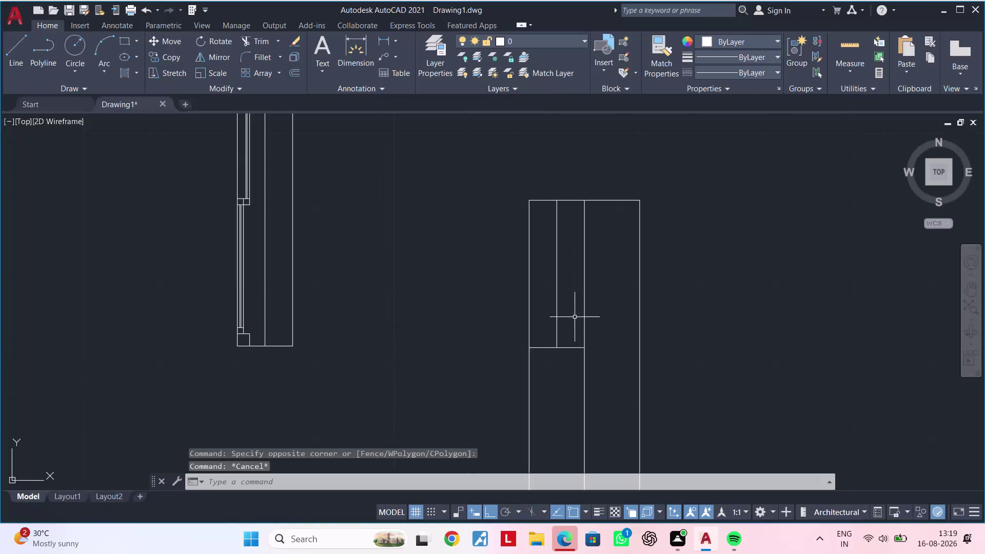
Pan and zoom around the drawings to bring the divided rectangle into view.
middle_drag(574, 317, 646, 362)
middle_drag(628, 319, 629, 394)
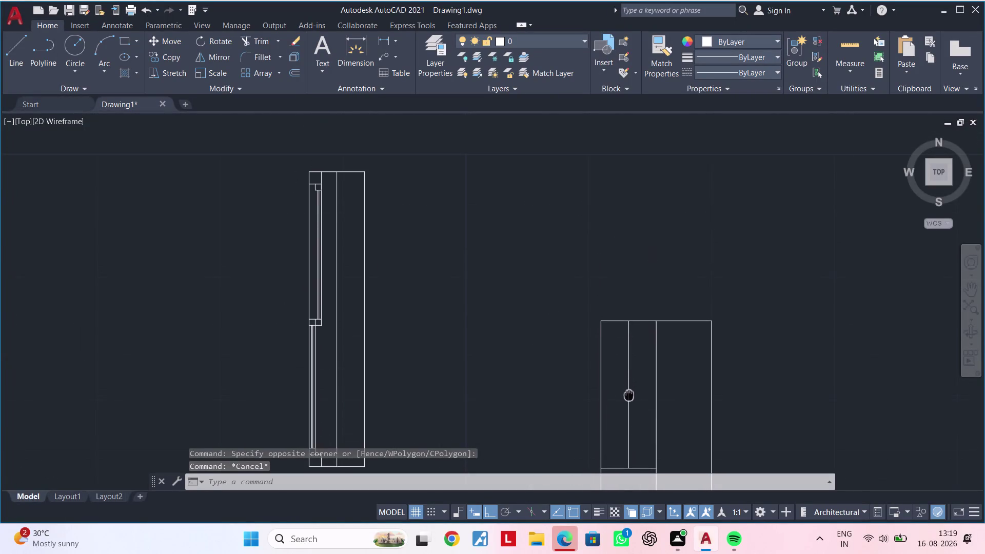
middle_drag(629, 394, 626, 379)
middle_drag(414, 275, 493, 294)
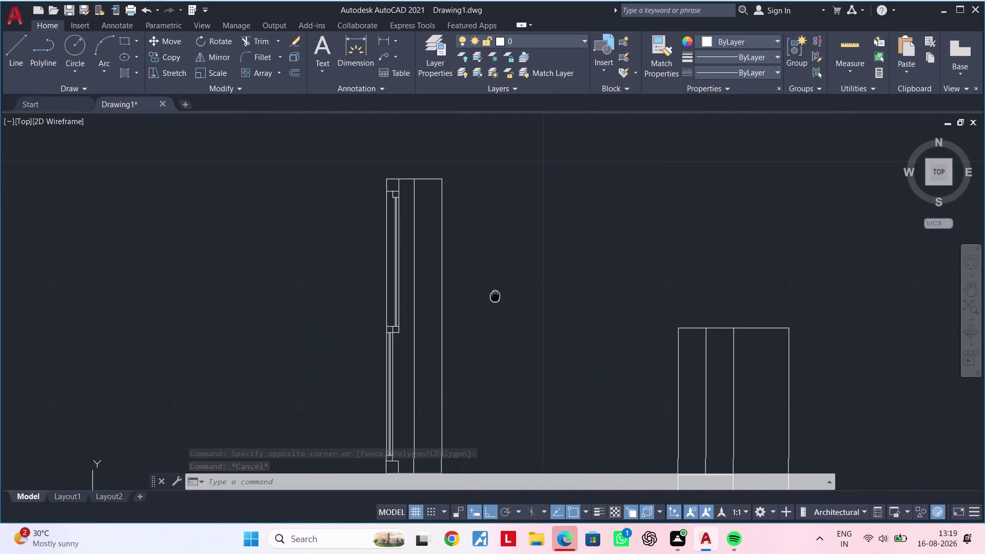
middle_drag(493, 294, 482, 201)
scroll(down, 3)
middle_drag(492, 268, 569, 258)
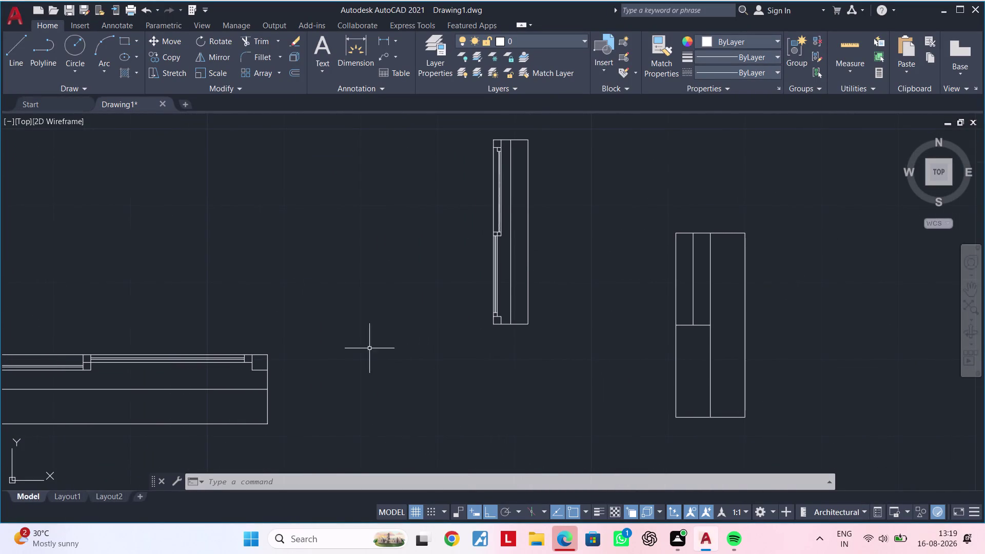
middle_drag(312, 358, 380, 345)
scroll(up, 3)
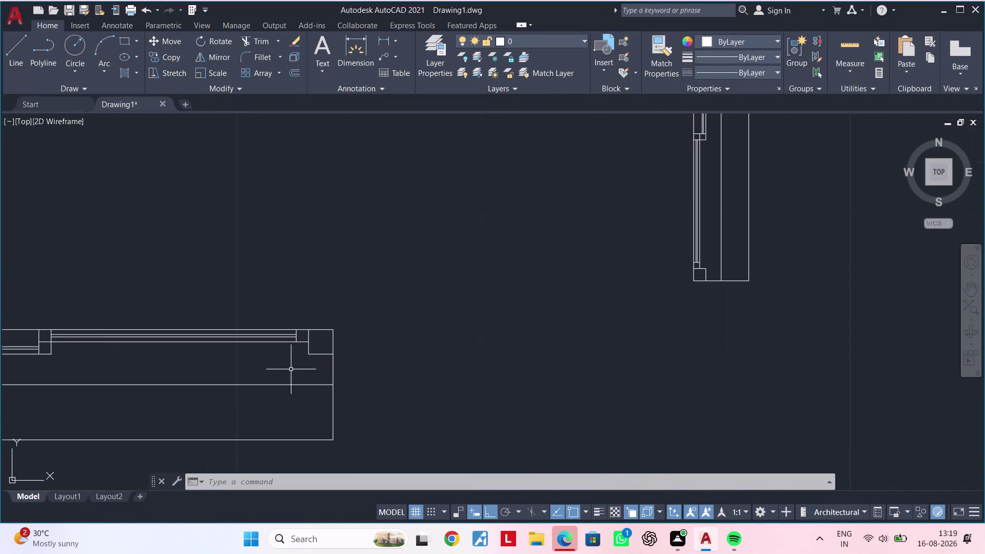
middle_drag(295, 369, 337, 368)
scroll(up, 3)
middle_drag(344, 360, 325, 367)
key(Escape)
key(Escape)
key(Escape)
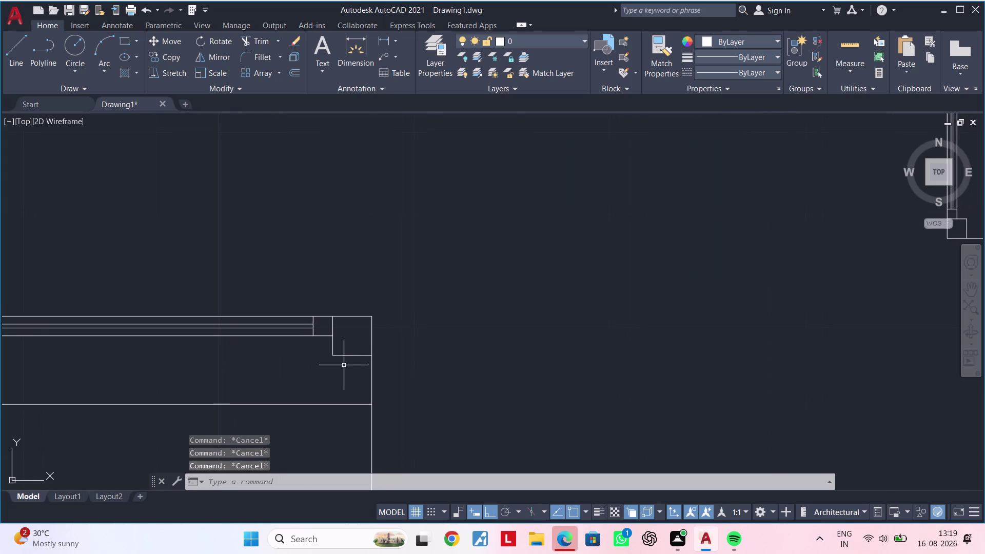
Start a linear dimension between two points on the shape, then abandon it.
click(384, 41)
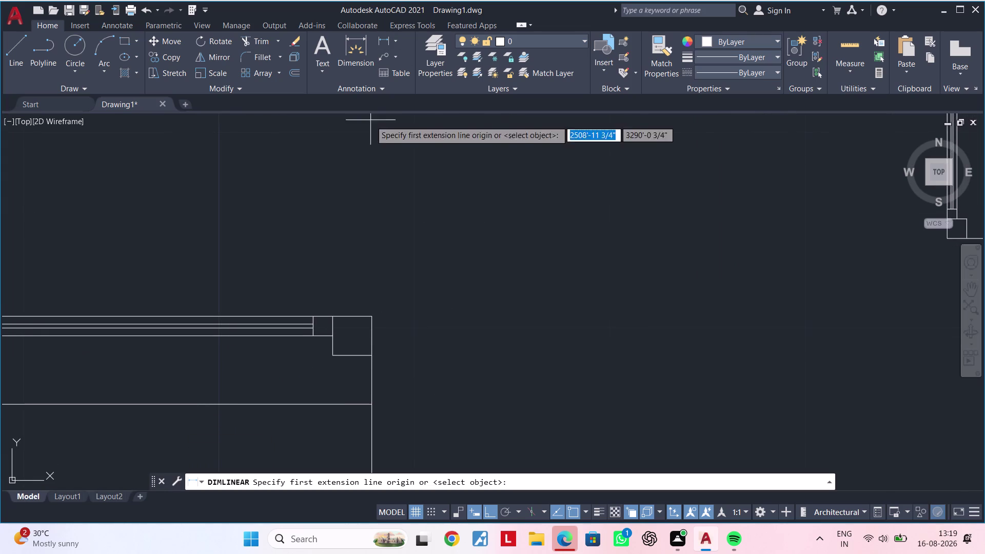
click(371, 318)
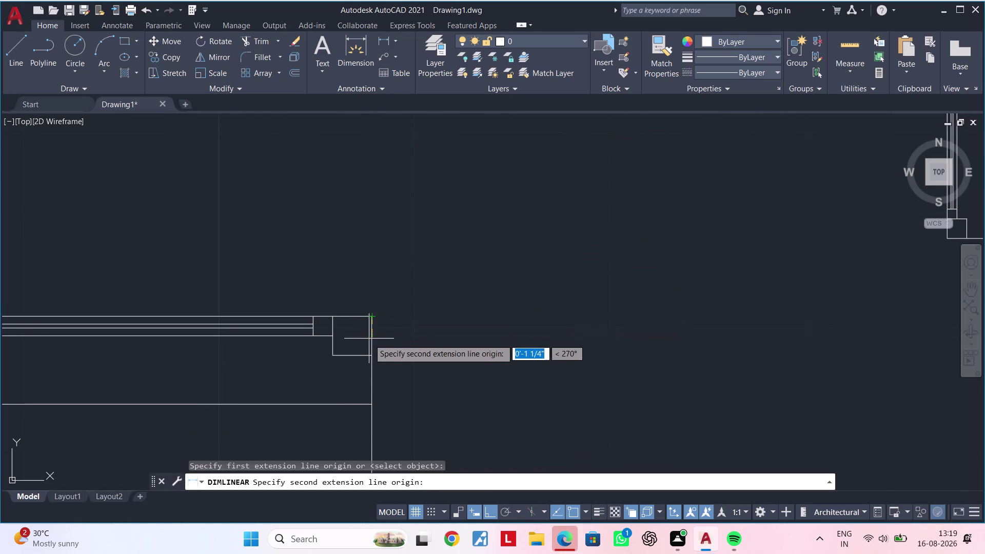
click(368, 355)
scroll(down, 3)
middle_drag(429, 333, 361, 329)
scroll(up, 3)
key(Escape)
key(Escape)
Measure along the rectangle's top edge with a linear dimension, then cancel it.
middle_drag(586, 285, 498, 288)
scroll(up, 3)
middle_drag(492, 277, 476, 282)
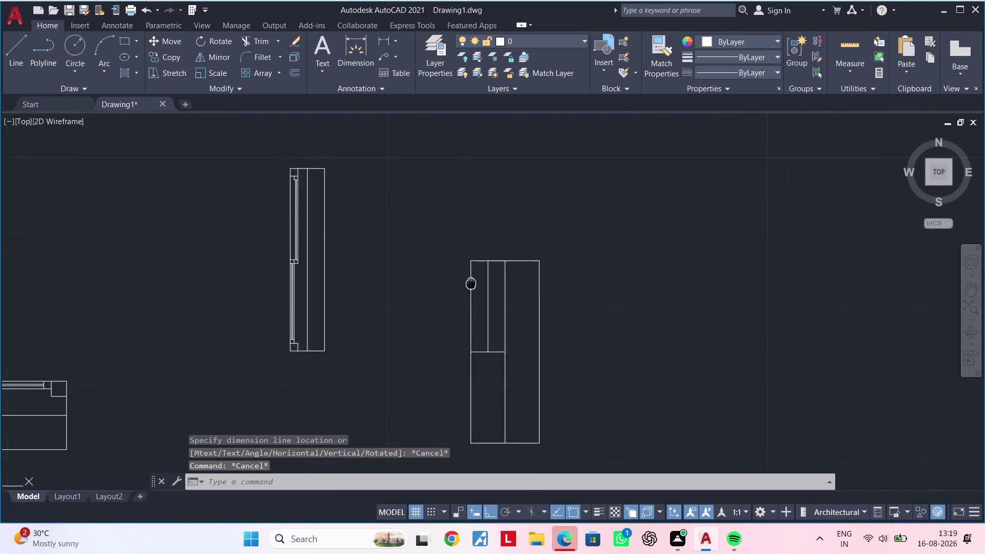
middle_drag(476, 282, 462, 283)
scroll(up, 3)
key(space)
scroll(up, 3)
click(438, 240)
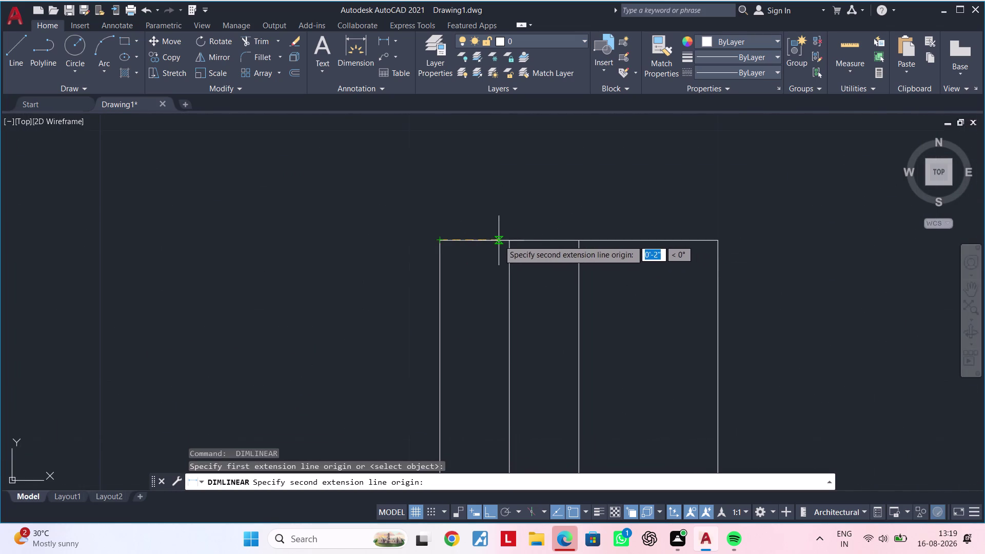
click(512, 240)
scroll(down, 3)
scroll(up, 3)
scroll(down, 3)
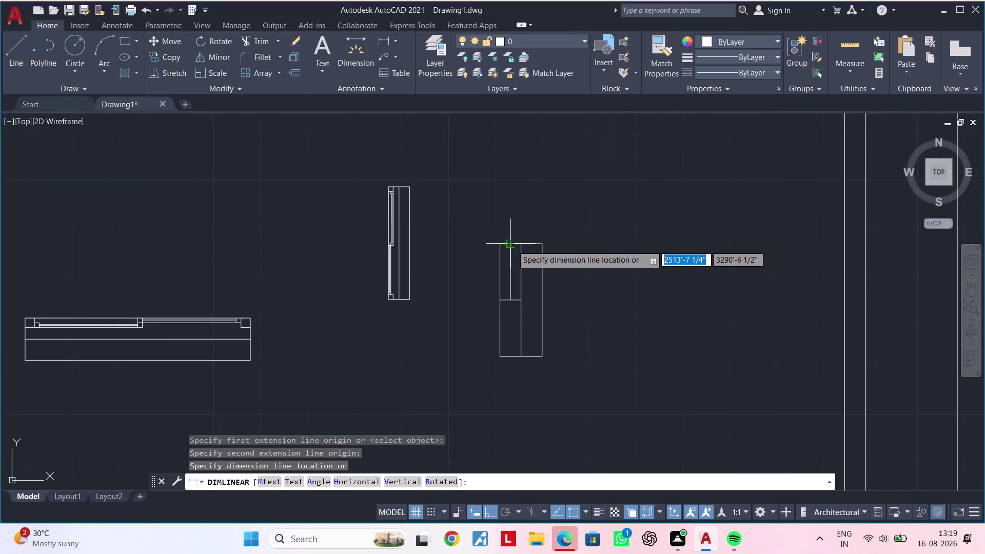
key(Escape)
key(Escape)
scroll(up, 3)
Offset the rectangle's left edge 2" inward to form the narrow left strip.
middle_click(499, 274)
key(Escape)
key(Escape)
key(Escape)
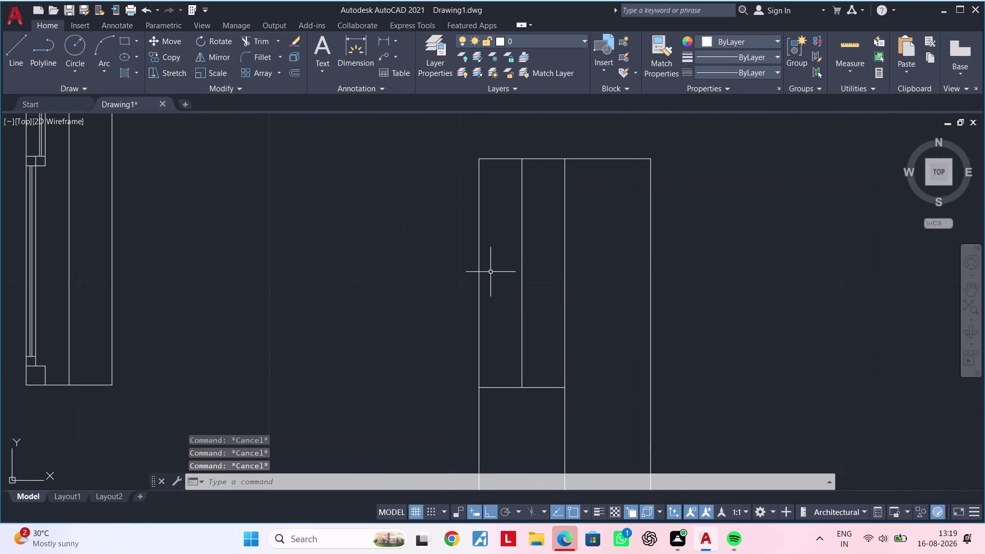
text(OF)
key(space)
text(2)
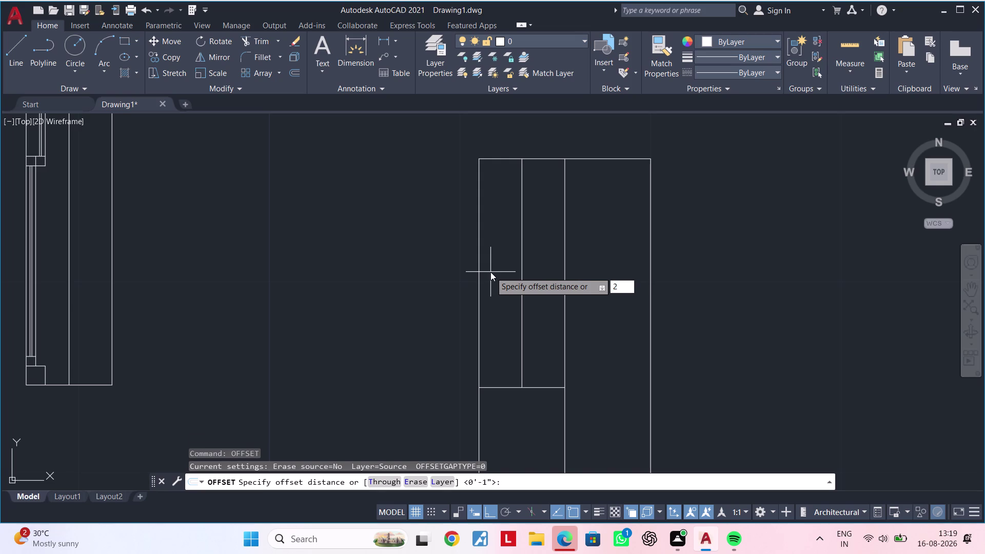
text(")
key(Return)
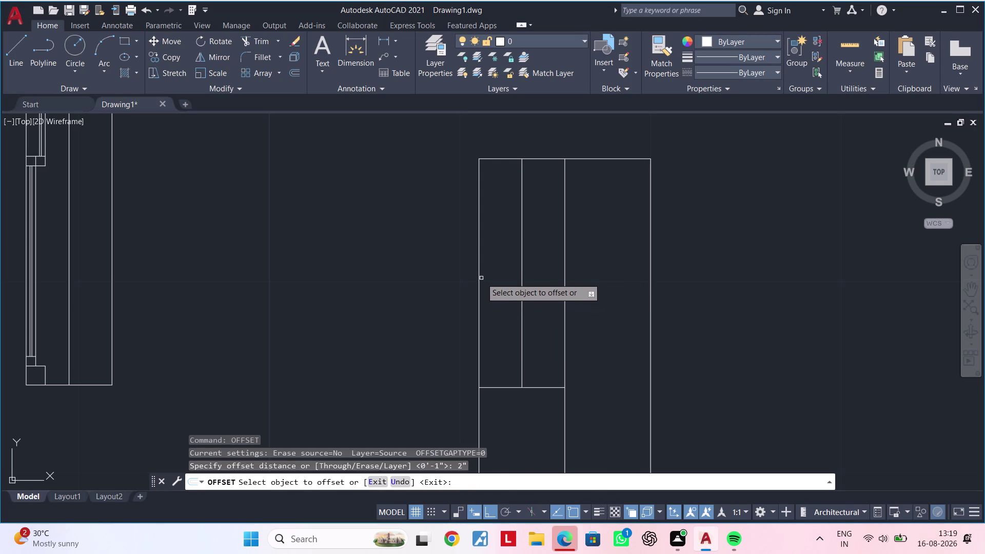
click(477, 276)
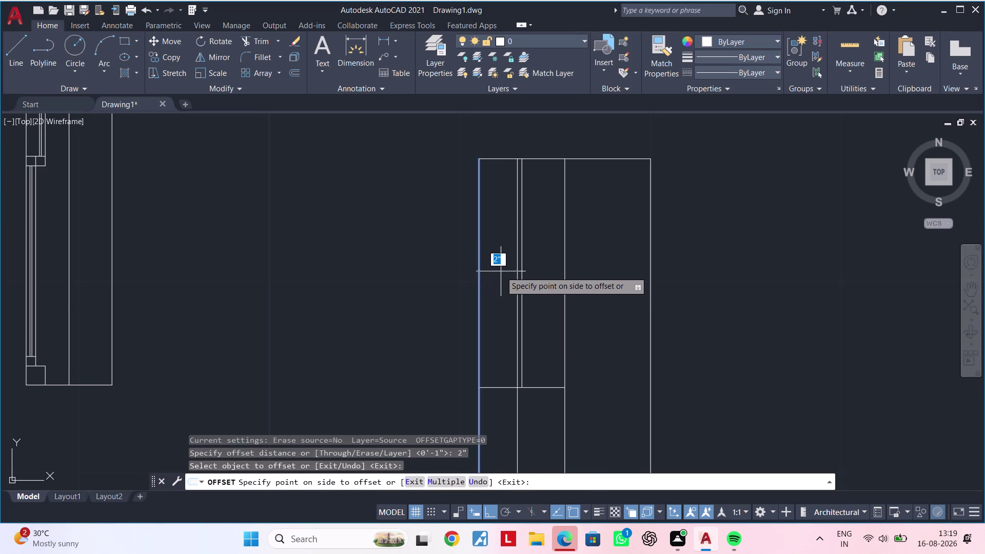
click(500, 271)
key(Escape)
key(Escape)
key(Escape)
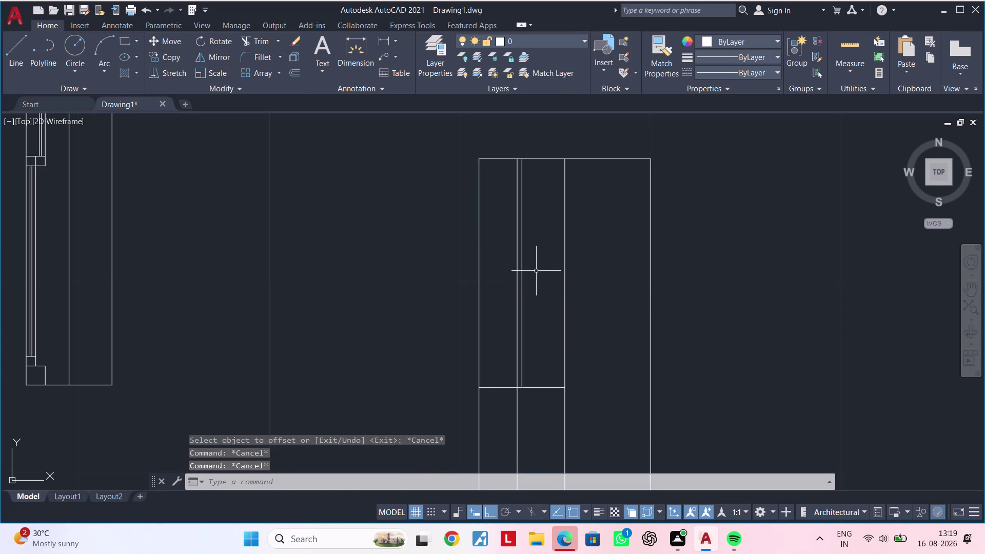
Trim away an unwanted line piece beside the new left strip.
text(TR)
key(space)
click(521, 277)
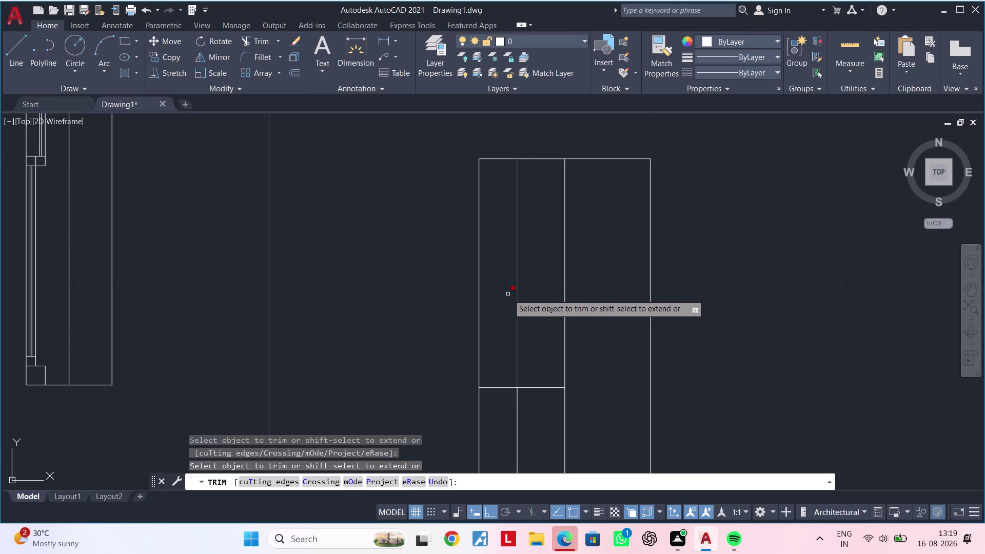
middle_drag(506, 292, 516, 281)
key(Escape)
key(Escape)
key(Escape)
key(Escape)
Offset the rectangle's top edge 2" downward.
text(O)
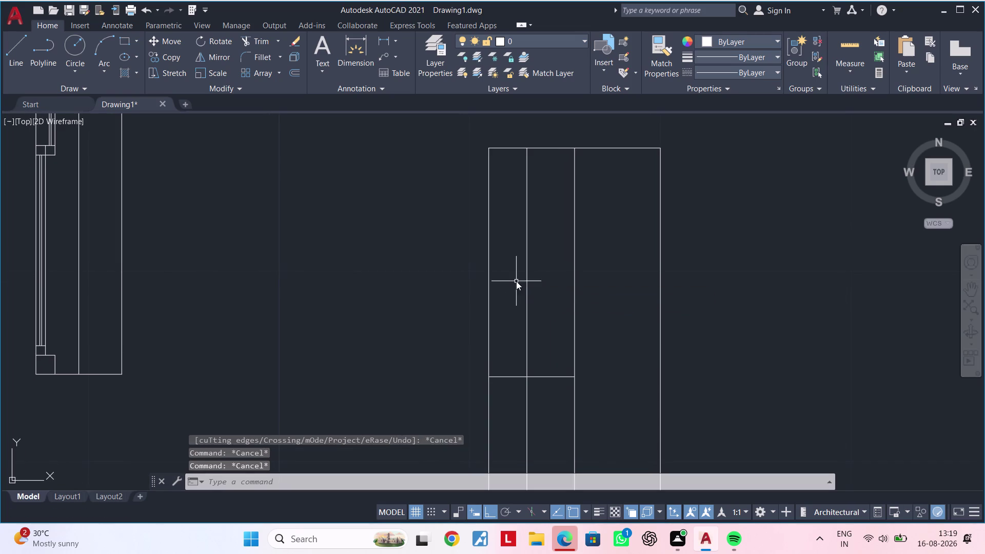
text(F)
key(space)
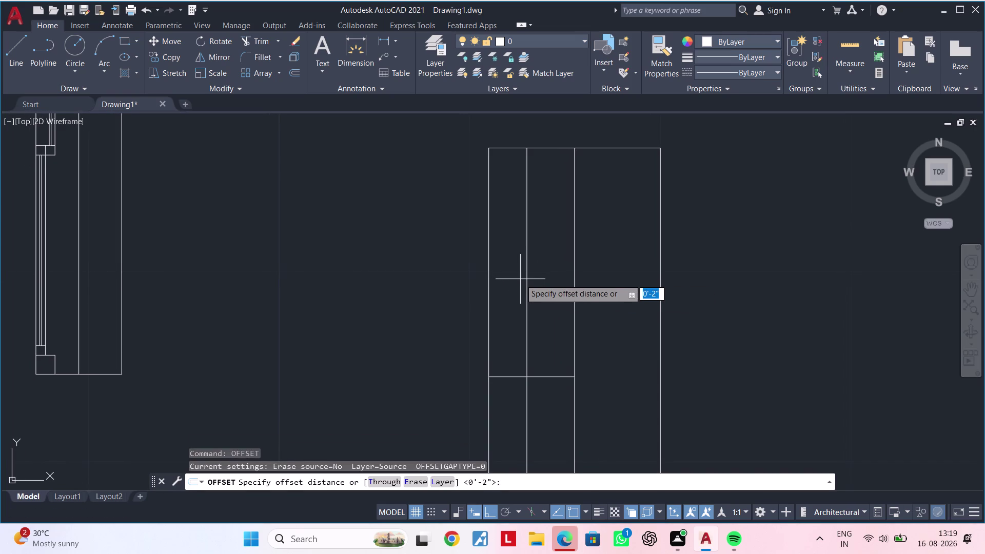
middle_drag(510, 237, 506, 328)
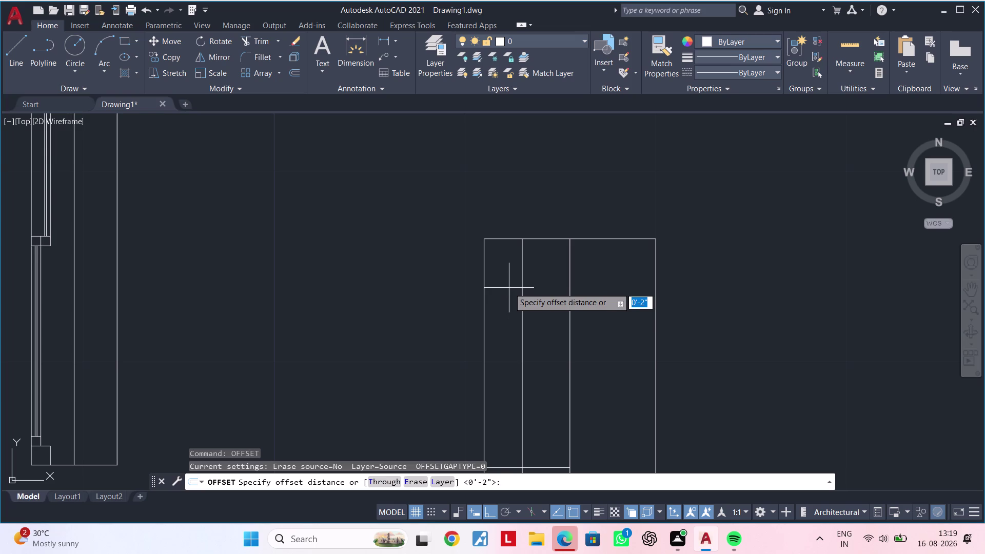
text(2")
key(Return)
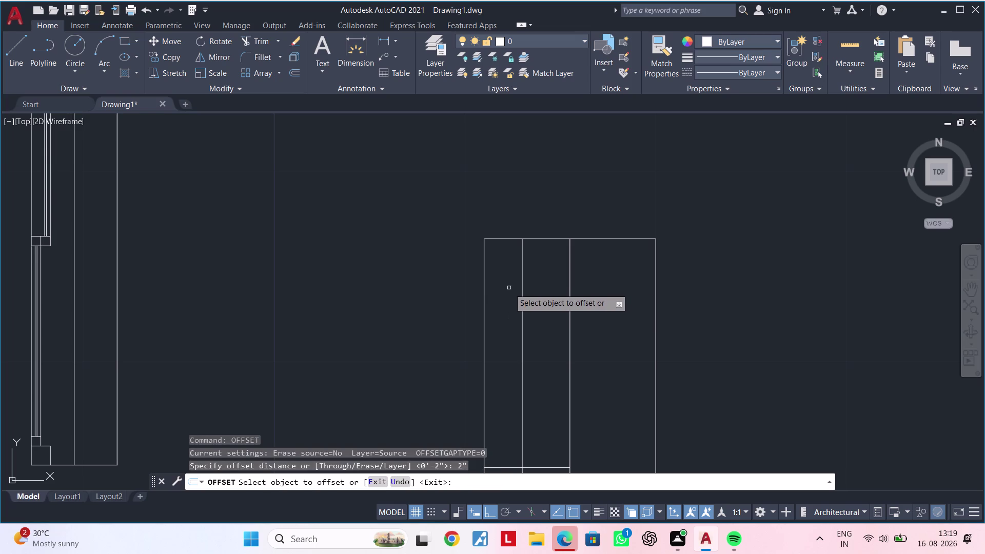
click(506, 238)
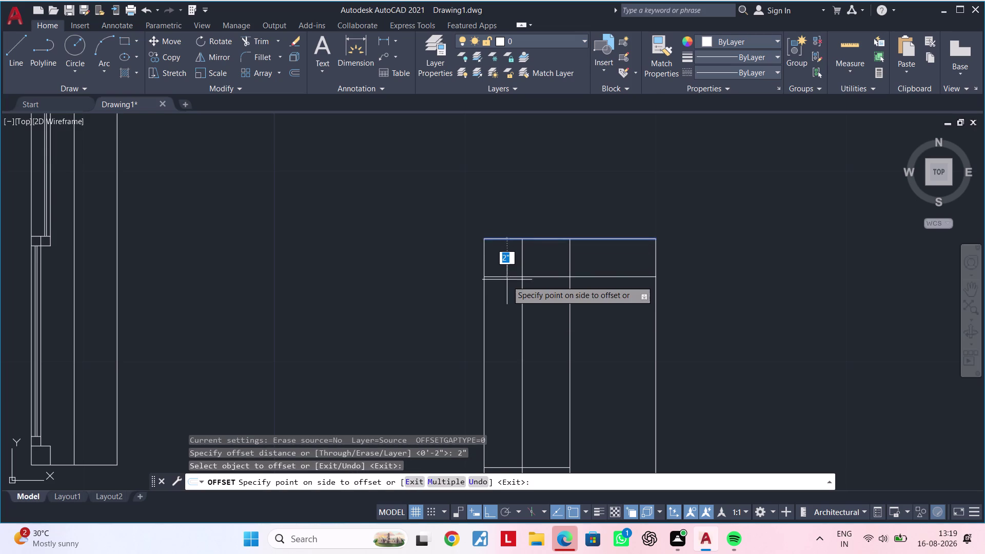
click(507, 281)
scroll(down, 3)
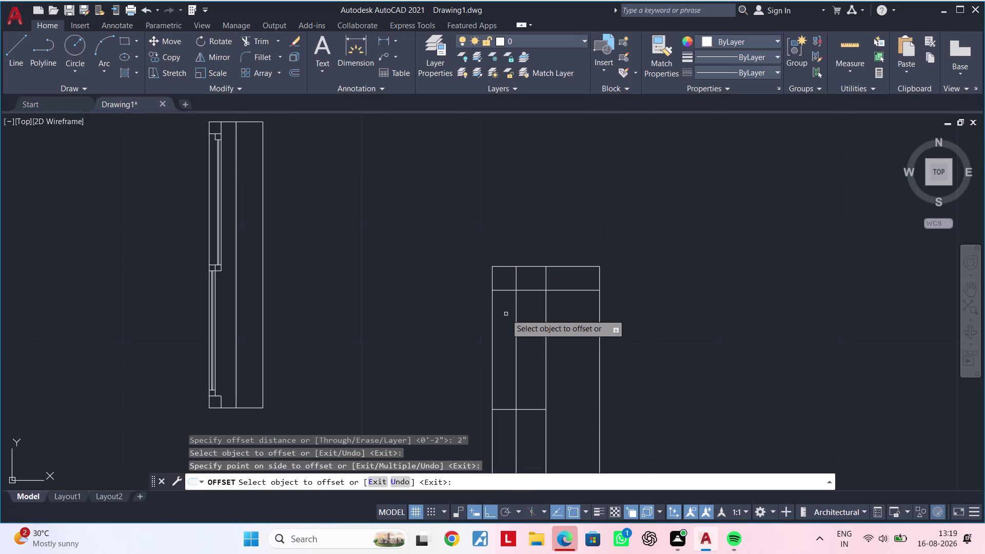
middle_drag(508, 344, 504, 356)
scroll(up, 3)
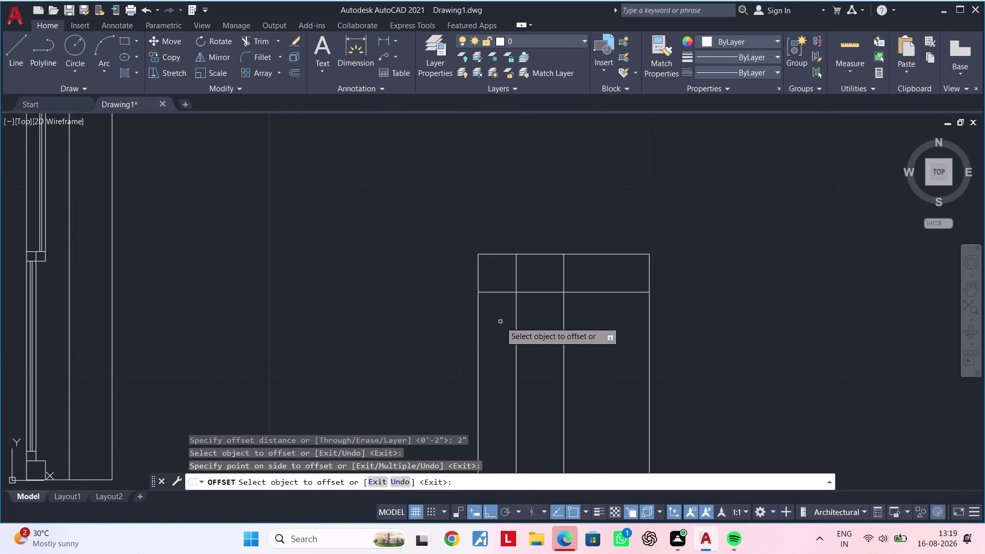
middle_drag(499, 319, 500, 348)
scroll(up, 3)
middle_drag(498, 340, 484, 312)
key(space)
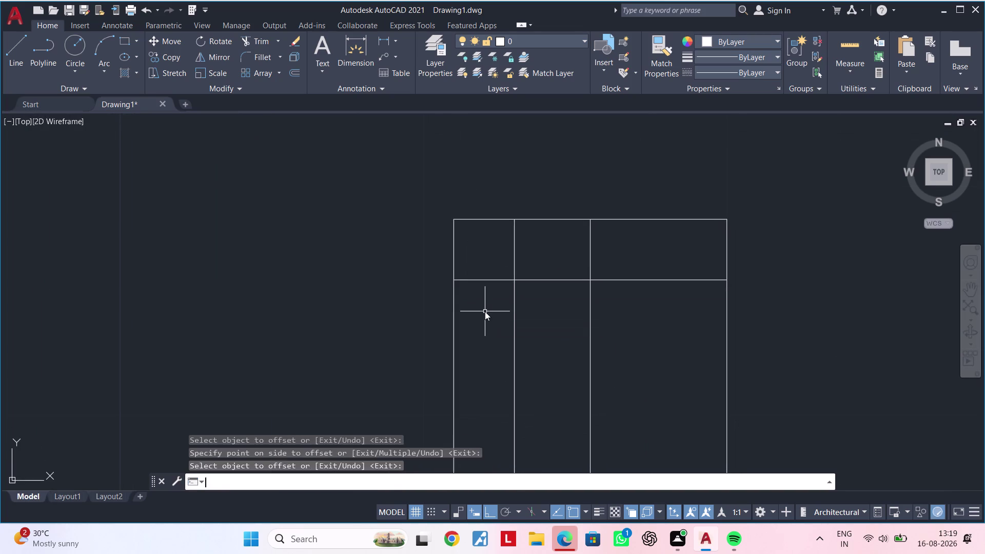
Offset that new horizontal line 1" further down.
key(space)
text(1")
key(Return)
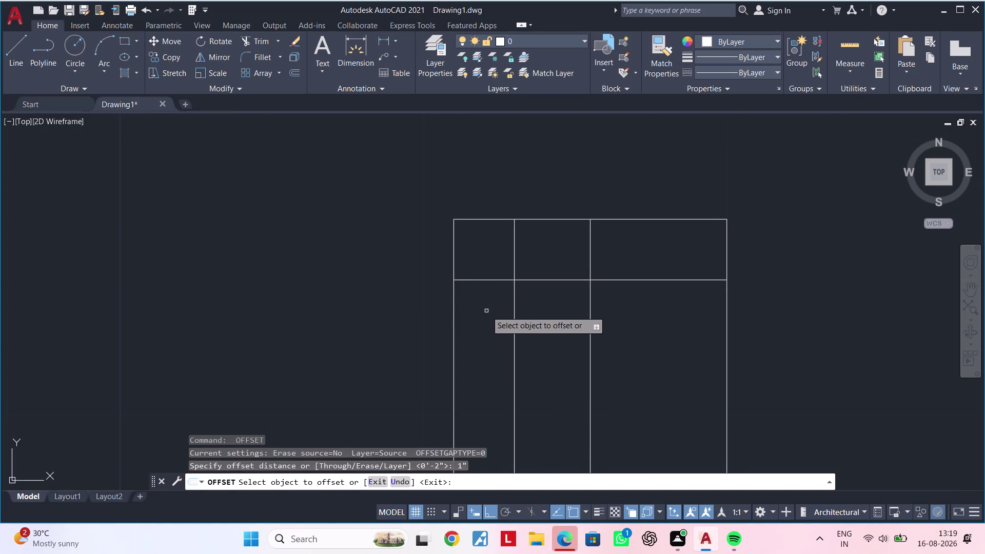
click(481, 281)
click(485, 324)
key(Escape)
key(Escape)
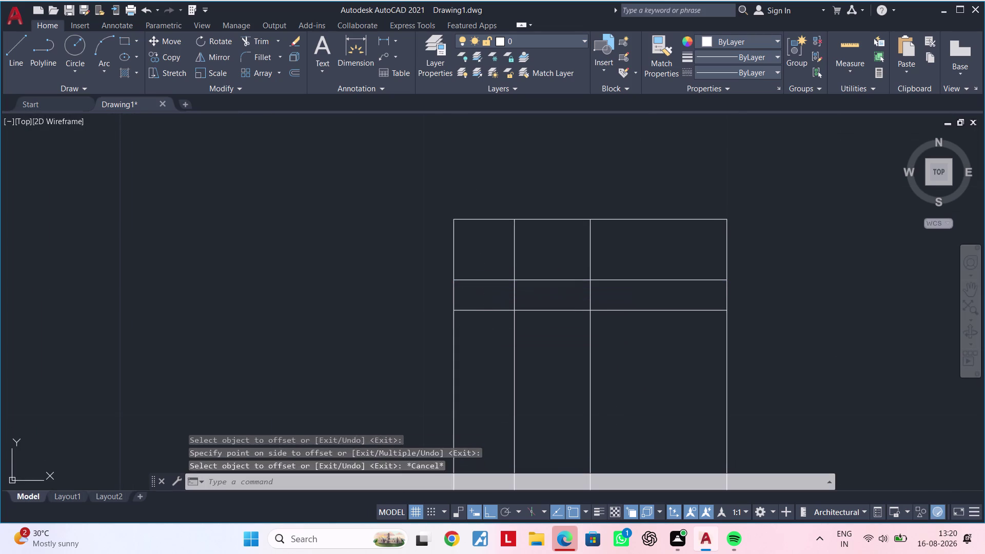
key(Escape)
Trim the lower horizontal line between the verticals and fence-trim several pieces.
text(TR)
key(space)
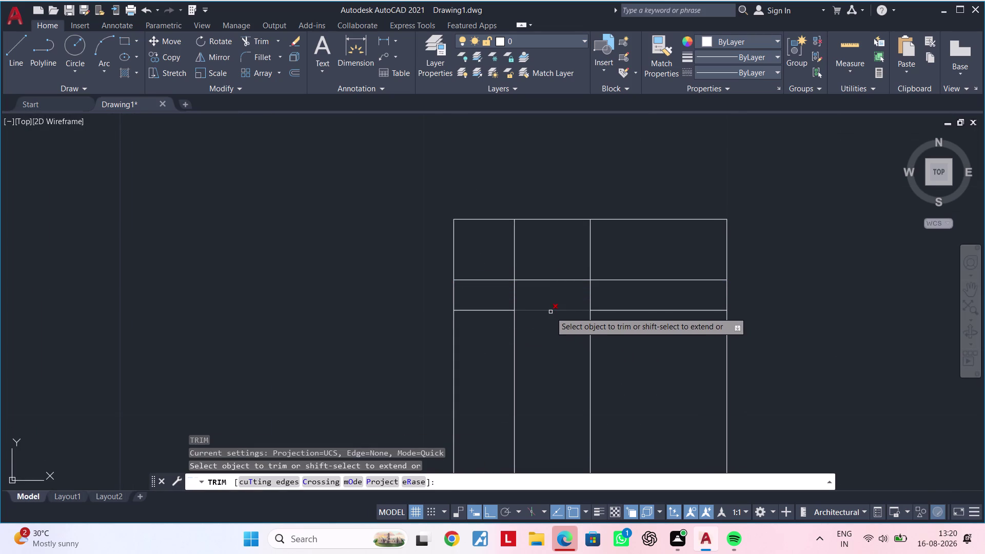
click(551, 312)
key(Escape)
drag(618, 264, 626, 302)
key(Escape)
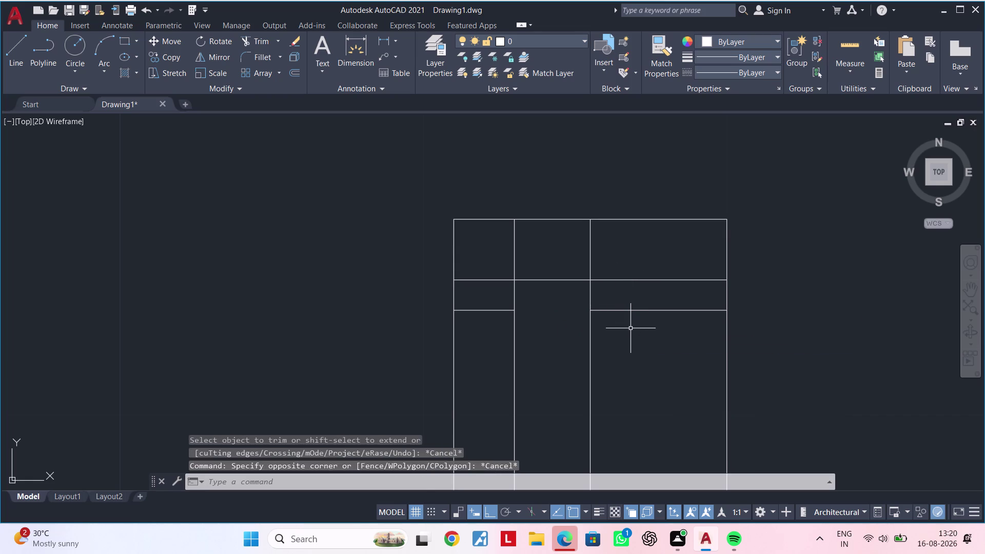
key(Escape)
Trim the remaining right-side horizontal pieces so only the top-left boxes remain.
text(TR)
key(space)
drag(630, 319, 630, 309)
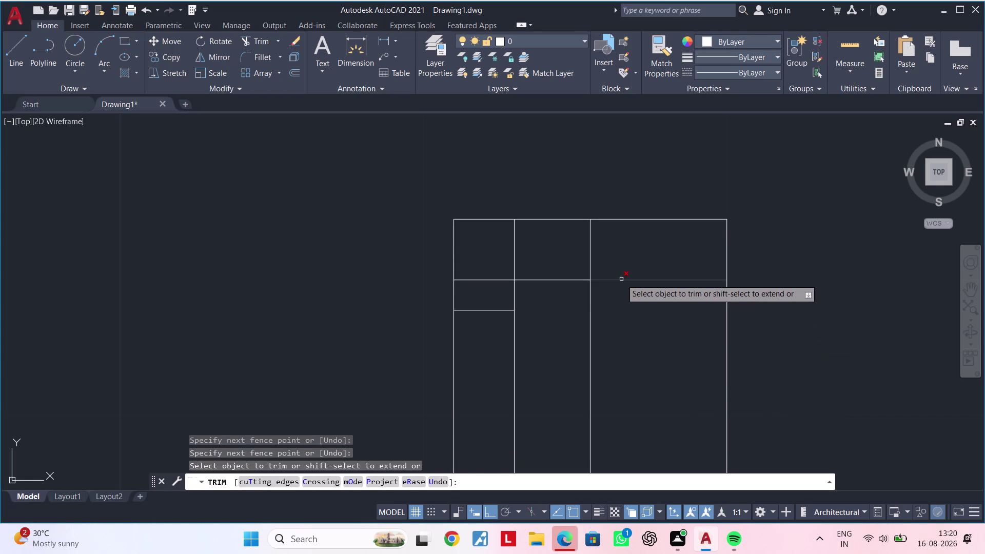
click(621, 278)
scroll(down, 3)
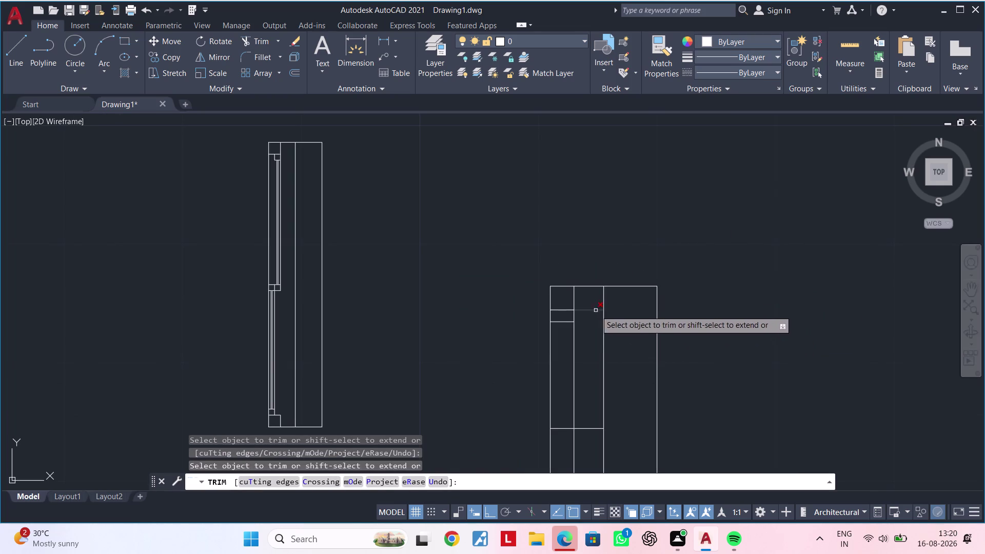
click(586, 310)
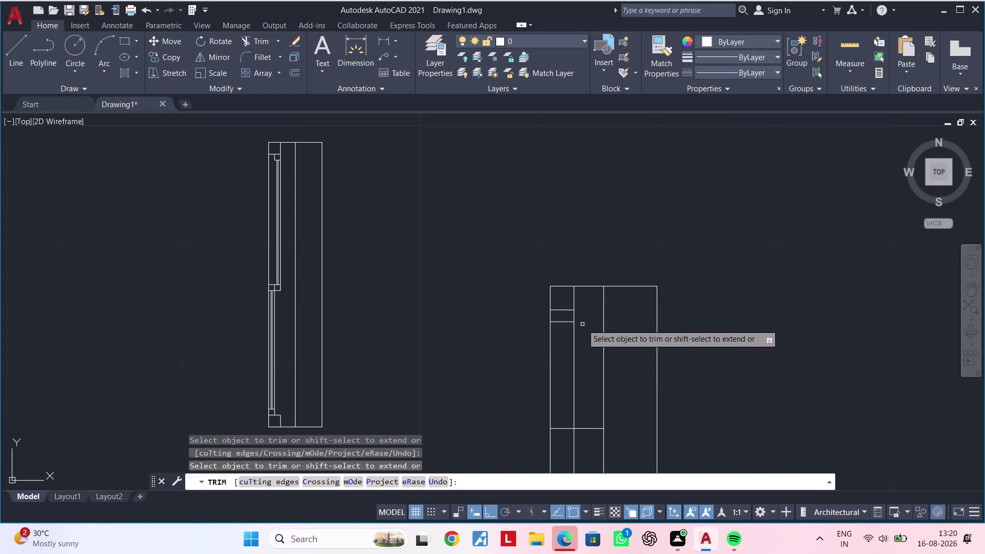
scroll(up, 3)
middle_drag(582, 325, 622, 319)
key(Escape)
key(Escape)
middle_drag(614, 342, 614, 284)
key(Escape)
key(Escape)
key(Escape)
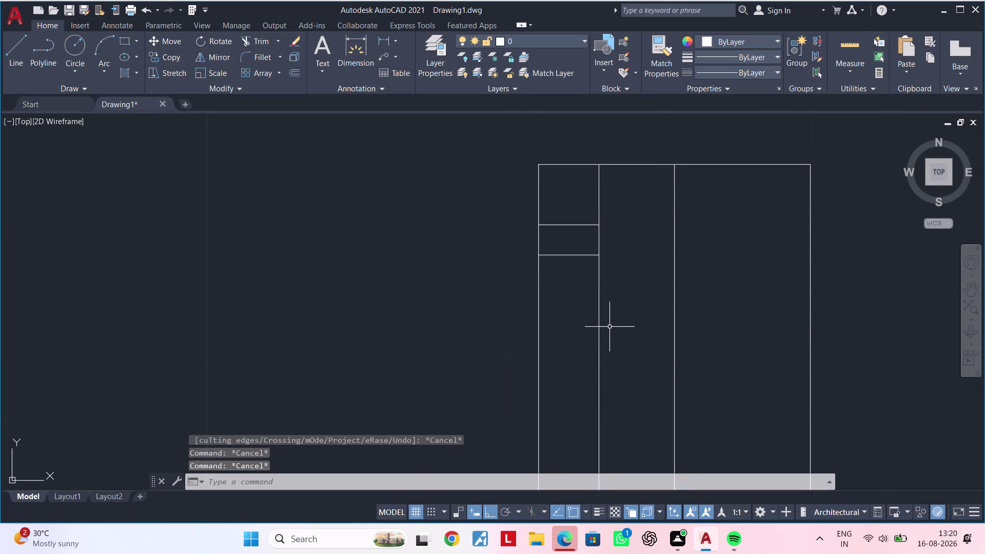
Draw a vertical line down the left strip from the small box's lower corner.
key(l)
key(space)
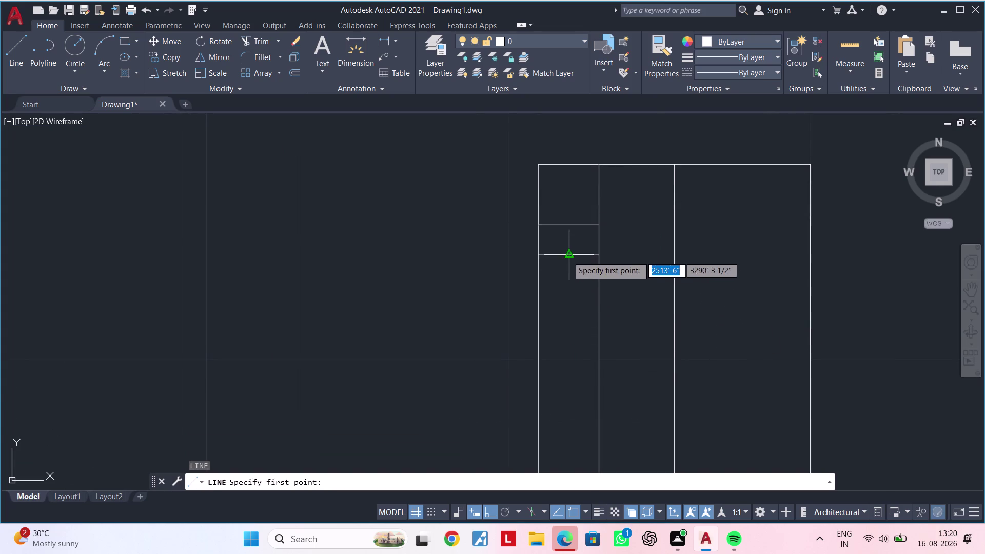
click(568, 256)
scroll(down, 3)
middle_drag(572, 394, 571, 249)
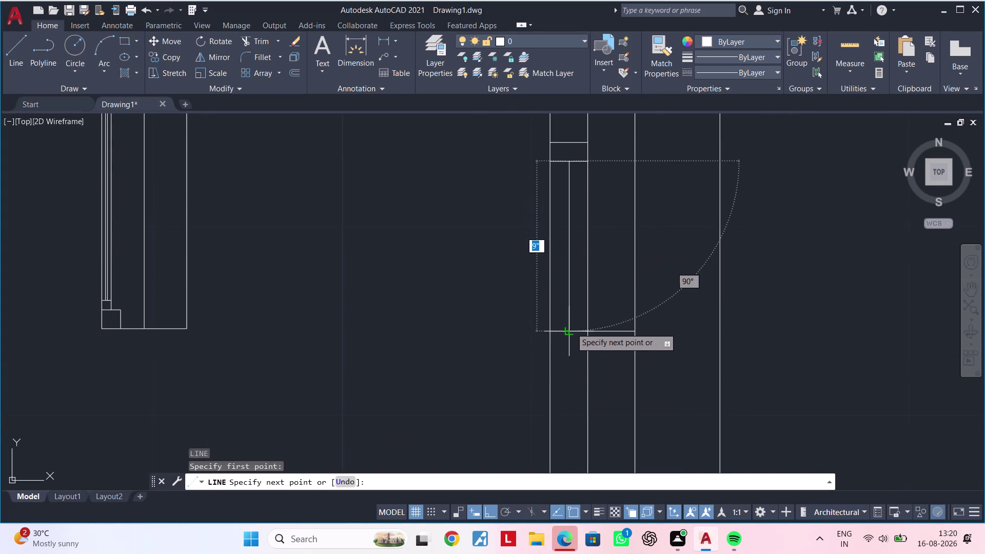
click(571, 328)
key(Escape)
key(Escape)
middle_drag(574, 231, 575, 283)
key(Escape)
key(Escape)
scroll(up, 3)
key(Escape)
middle_drag(577, 272, 581, 274)
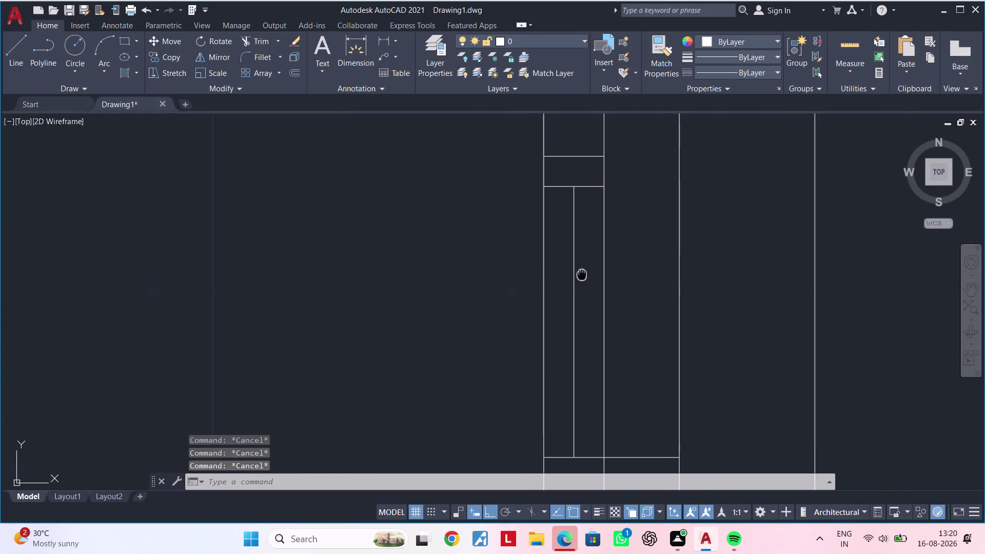
middle_drag(581, 274, 582, 275)
key(Escape)
key(Escape)
Try offsetting the new vertical line by 1", then cancel.
text(OG)
key(Escape)
key(Escape)
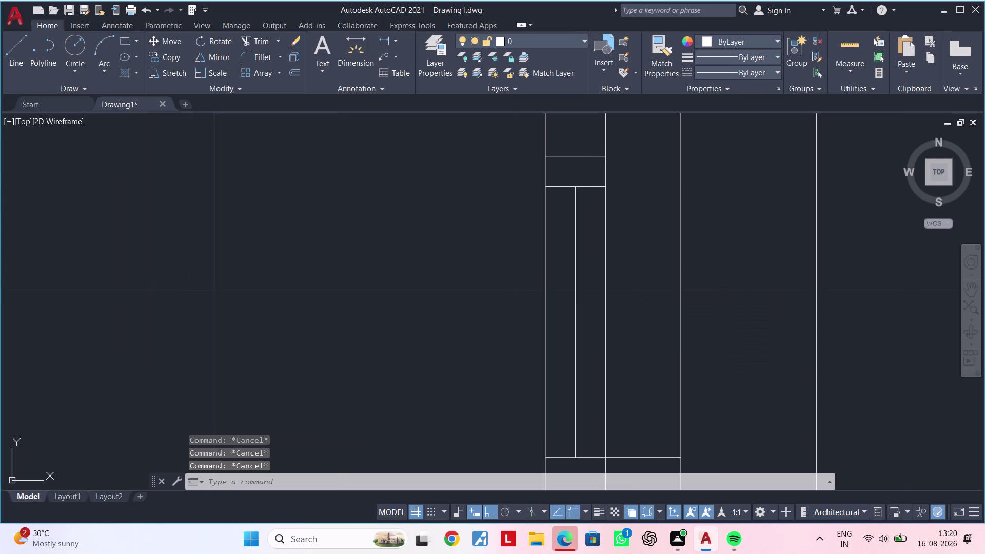
text(OF)
key(space)
text(1)
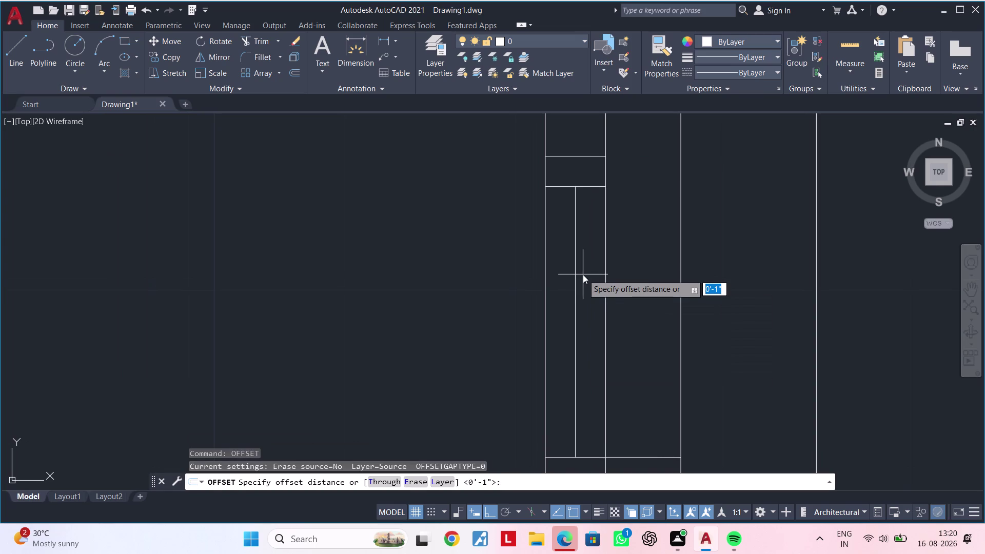
text(")
key(Return)
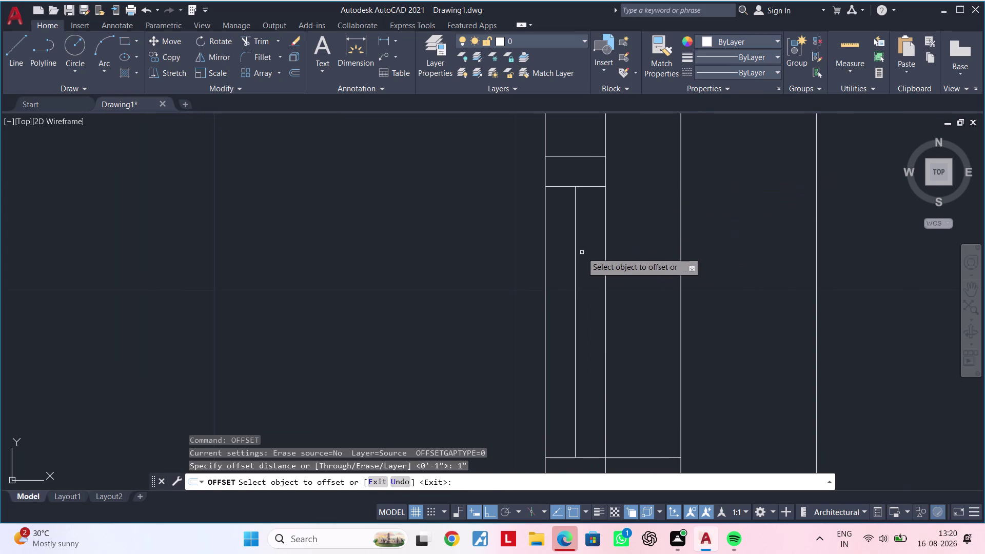
click(575, 252)
key(Escape)
key(Escape)
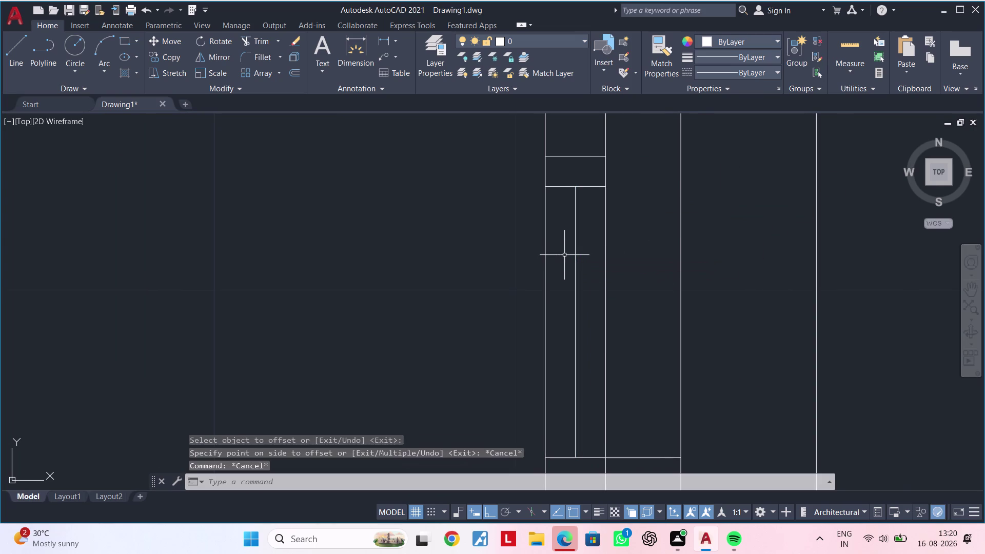
Offset the vertical line 0.1" to form the thin double line.
text(OF 0)
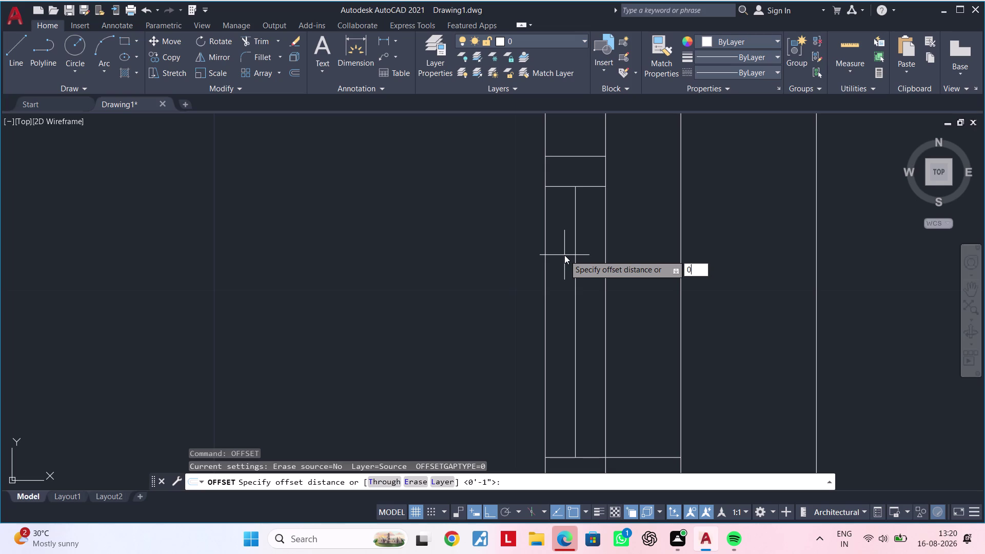
text(.1")
key(Return)
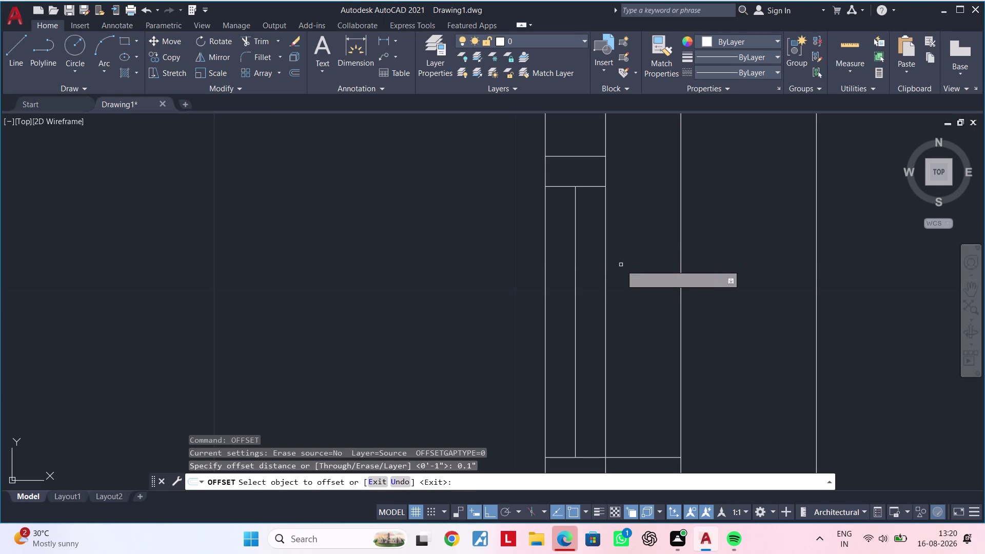
click(575, 285)
click(557, 286)
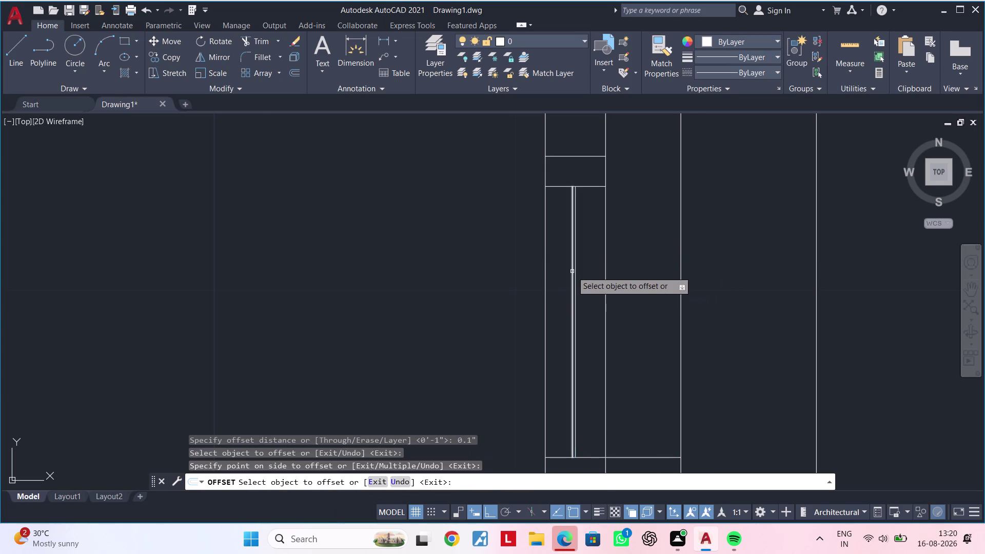
scroll(up, 3)
click(576, 275)
click(628, 274)
key(Escape)
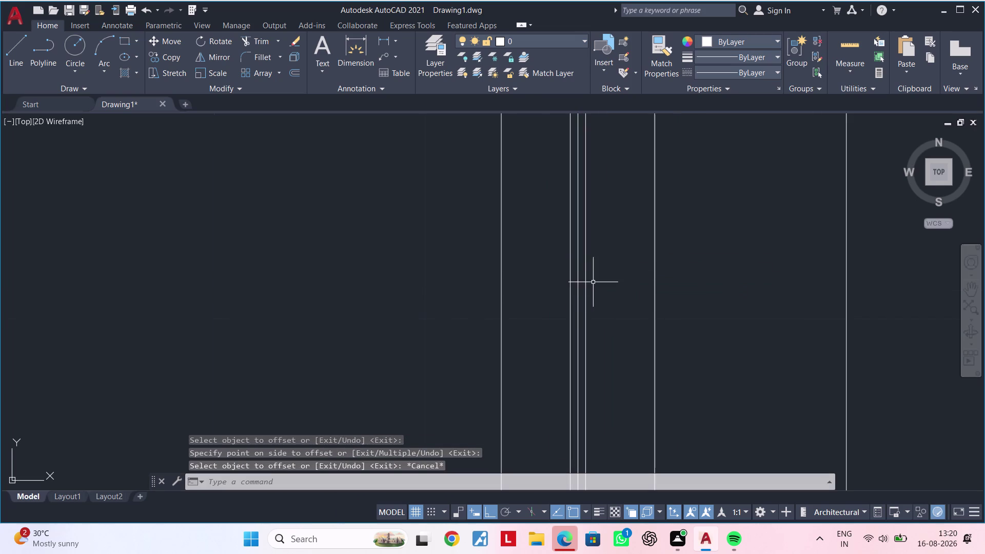
Delete the unwanted extra offset line and inspect the double line along the strip.
click(578, 287)
key(Delete)
scroll(down, 3)
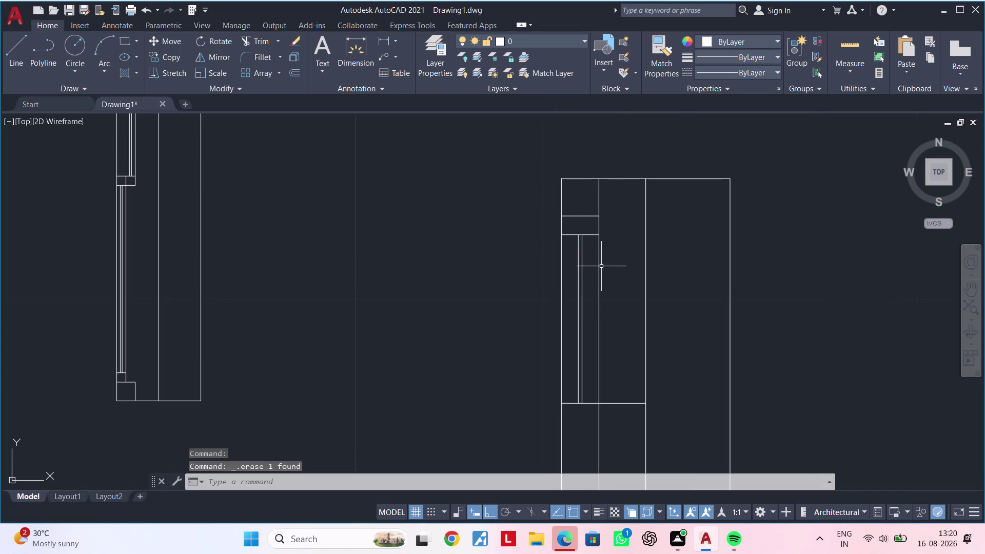
middle_drag(601, 265, 595, 285)
scroll(up, 3)
scroll(down, 3)
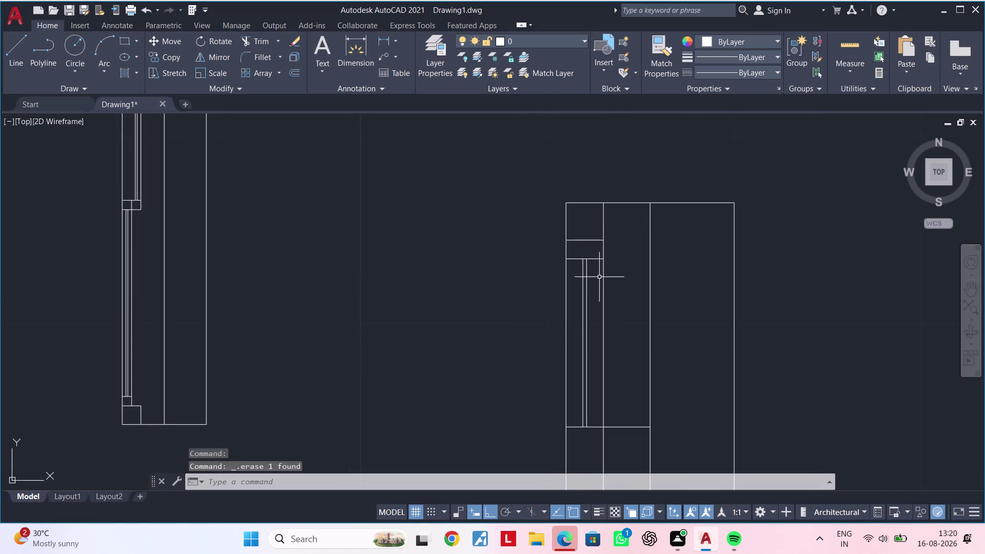
middle_drag(598, 289, 607, 369)
scroll(down, 3)
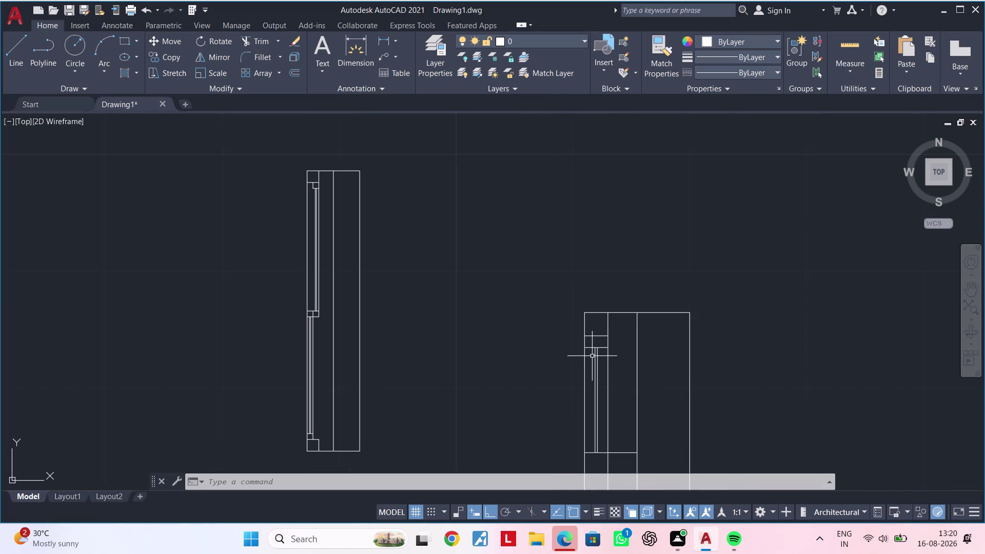
scroll(up, 3)
scroll(down, 3)
middle_drag(587, 358, 559, 335)
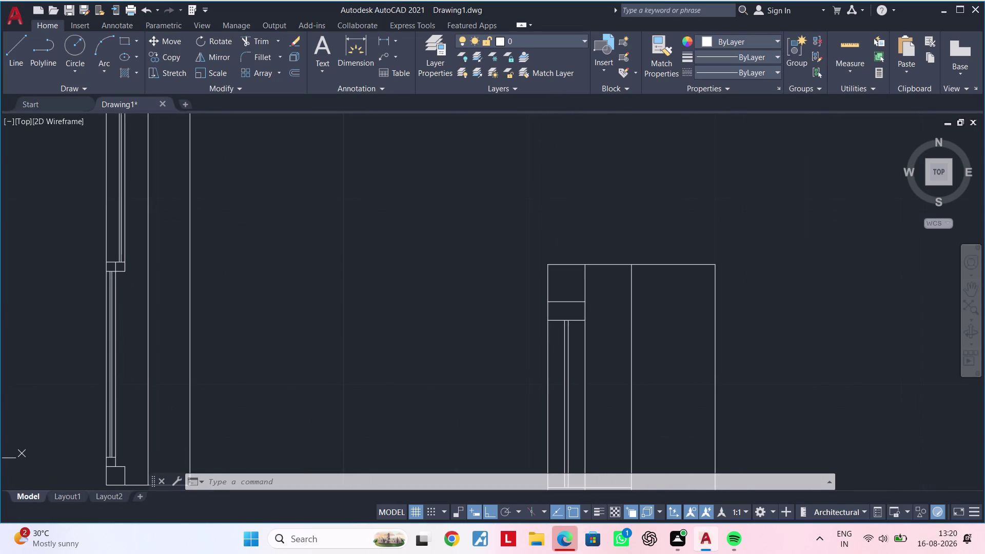
scroll(down, 3)
scroll(up, 3)
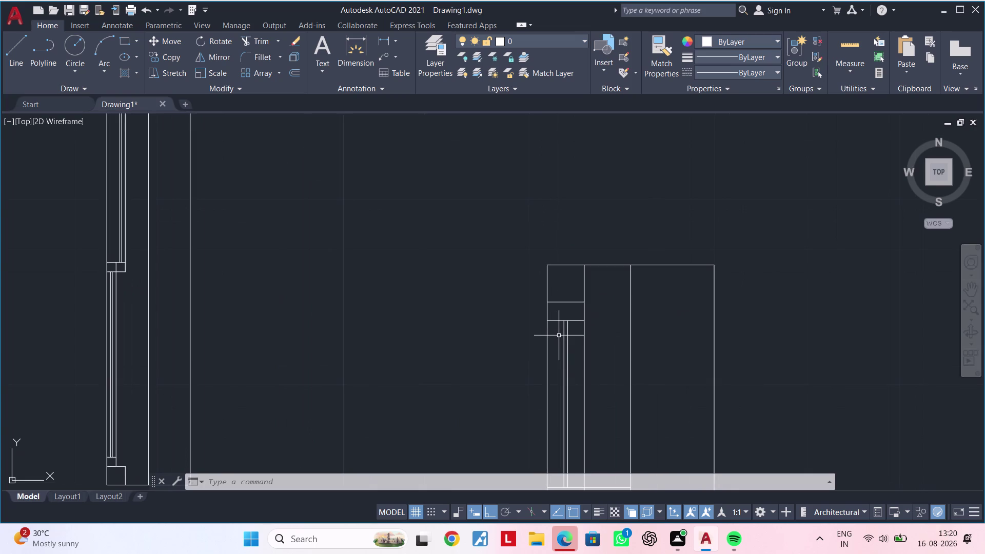
scroll(down, 3)
scroll(up, 3)
scroll(down, 3)
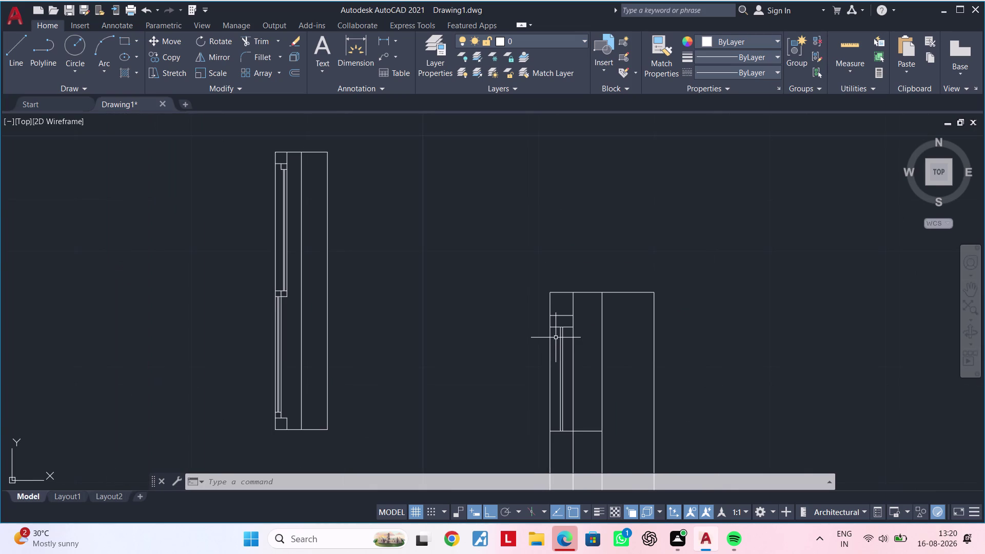
scroll(up, 3)
scroll(up, 3)
middle_drag(555, 337, 542, 350)
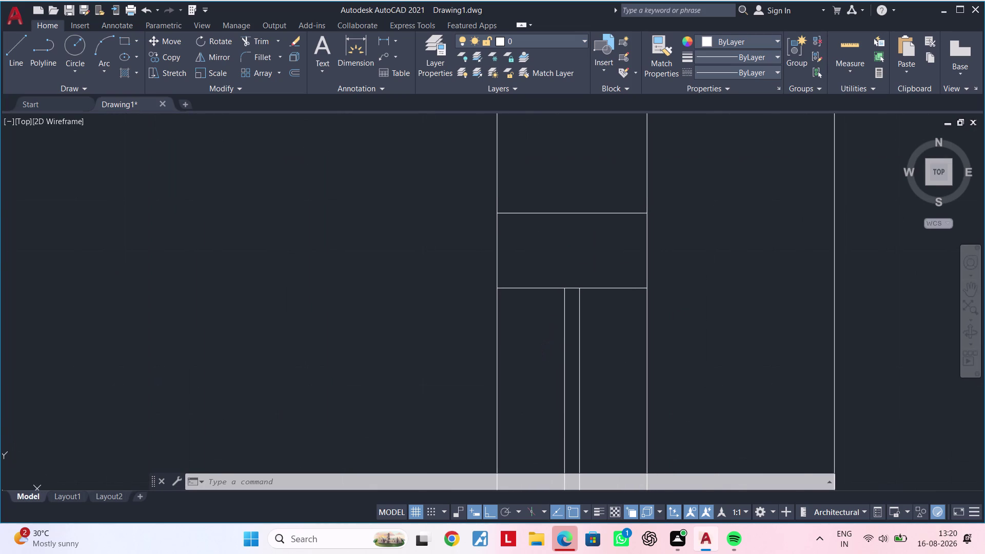
Draw a short vertical line at the top of the double line.
text(L)
key(space)
click(561, 290)
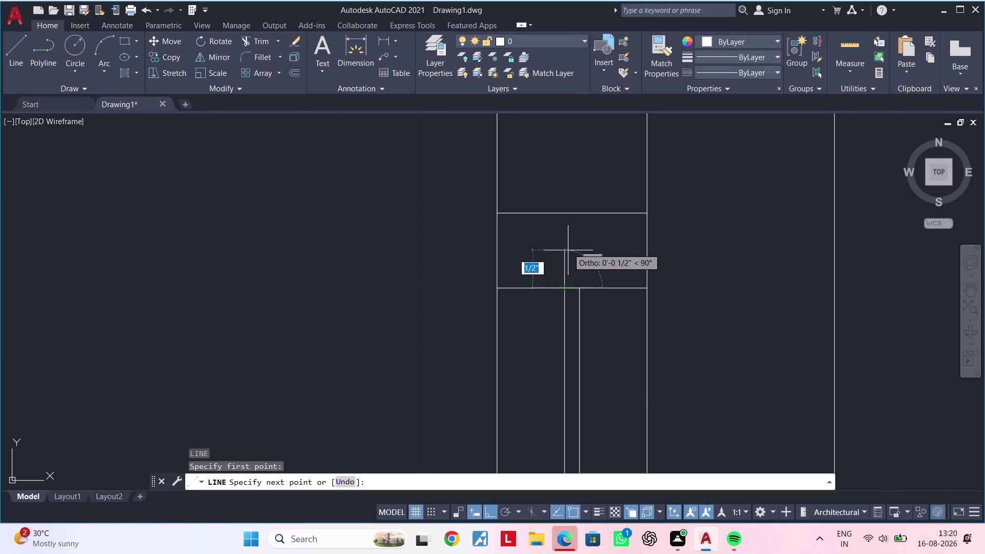
click(561, 212)
key(Escape)
key(Escape)
Trim the overhanging line pieces to leave a clean square cap.
key(t)
key(r)
key(space)
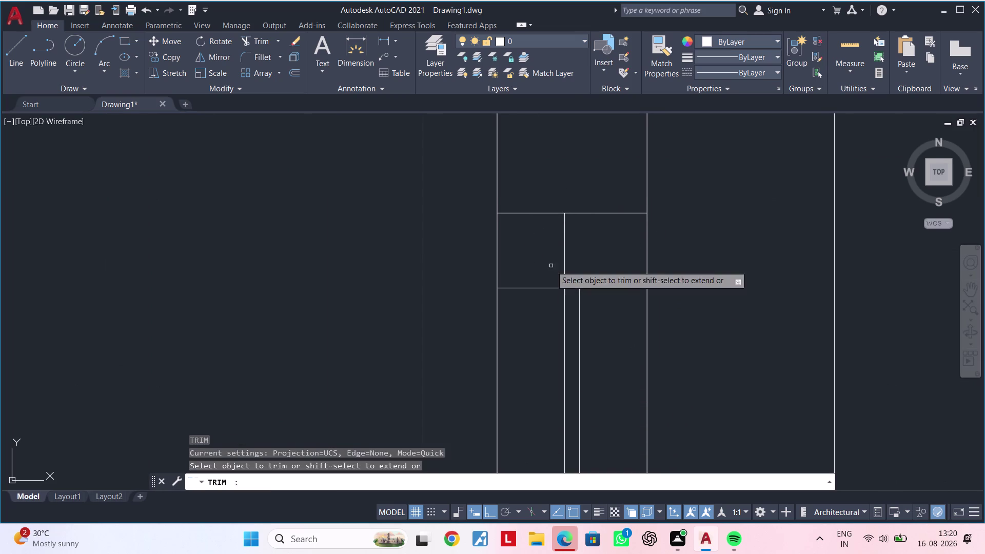
click(532, 292)
click(536, 272)
scroll(down, 3)
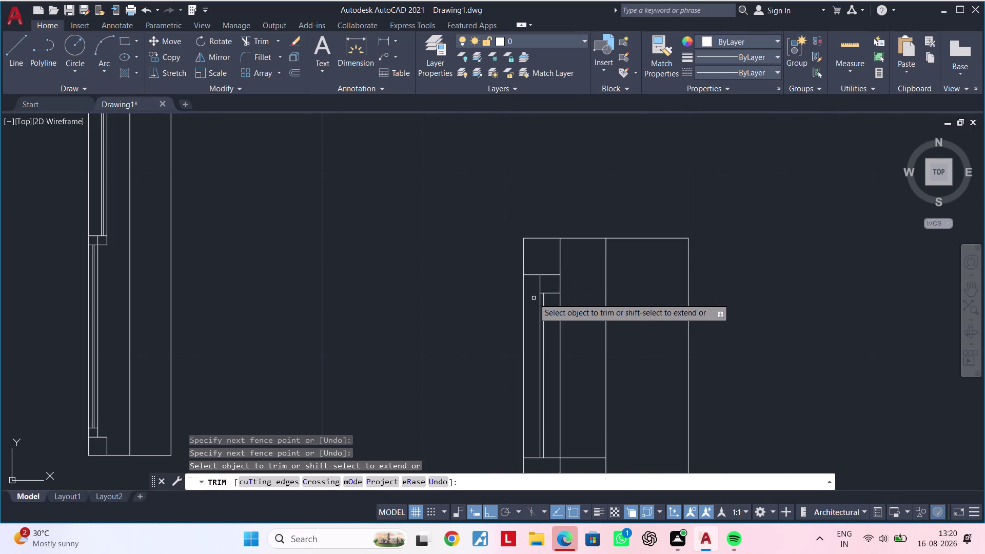
middle_drag(534, 304, 552, 323)
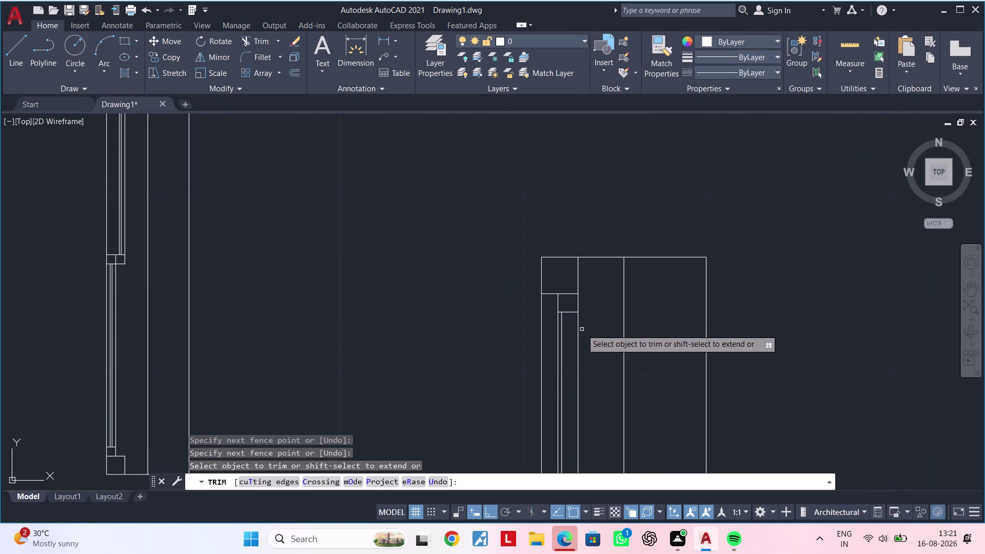
middle_drag(577, 360, 581, 424)
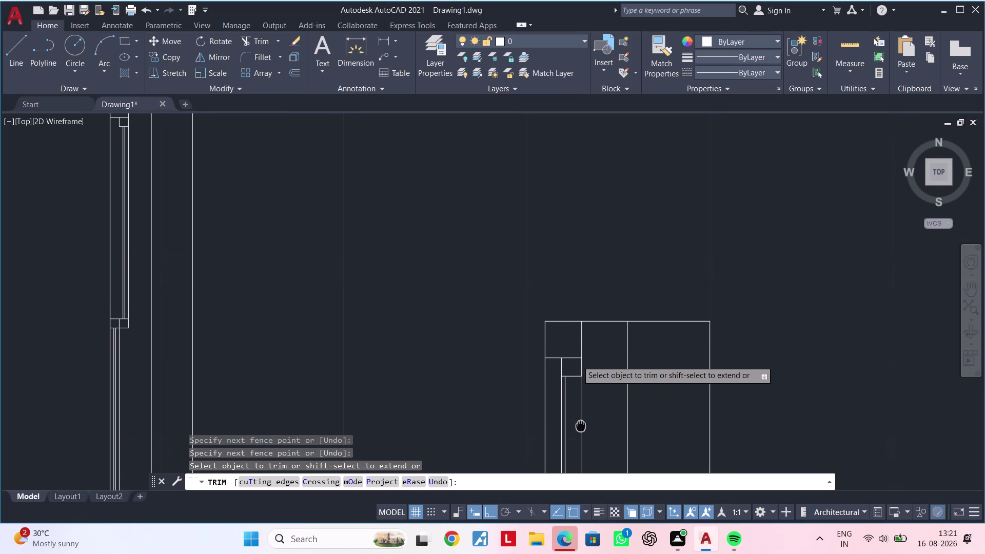
middle_drag(580, 425, 574, 284)
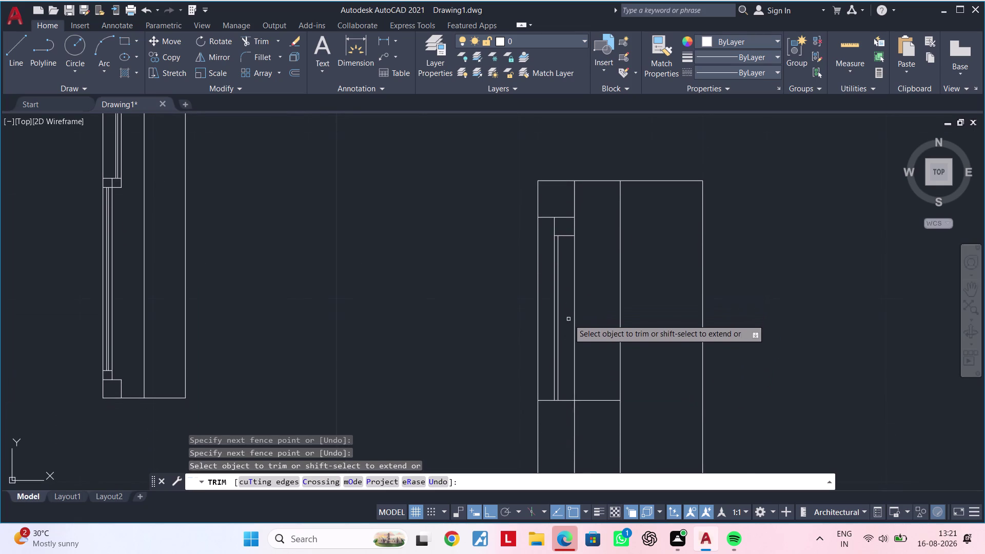
scroll(down, 3)
middle_drag(569, 328, 574, 300)
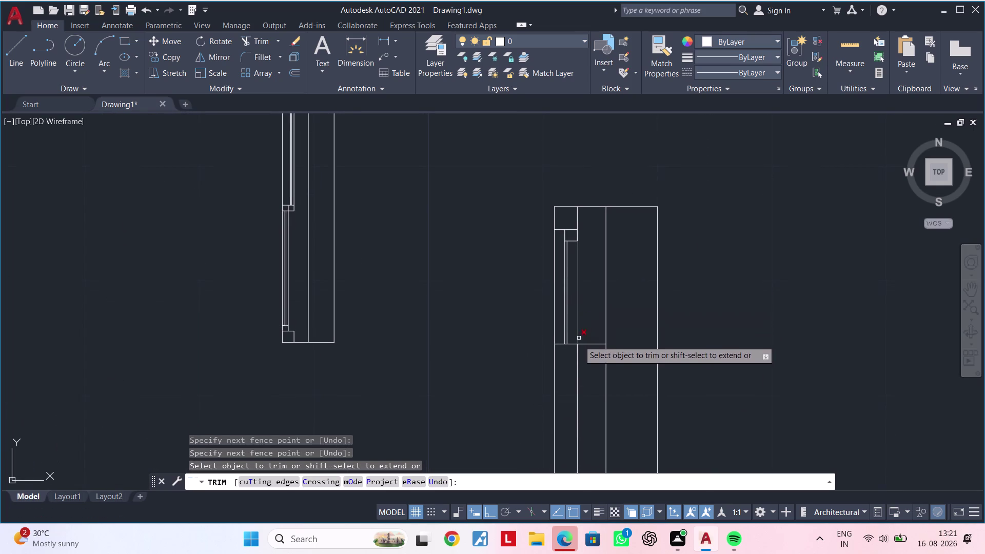
middle_drag(566, 362, 570, 296)
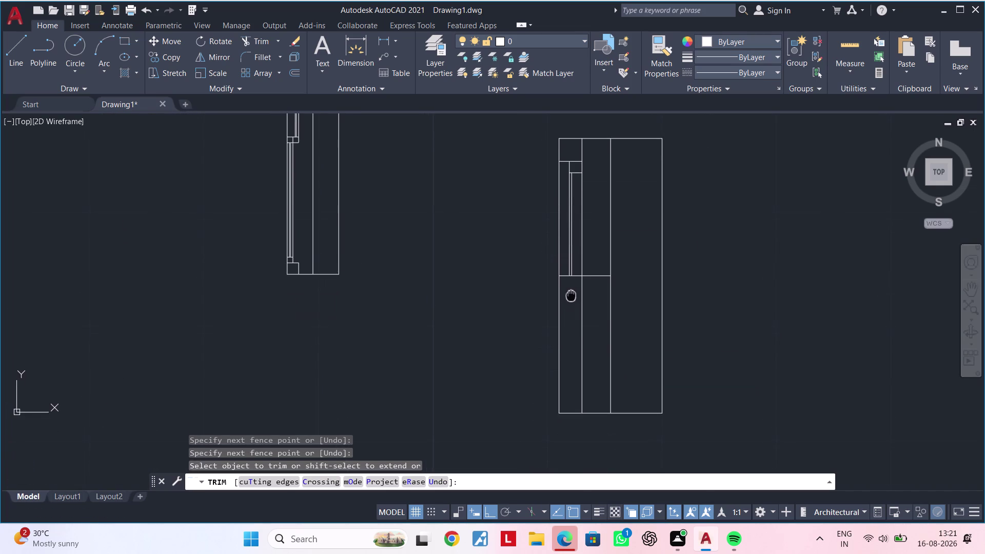
middle_drag(570, 296, 570, 293)
key(Escape)
key(Escape)
key(Escape)
middle_drag(578, 202, 573, 263)
scroll(up, 3)
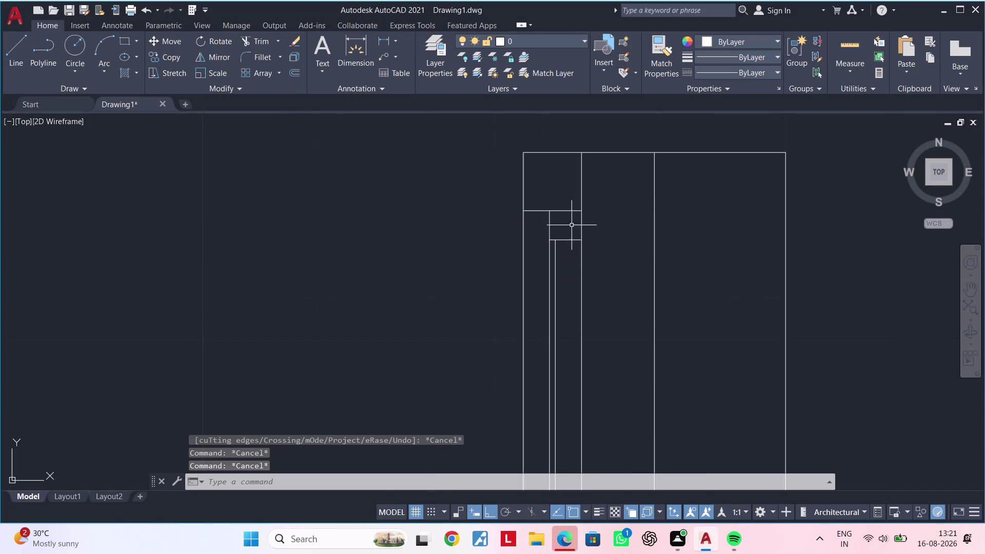
Mirror the double line and square cap across the horizontal division, keeping originals.
drag(568, 190, 567, 195)
click(538, 269)
scroll(down, 3)
middle_drag(548, 340, 563, 217)
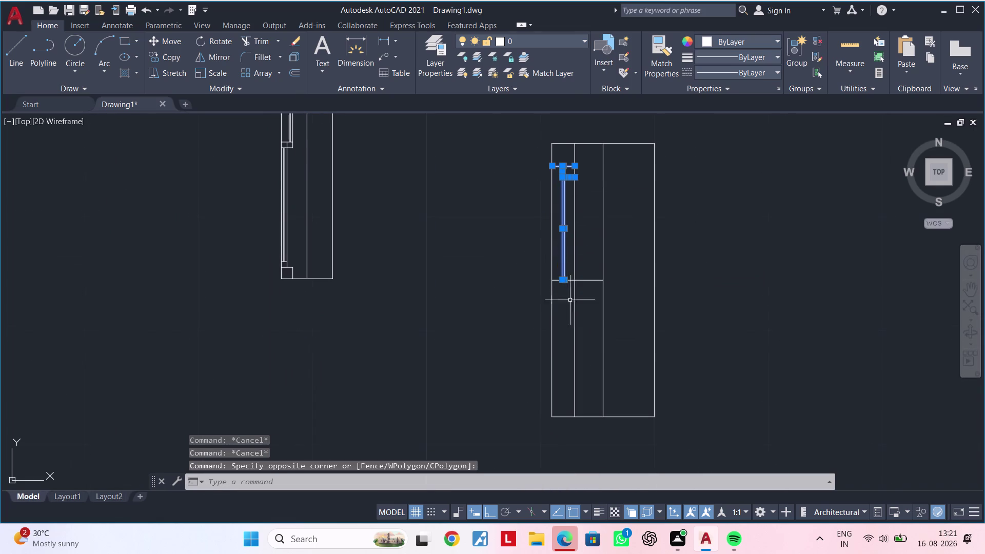
text(MI)
key(space)
scroll(up, 3)
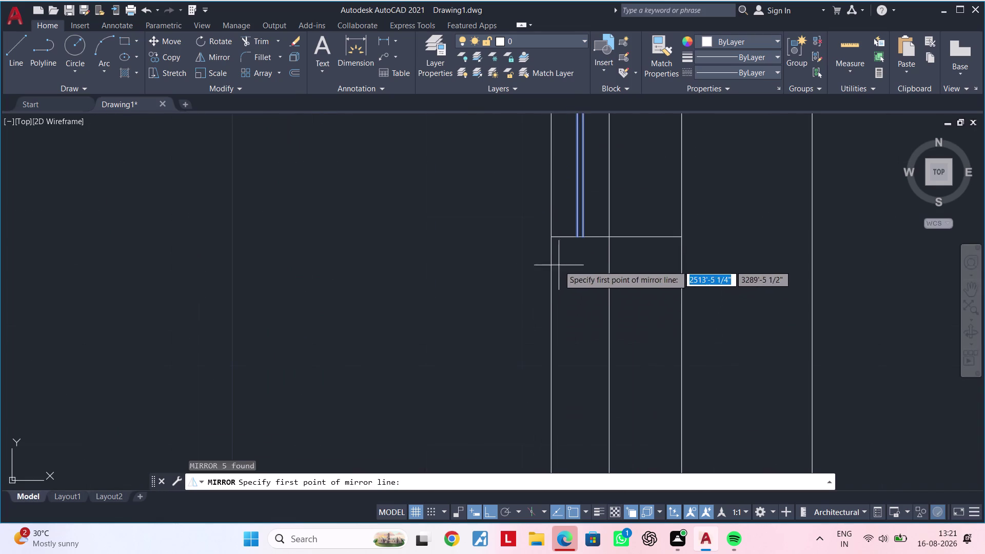
click(553, 238)
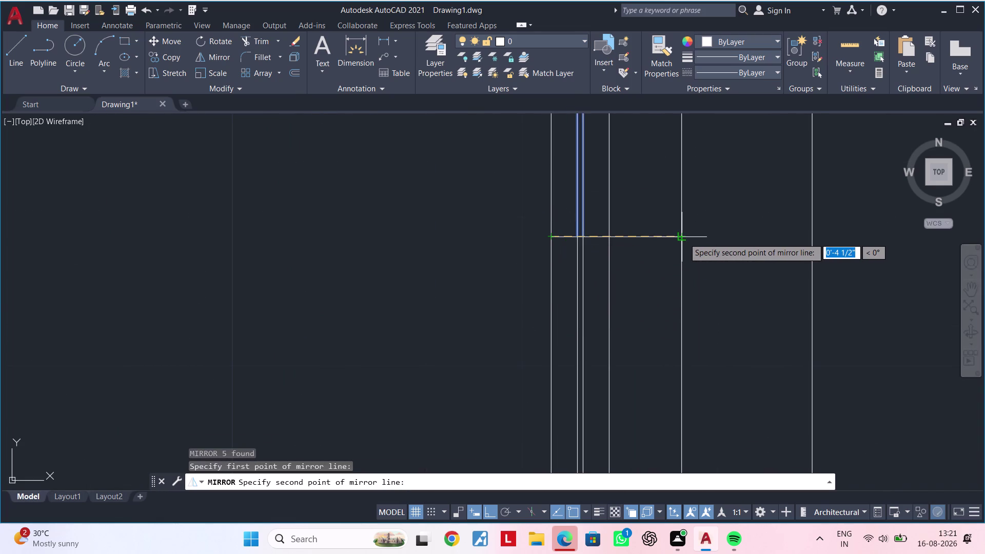
scroll(down, 3)
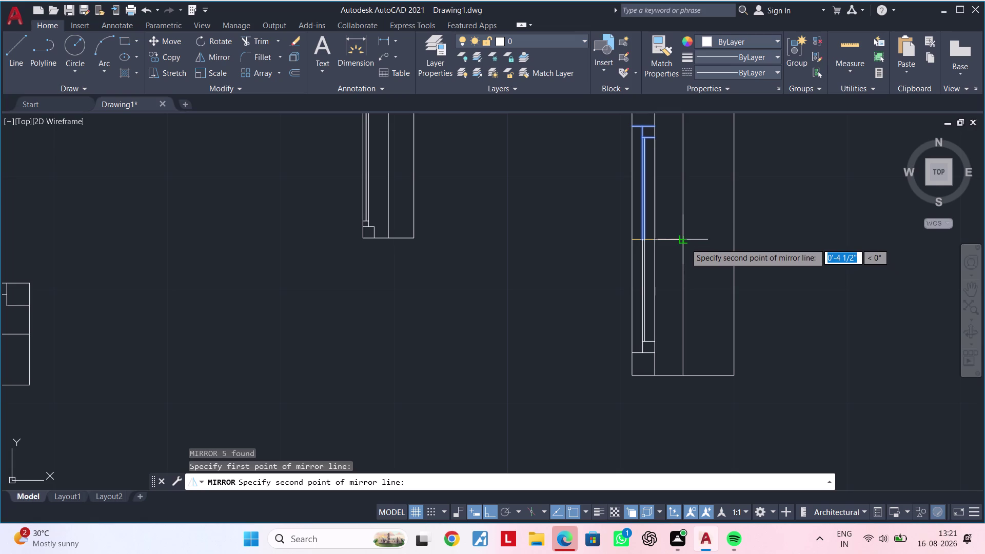
click(685, 243)
drag(704, 288, 685, 243)
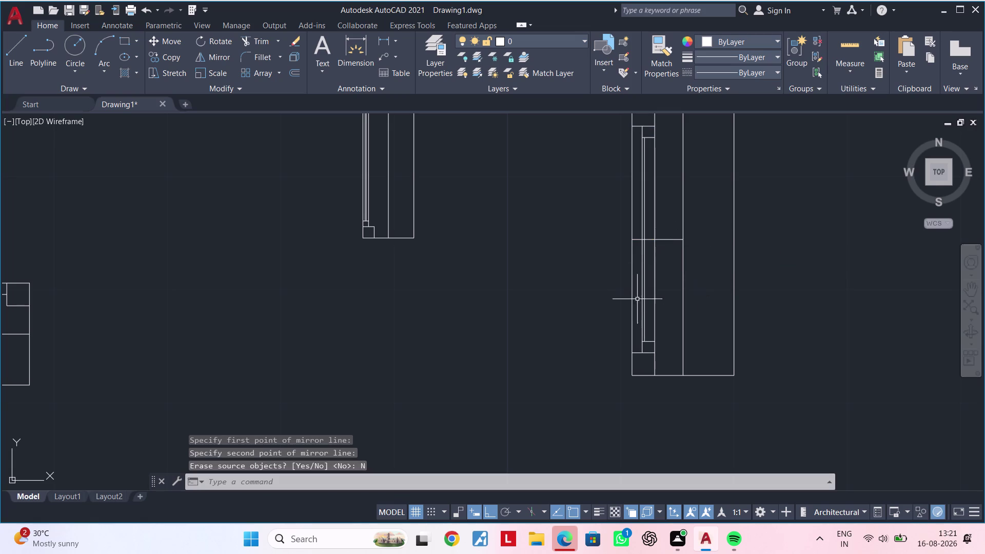
middle_drag(661, 305, 670, 272)
key(Escape)
scroll(up, 3)
middle_drag(659, 314, 673, 308)
key(Escape)
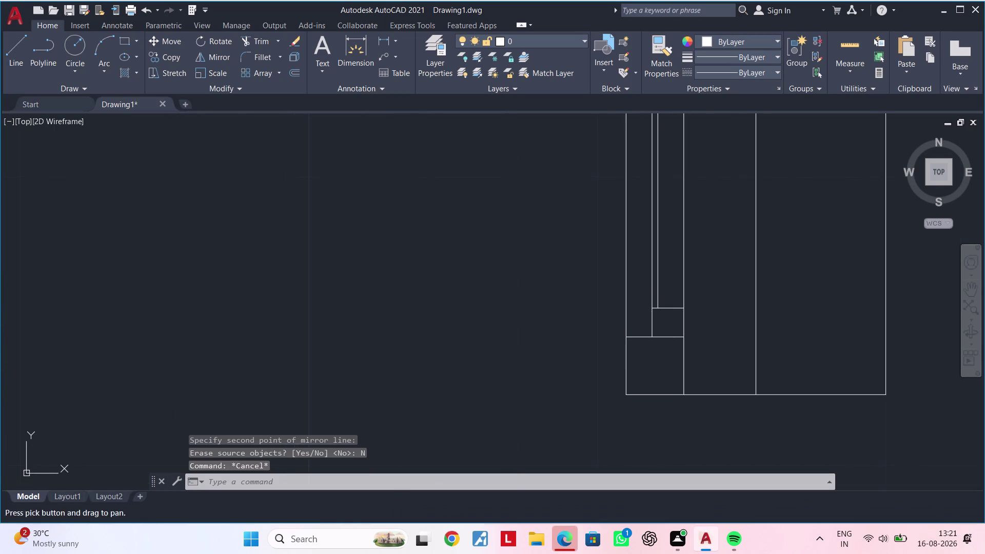
Pan to the bottom of the strip and select the short strip lines to mirror.
key(Escape)
middle_drag(669, 289, 662, 358)
scroll(down, 3)
middle_drag(656, 332, 637, 345)
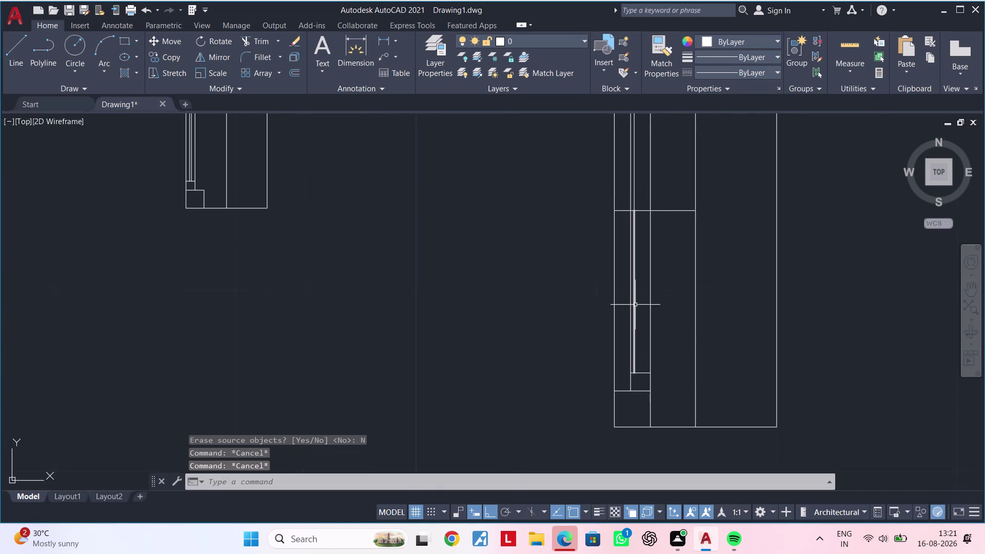
middle_drag(642, 274, 637, 351)
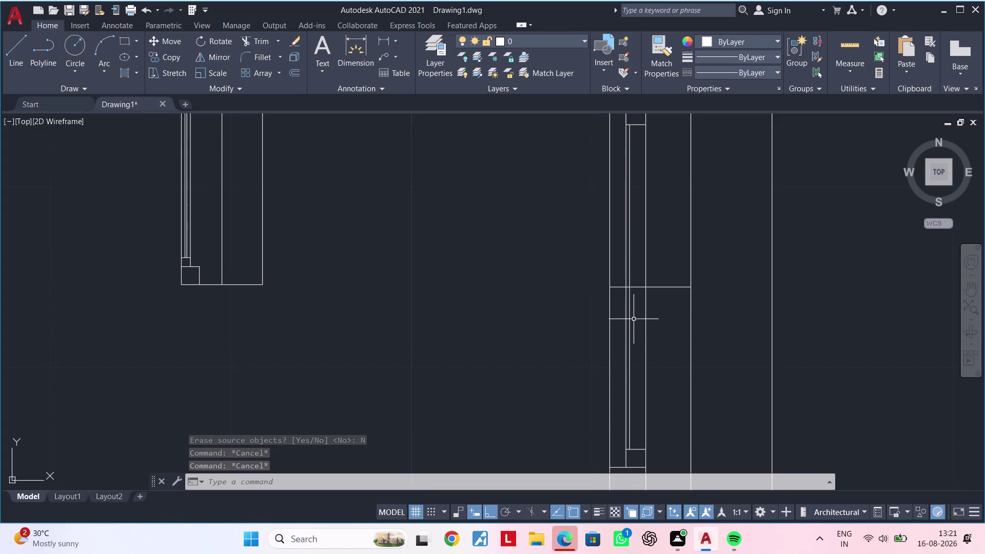
scroll(down, 3)
scroll(up, 3)
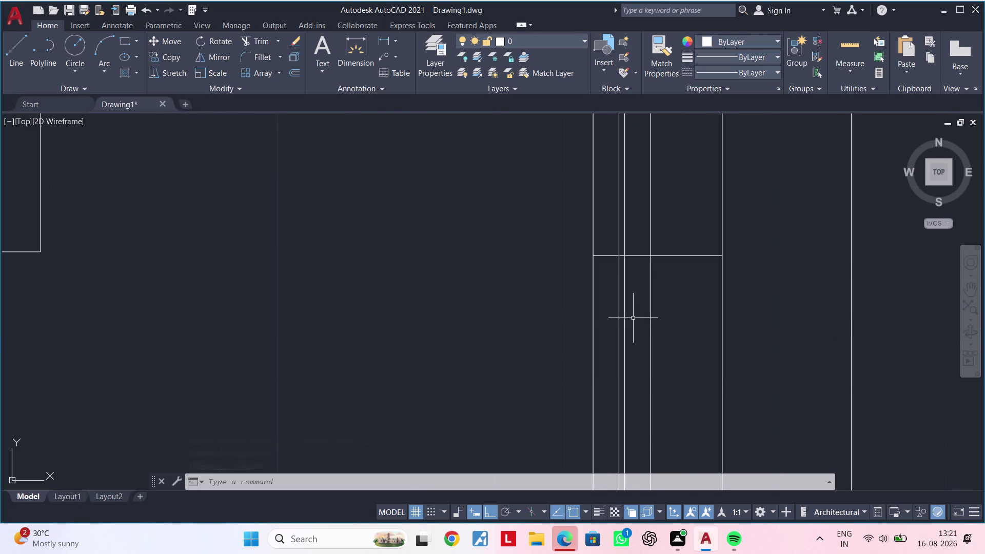
scroll(down, 3)
scroll(down, 3)
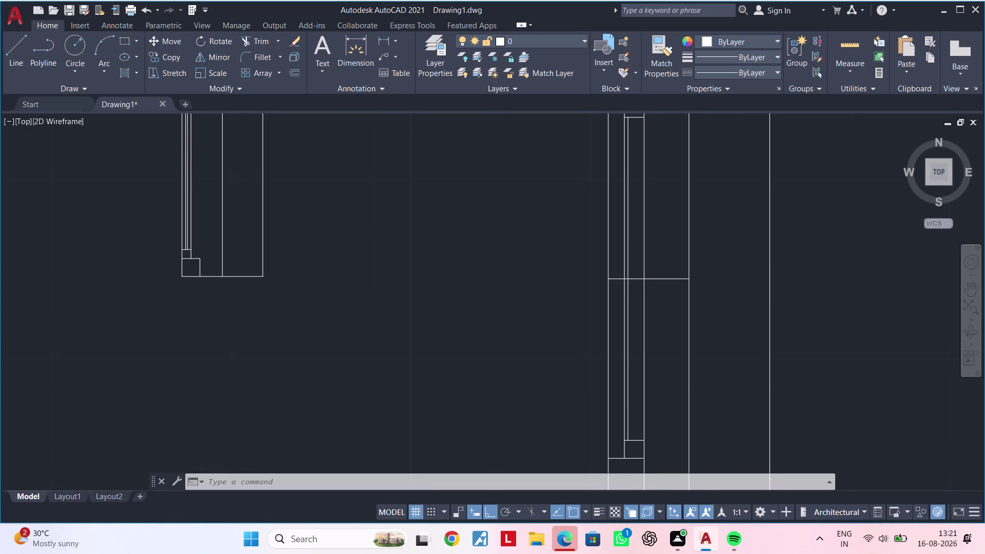
middle_drag(633, 318, 649, 309)
scroll(up, 3)
middle_drag(649, 296, 649, 296)
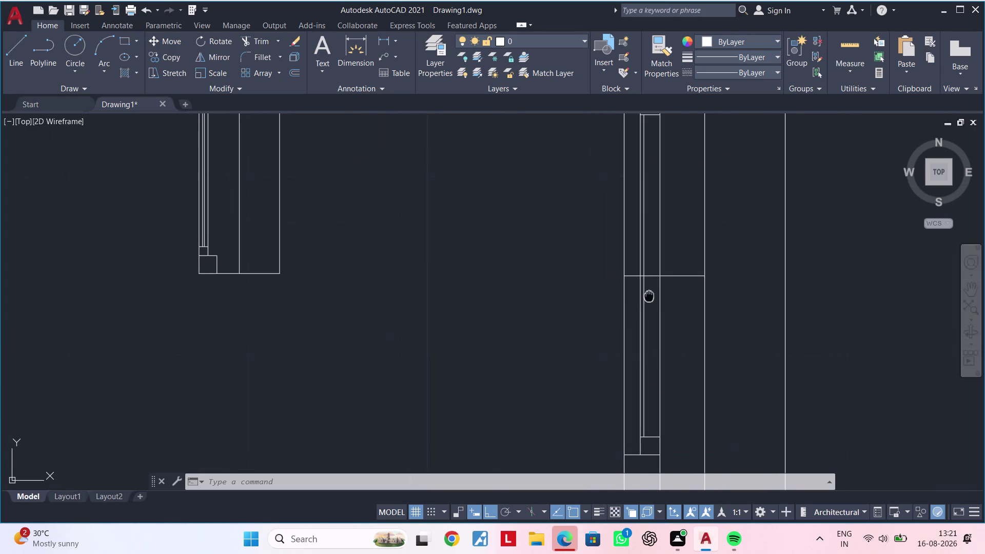
middle_drag(649, 296, 657, 290)
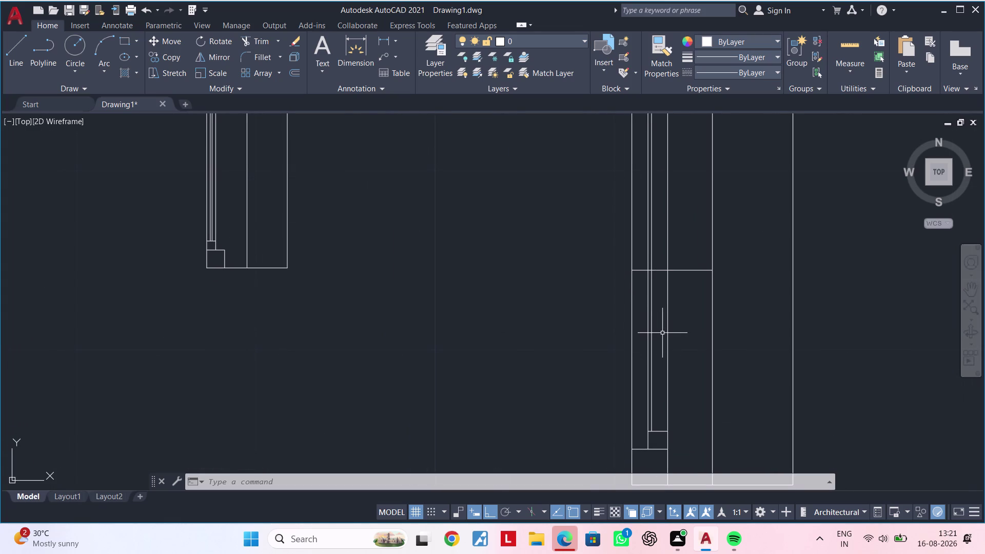
middle_click(662, 333)
scroll(up, 3)
scroll(down, 3)
middle_drag(662, 333, 639, 325)
scroll(up, 3)
click(638, 325)
click(605, 336)
scroll(down, 3)
middle_drag(614, 334, 626, 266)
scroll(up, 3)
click(636, 328)
click(588, 383)
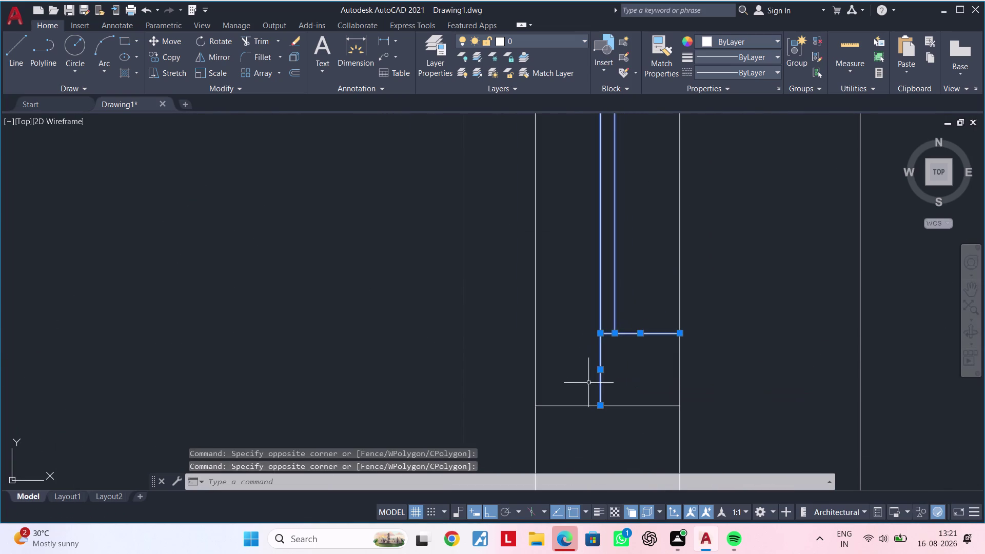
Mirror the selected strip lines across a vertical mirror line, keeping the originals.
scroll(down, 3)
text(MI)
key(space)
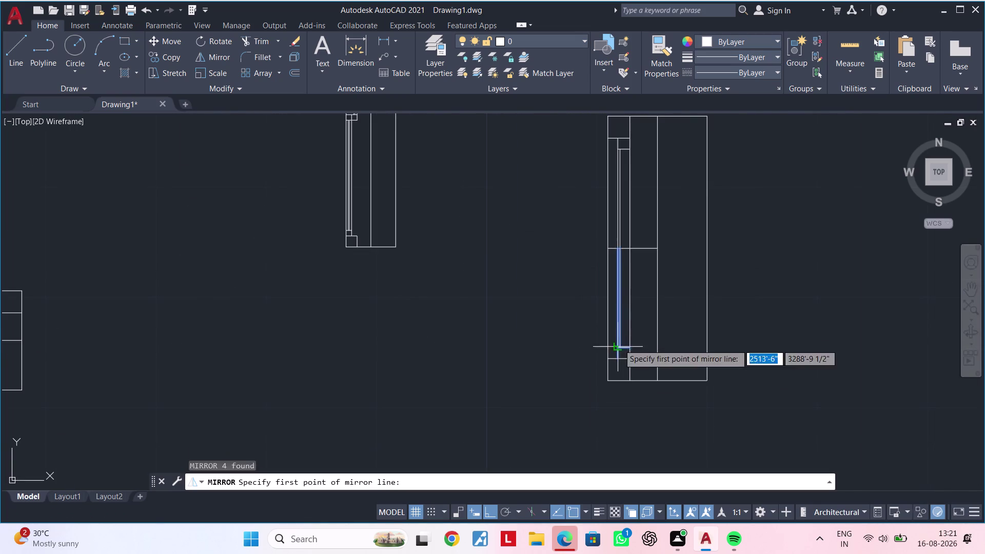
click(606, 250)
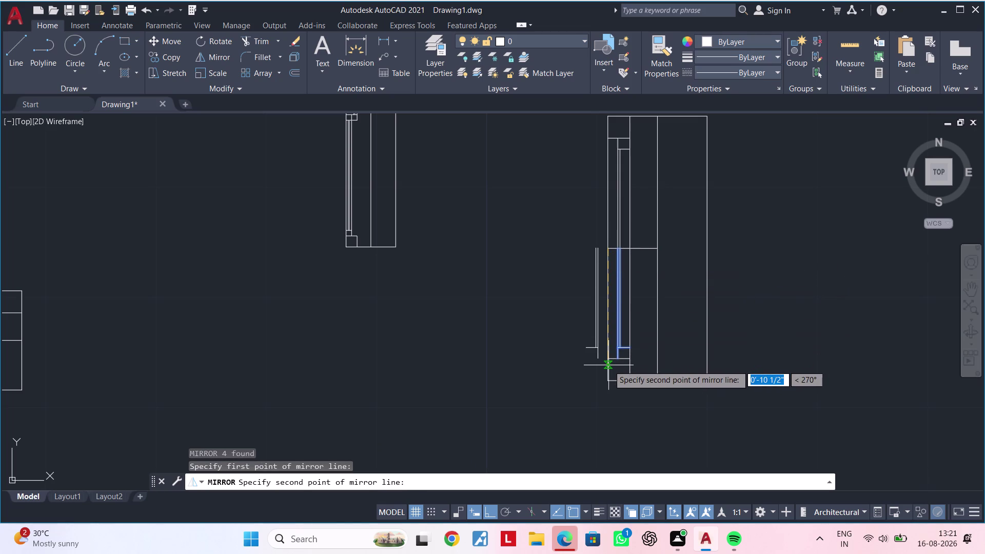
click(608, 366)
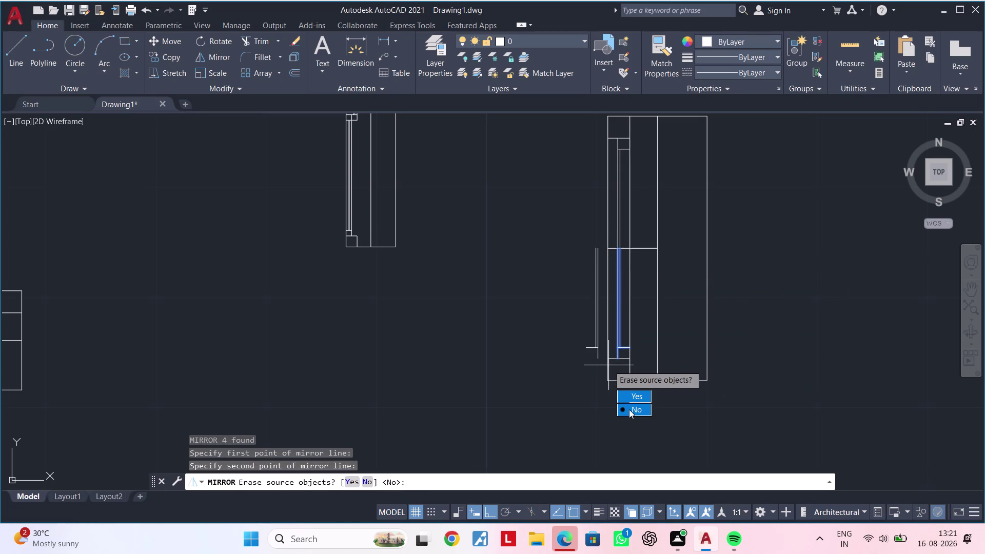
drag(629, 409, 608, 365)
key(Escape)
scroll(up, 3)
Erase the stray leftover short segments around the strip.
click(634, 290)
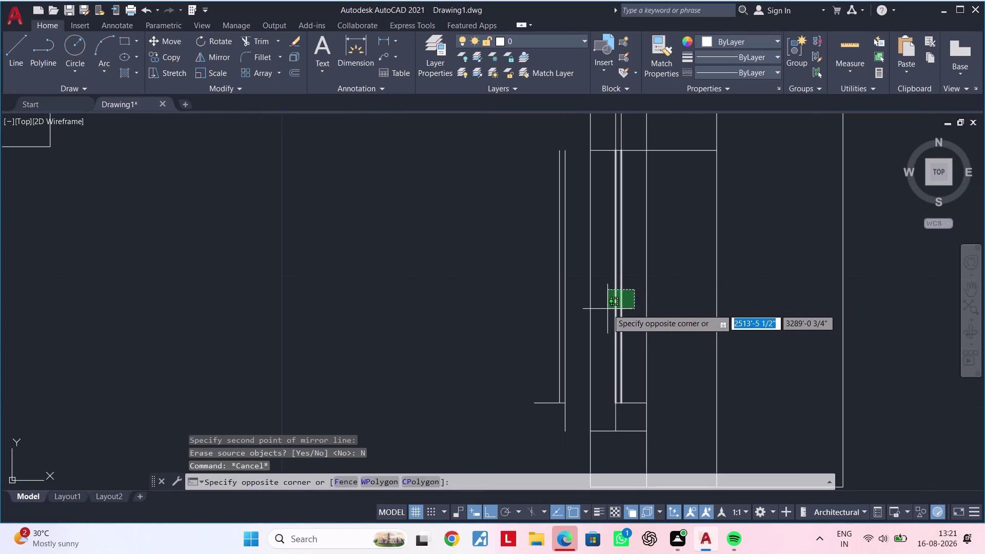
click(607, 309)
key(Delete)
click(631, 405)
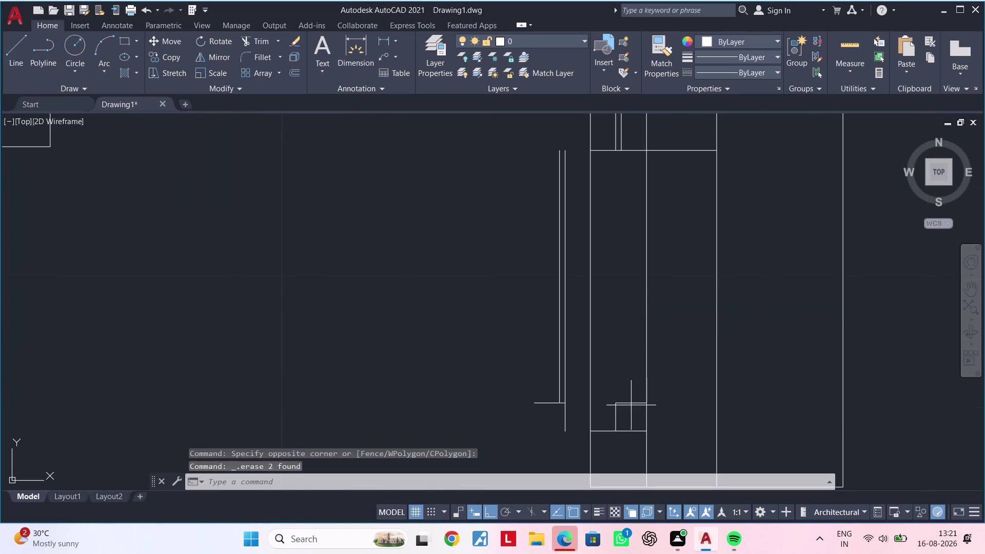
key(Delete)
click(615, 416)
key(Delete)
click(621, 402)
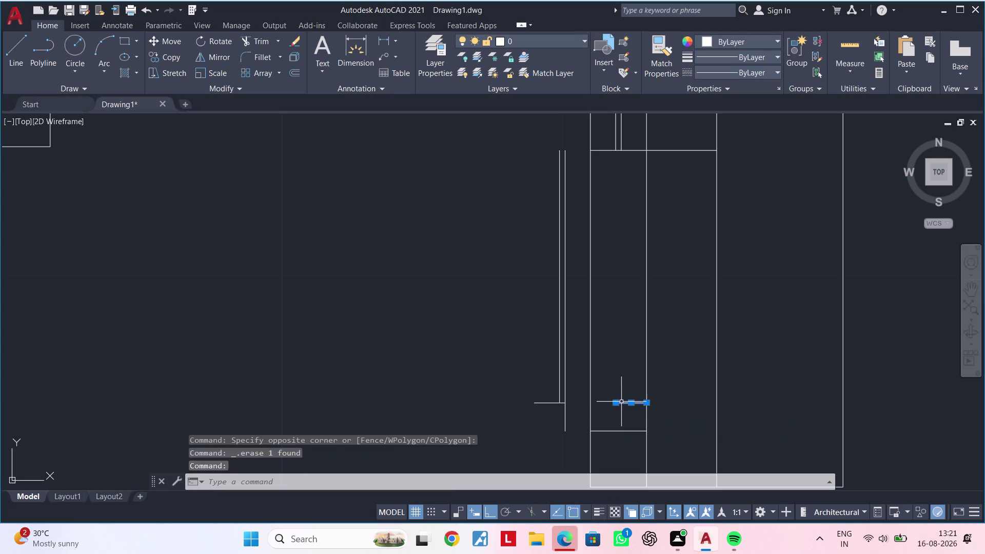
key(Delete)
scroll(down, 3)
middle_drag(620, 380, 624, 365)
scroll(up, 3)
middle_drag(617, 395, 575, 391)
Select the mirrored lines on the left plus the short horizontal line.
key(Escape)
drag(553, 365, 560, 371)
click(606, 405)
click(600, 352)
click(555, 363)
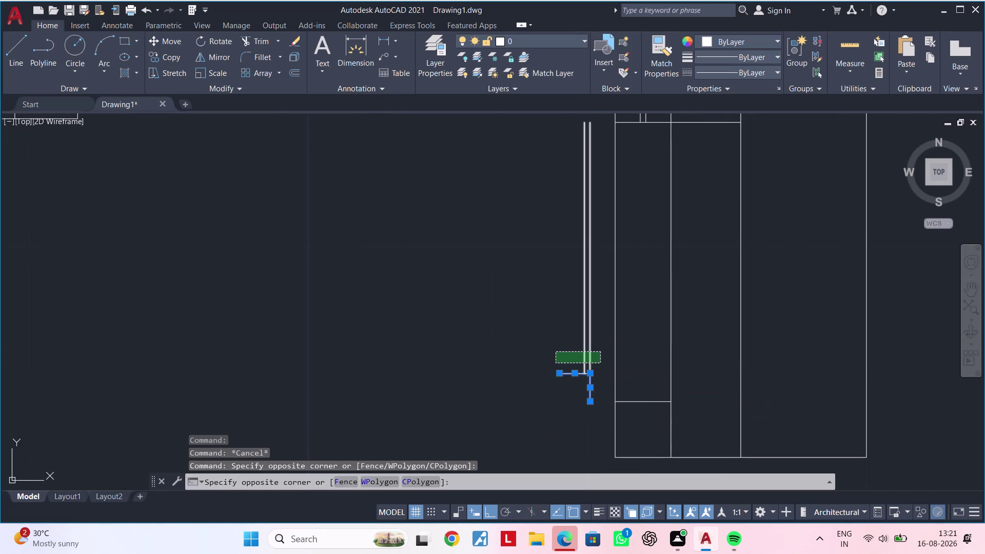
middle_drag(570, 408, 541, 359)
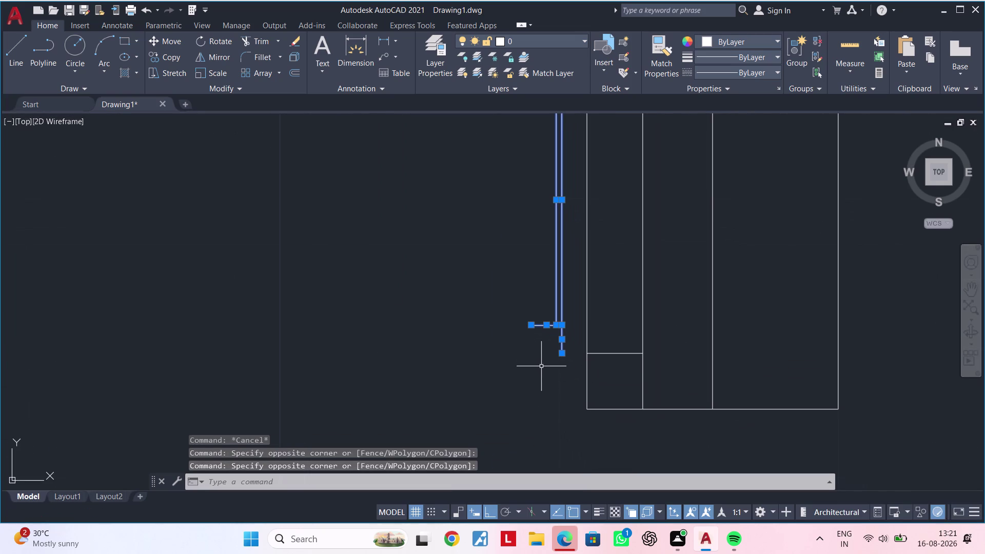
Move the selected lines one inch over toward the small square.
text(M)
key(space)
click(532, 327)
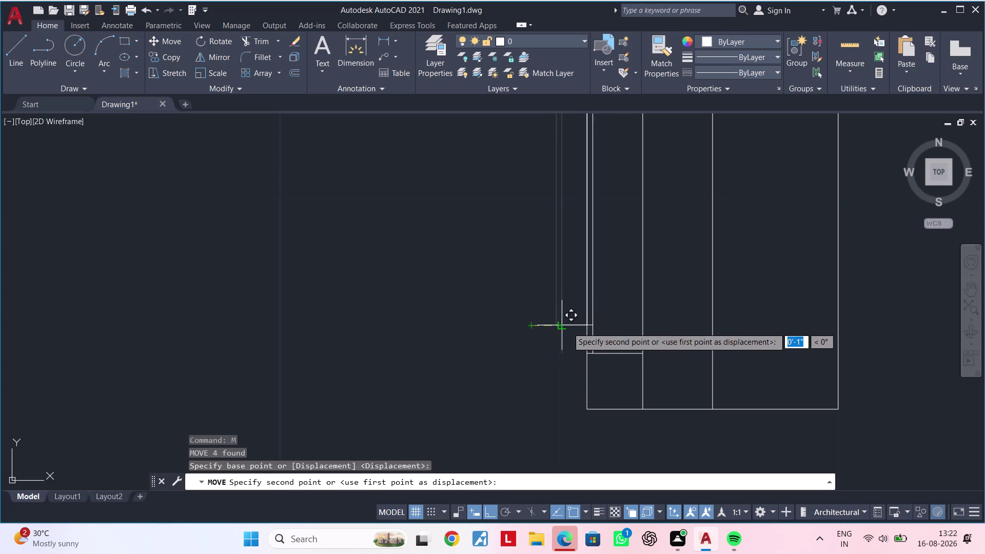
click(586, 326)
scroll(down, 3)
middle_drag(641, 334, 626, 378)
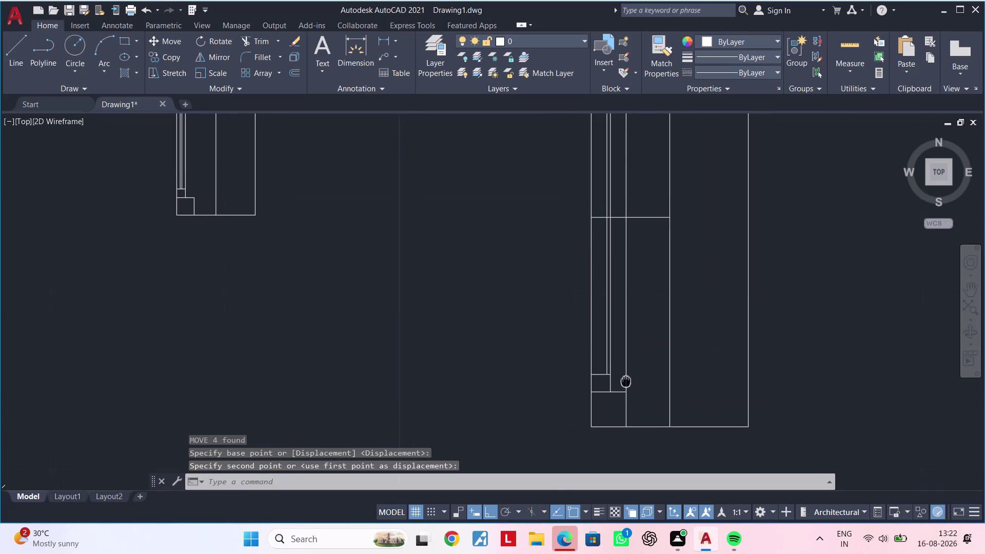
middle_drag(626, 379, 625, 381)
middle_drag(624, 376, 614, 400)
middle_drag(611, 394, 611, 351)
key(Escape)
scroll(up, 3)
middle_drag(598, 358, 578, 365)
key(Escape)
key(Escape)
key(Escape)
Start a line, then try a 1" offset of a horizontal line and cancel it.
text(L)
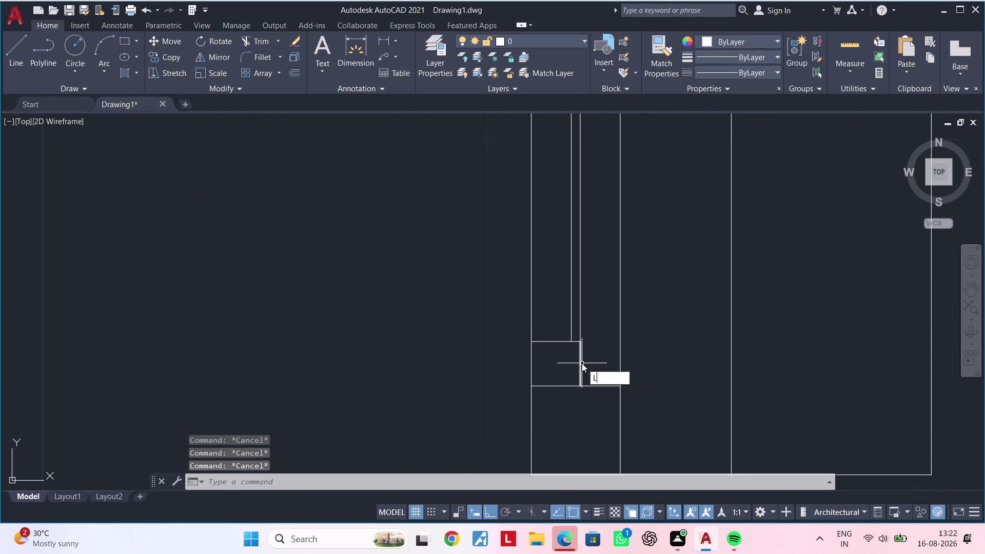
key(space)
scroll(up, 3)
key(Escape)
key(Escape)
text(O)
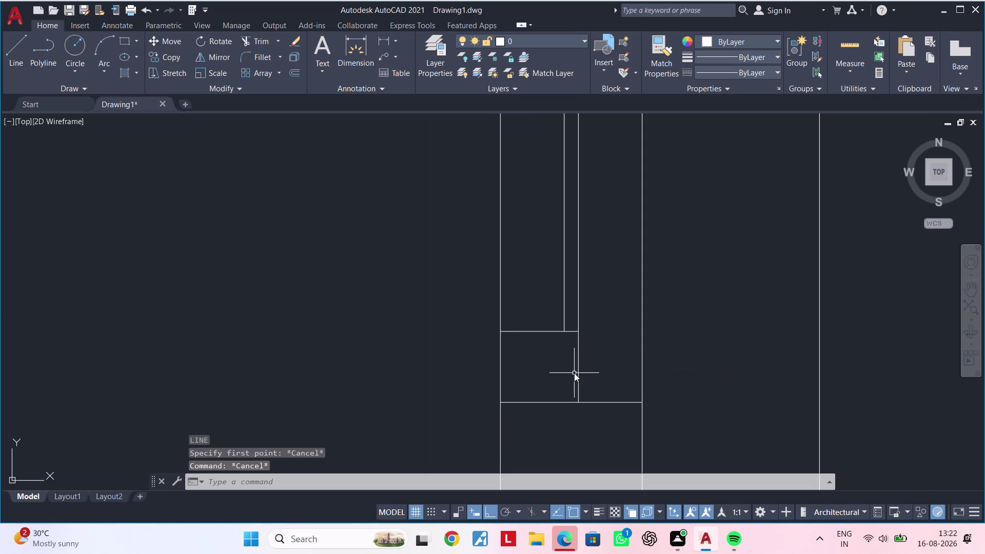
text(F 1")
key(Return)
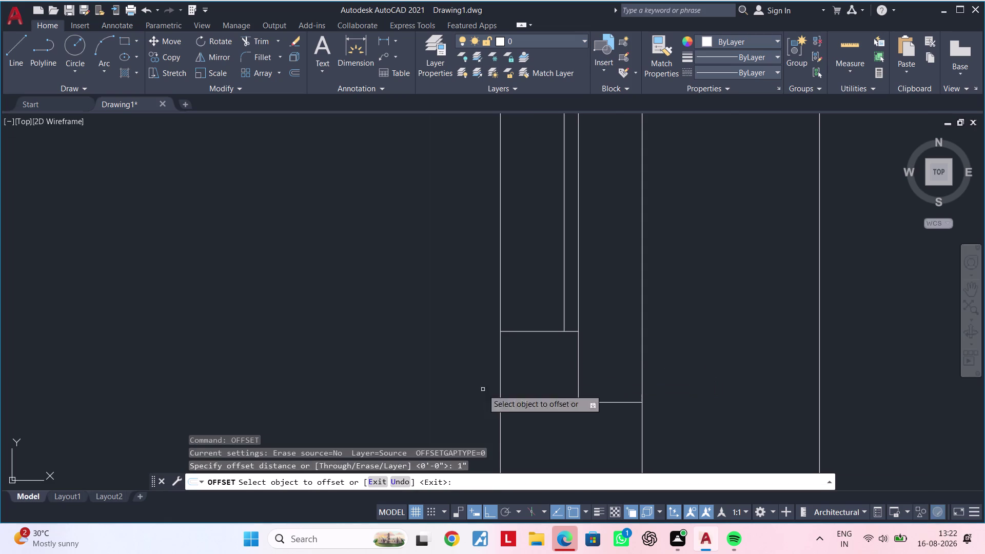
click(549, 403)
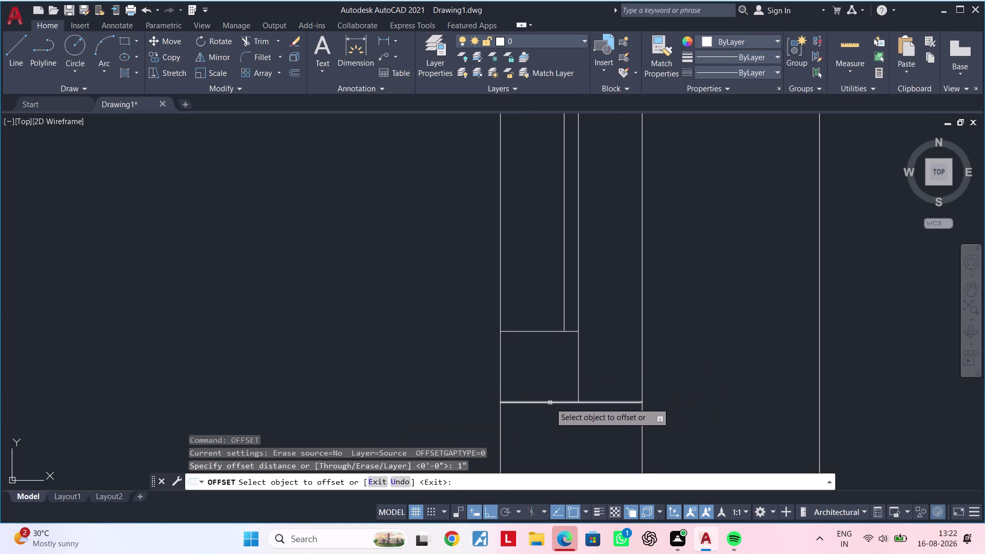
key(Escape)
key(Escape)
At the bottom of the strip, try another 1" offset and cancel it.
scroll(down, 3)
middle_drag(560, 367, 557, 416)
scroll(down, 3)
scroll(up, 3)
scroll(down, 3)
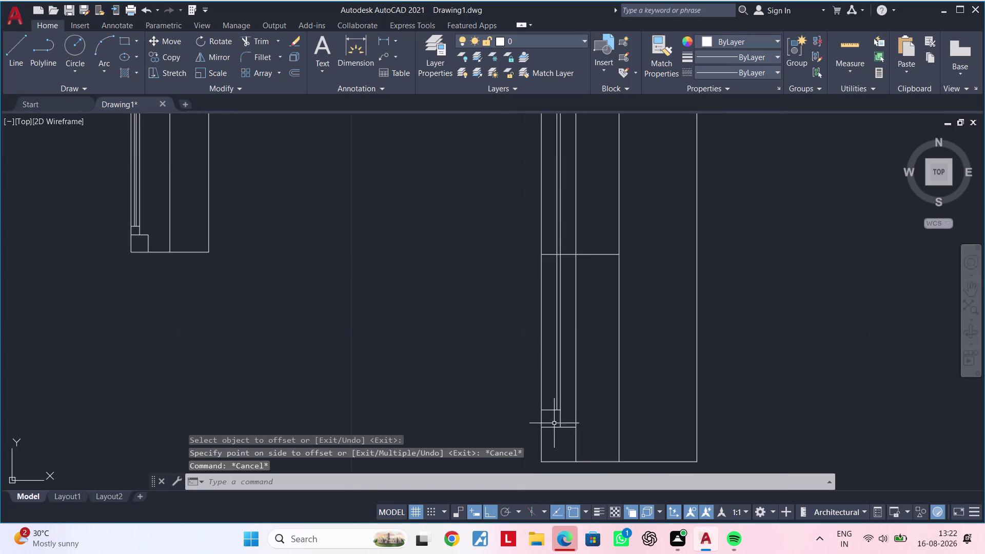
scroll(up, 3)
middle_drag(554, 429, 551, 475)
key(Escape)
key(Escape)
text(O)
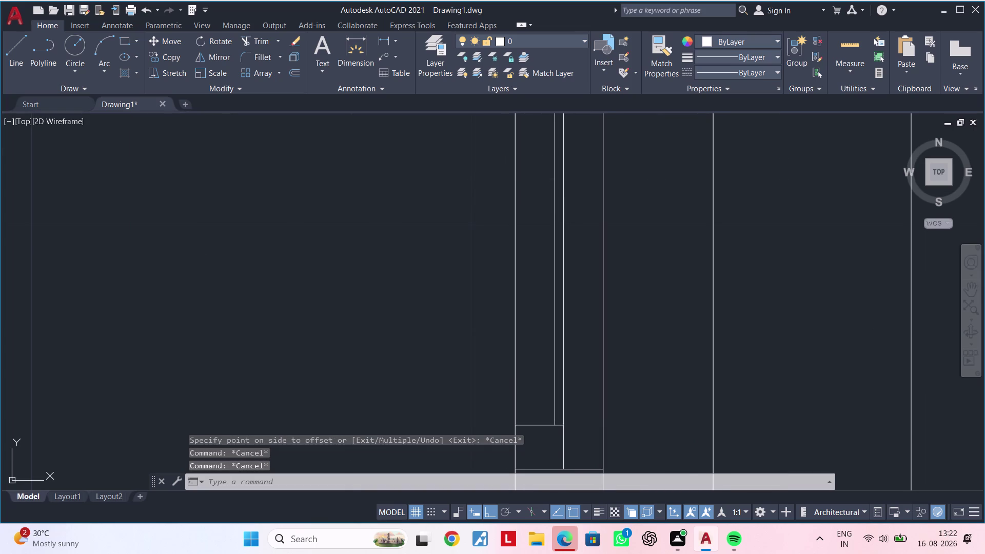
text(F 1")
key(Return)
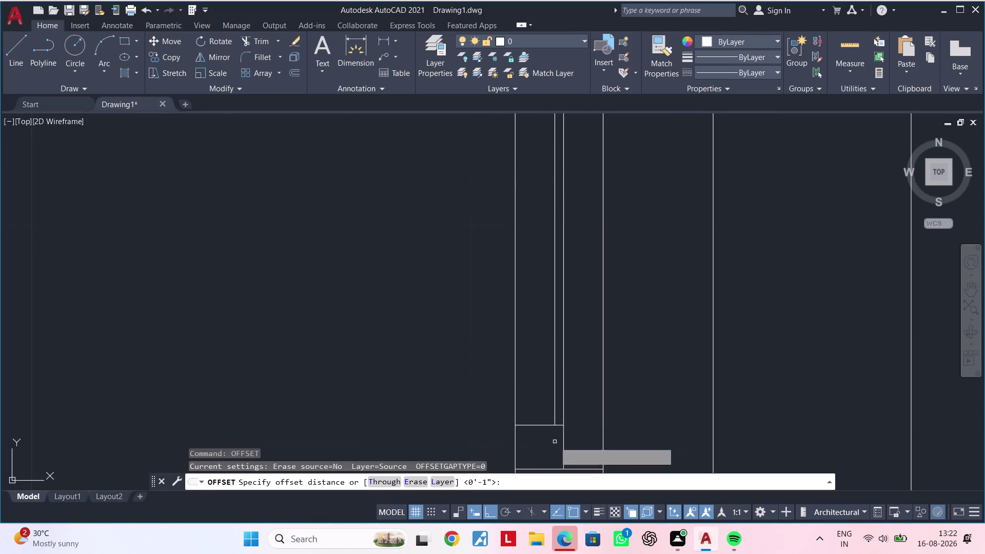
scroll(down, 3)
scroll(up, 3)
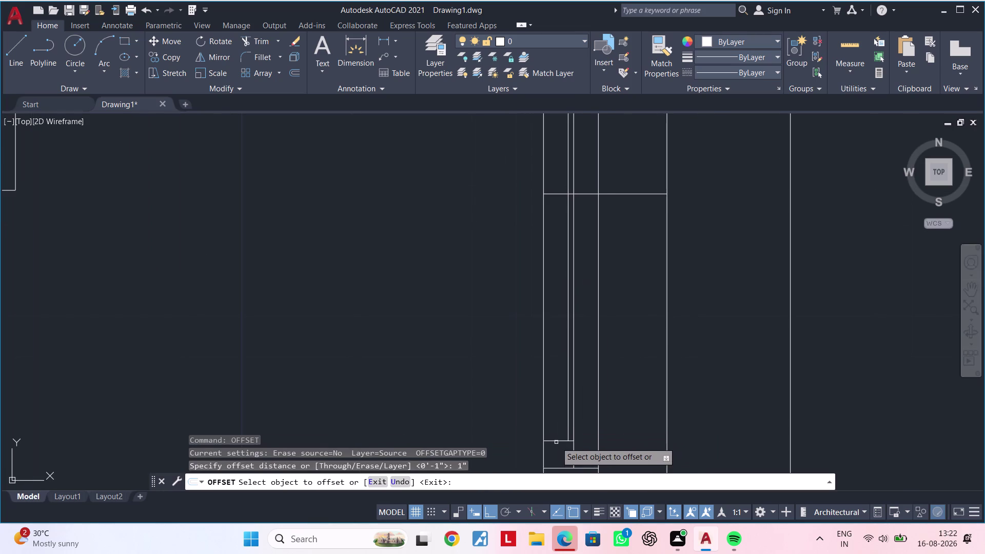
click(556, 440)
click(557, 417)
key(Escape)
key(Escape)
key(Escape)
Trim three excess line segments along the narrow vertical strip.
text(T)
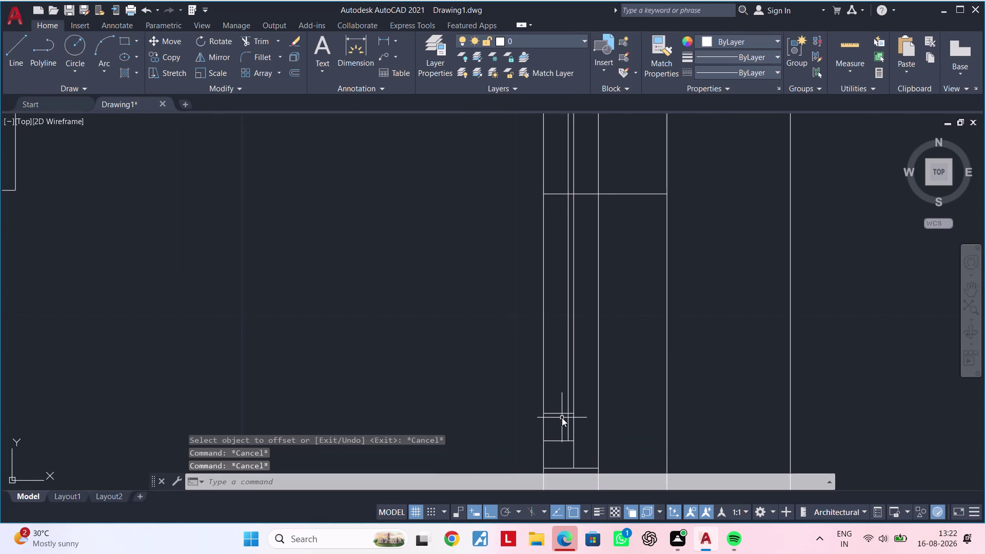
text(R)
key(space)
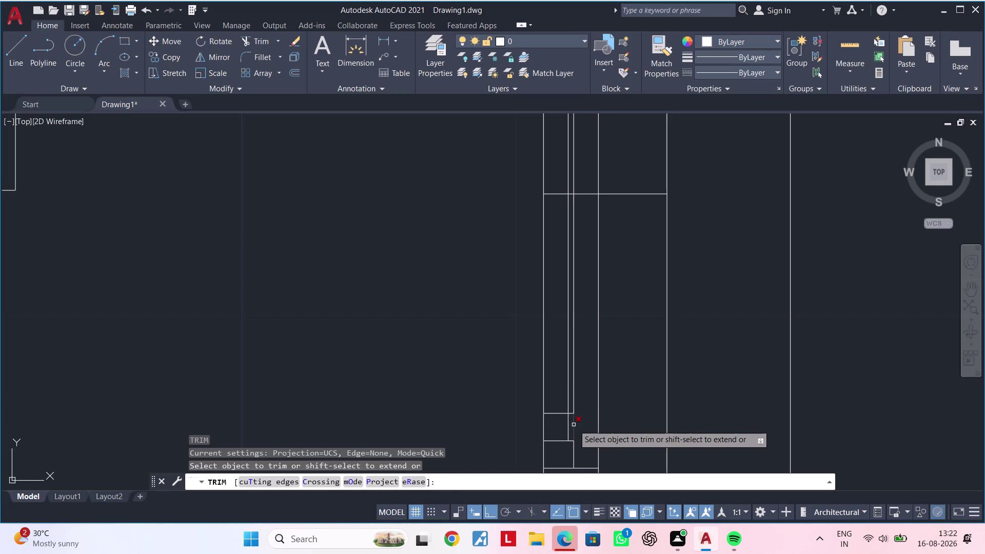
click(573, 425)
click(576, 401)
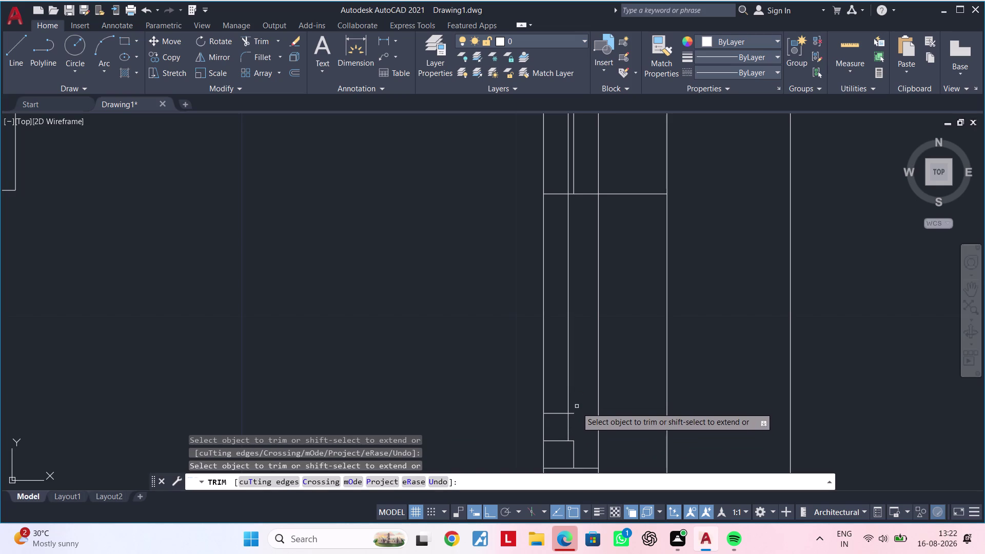
click(574, 413)
middle_drag(583, 413, 590, 438)
key(Escape)
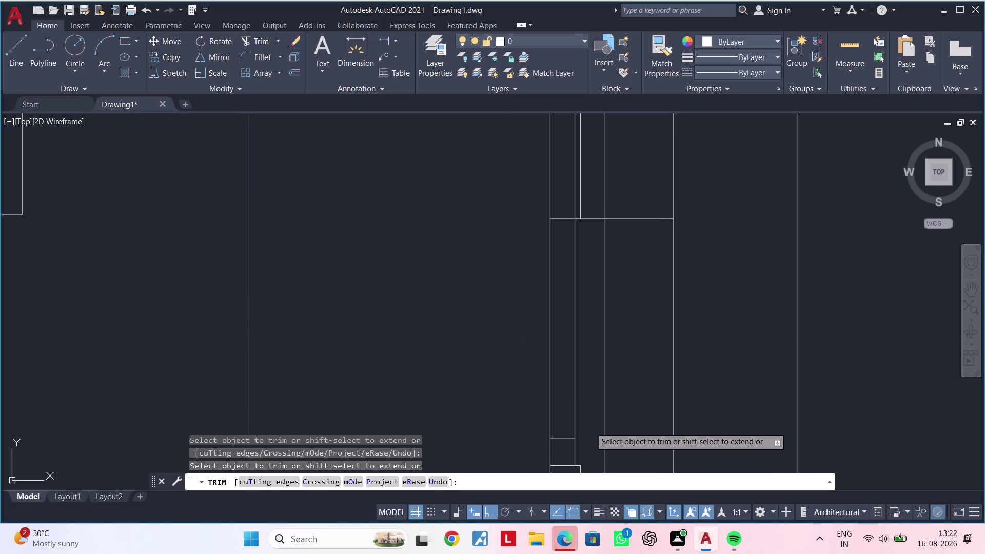
key(Escape)
key(Escape)
key(Escape)
Try a 0.01" offset of a strip line, then cancel without placing a copy.
text(OF)
key(space)
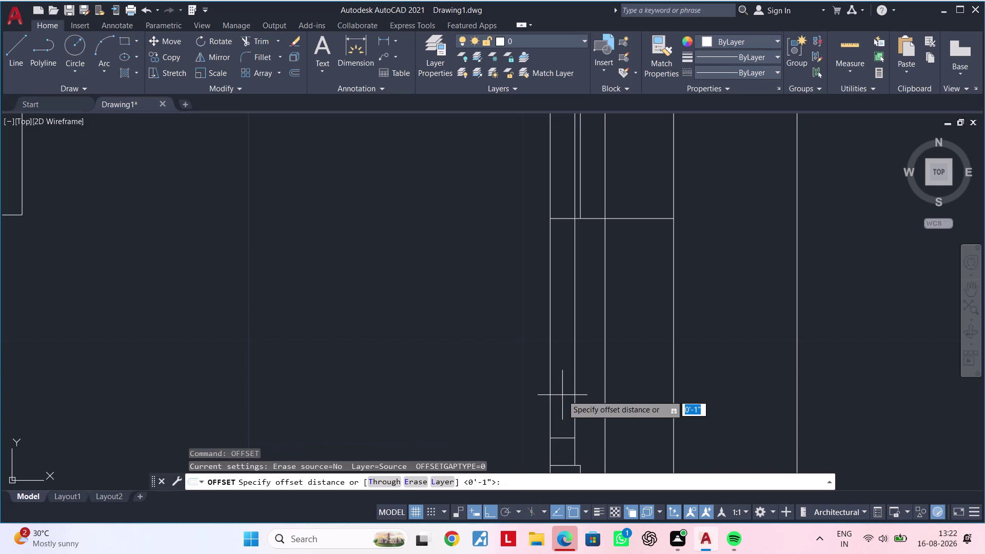
key(1)
key(Escape)
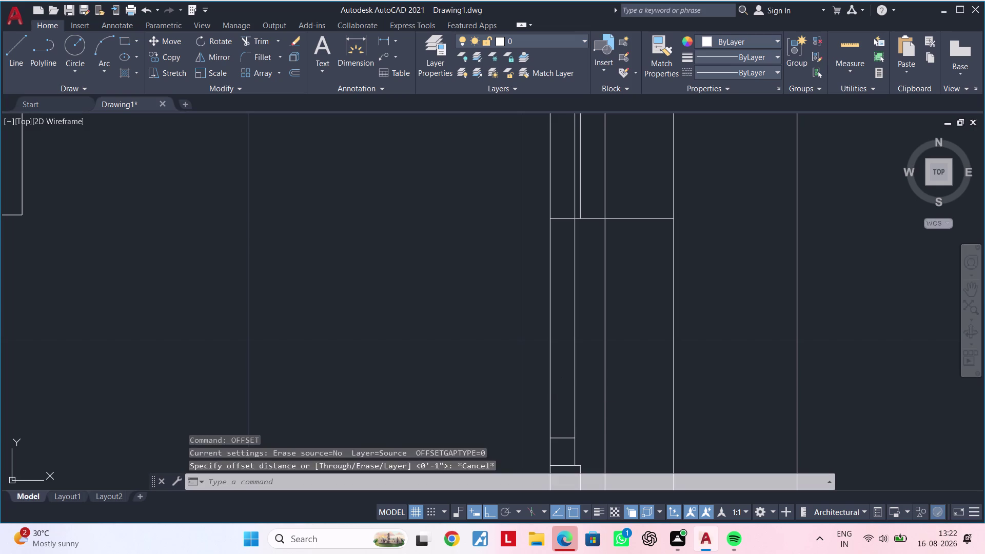
key(Escape)
key(Escape)
key(Escape)
text(OF .)
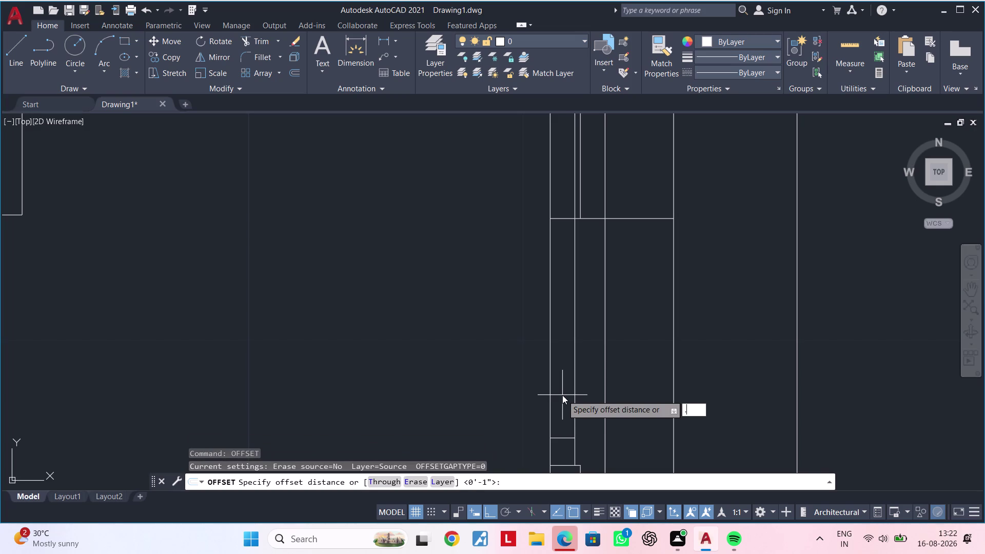
text(01")
key(Return)
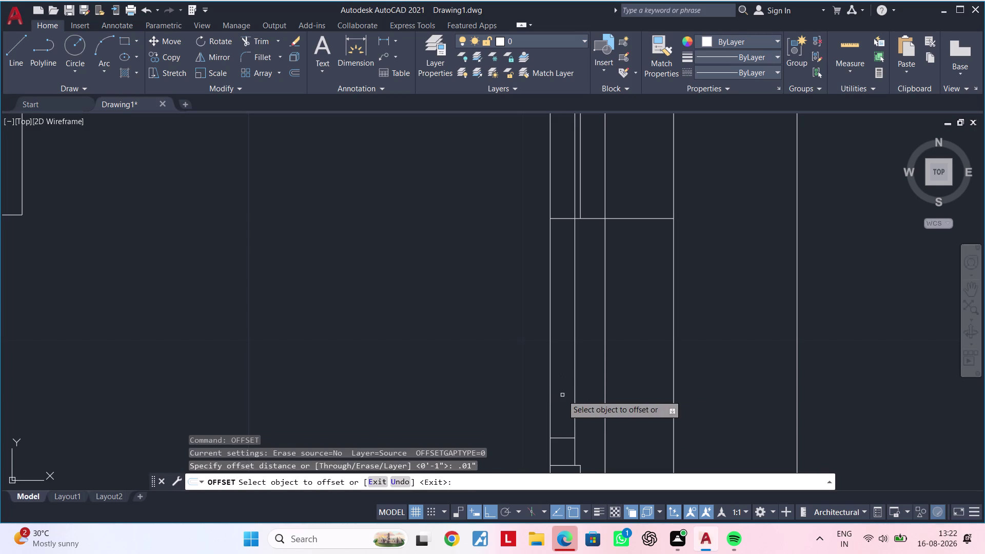
click(573, 355)
key(Escape)
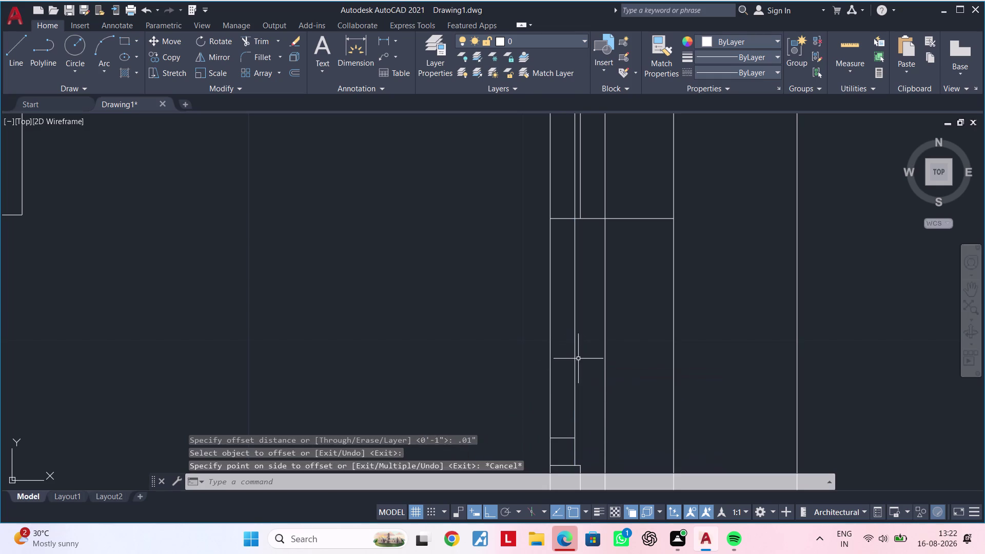
key(Escape)
Start a linear dimension between two strip points, then cancel it.
click(382, 37)
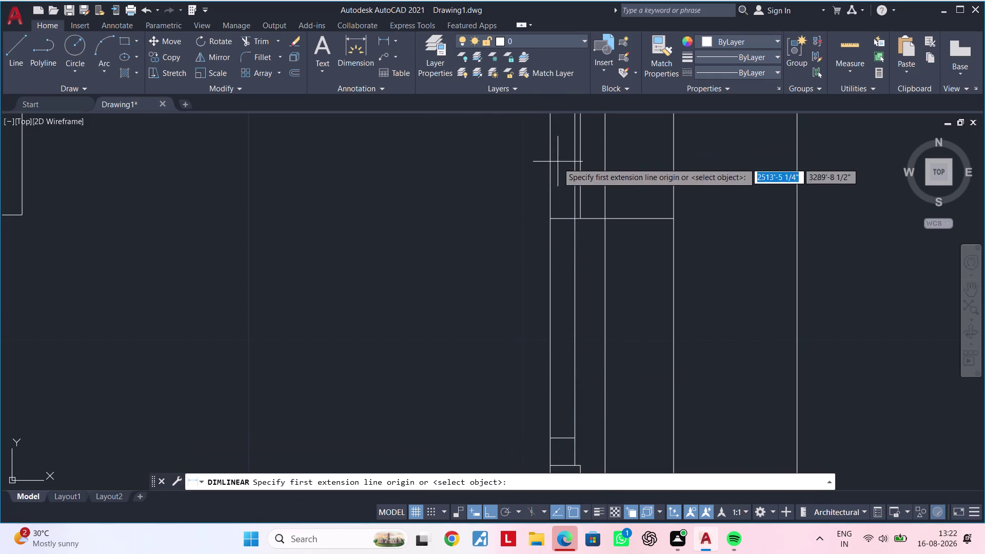
scroll(up, 3)
click(573, 217)
click(582, 215)
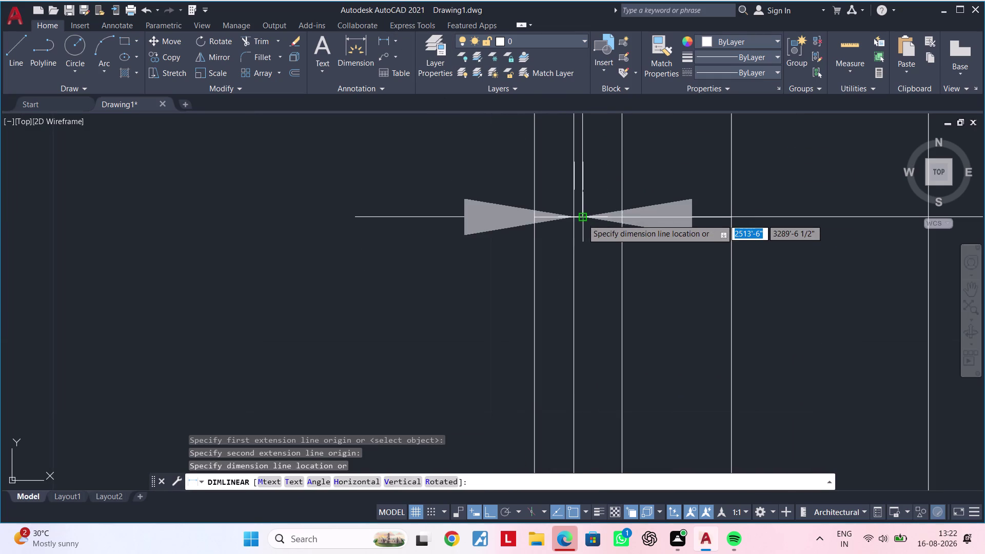
scroll(down, 3)
scroll(down, 3)
scroll(down, 3)
key(Escape)
key(Escape)
scroll(up, 3)
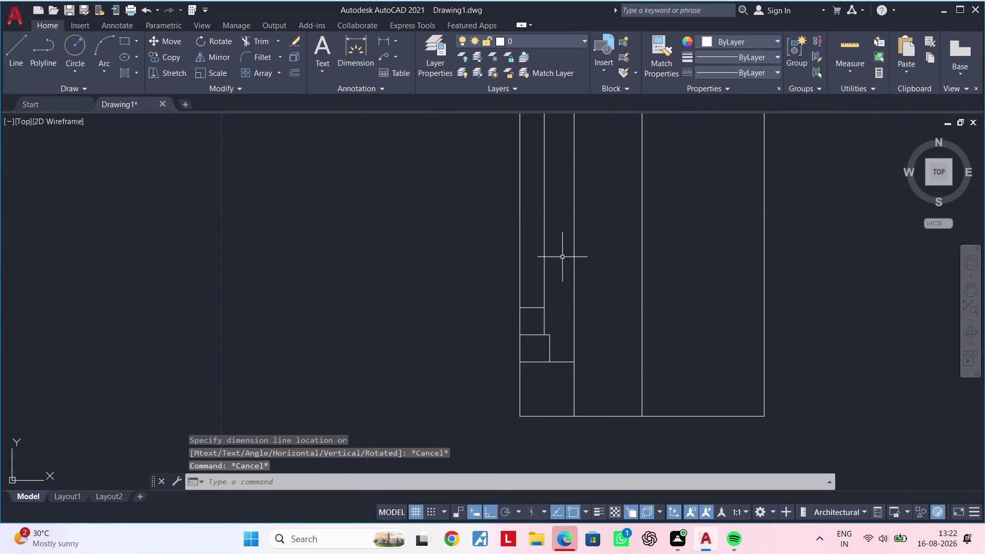
middle_drag(559, 257, 595, 258)
key(Escape)
key(Escape)
Try offsetting the strip's vertical line by 4" twice, cancelling both attempts.
text(OF)
key(space)
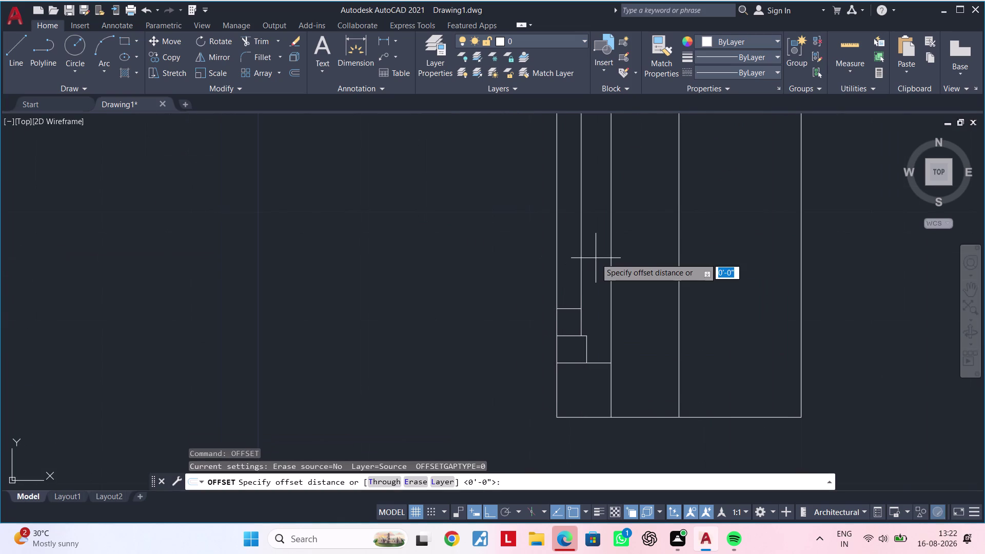
text(4")
key(Return)
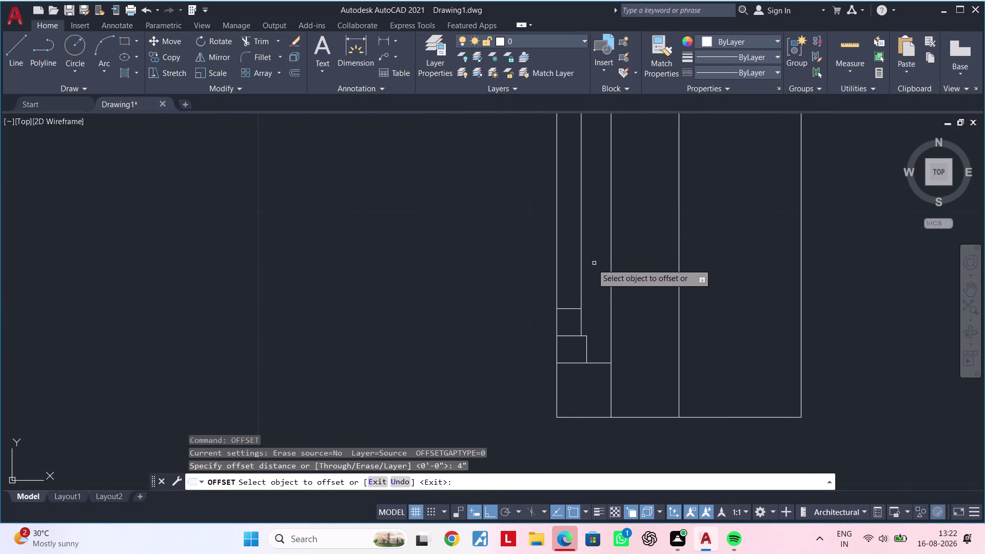
click(581, 265)
middle_drag(574, 274, 556, 328)
key(Escape)
key(Escape)
key(Escape)
text(OF)
key(space)
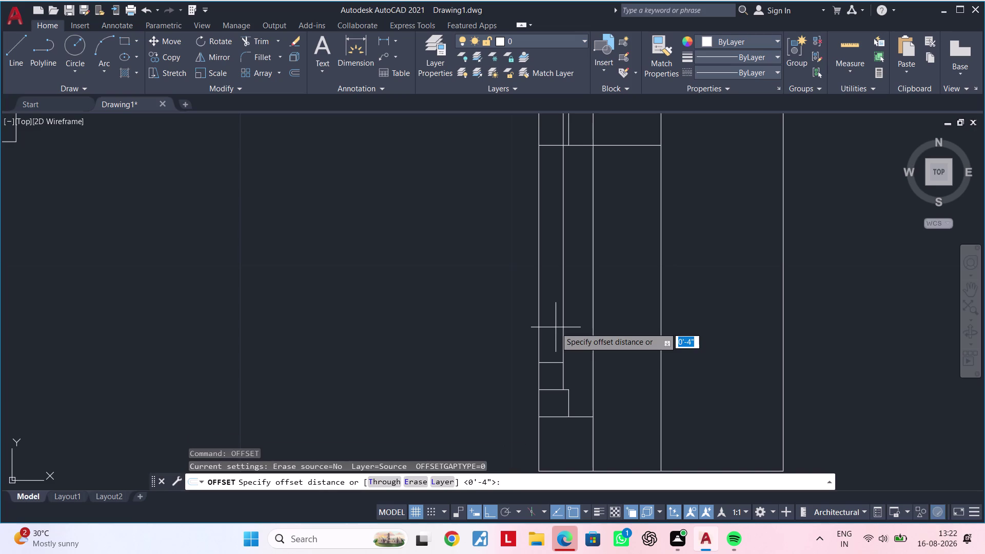
text(4")
key(Return)
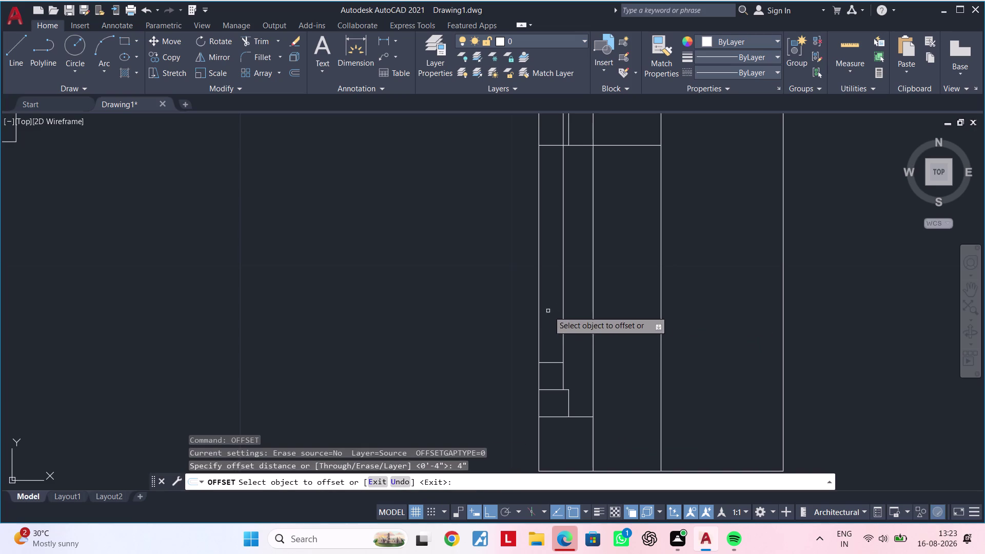
click(562, 311)
key(Escape)
key(Escape)
key(Escape)
Offset the narrow strip's vertical line 0.4" toward its inner side.
text(O)
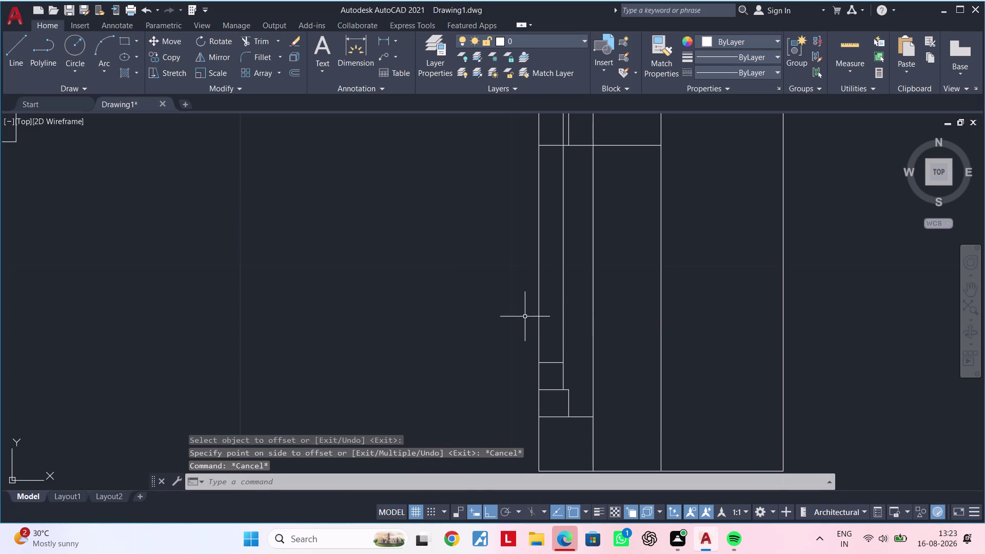
text(F)
key(space)
text(0.4)
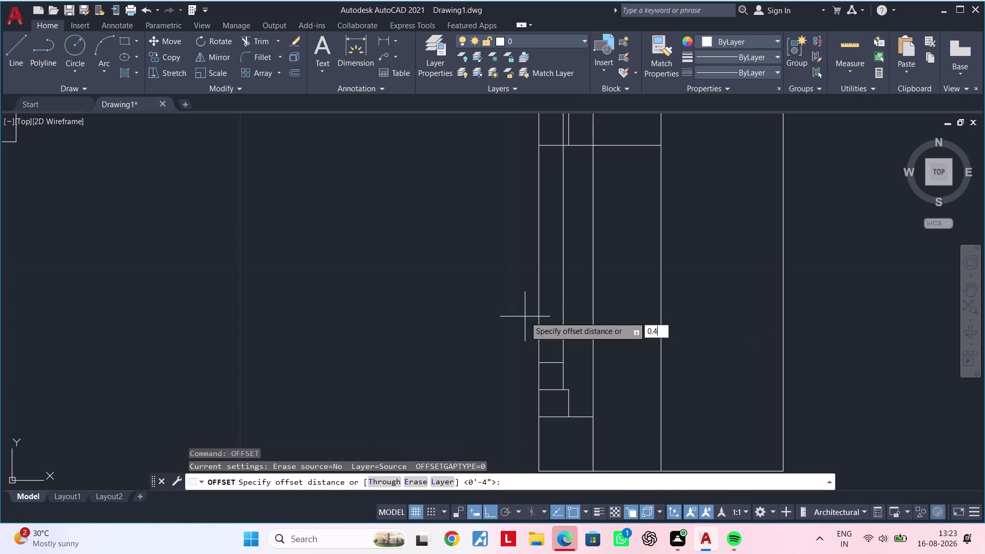
text(")
key(Return)
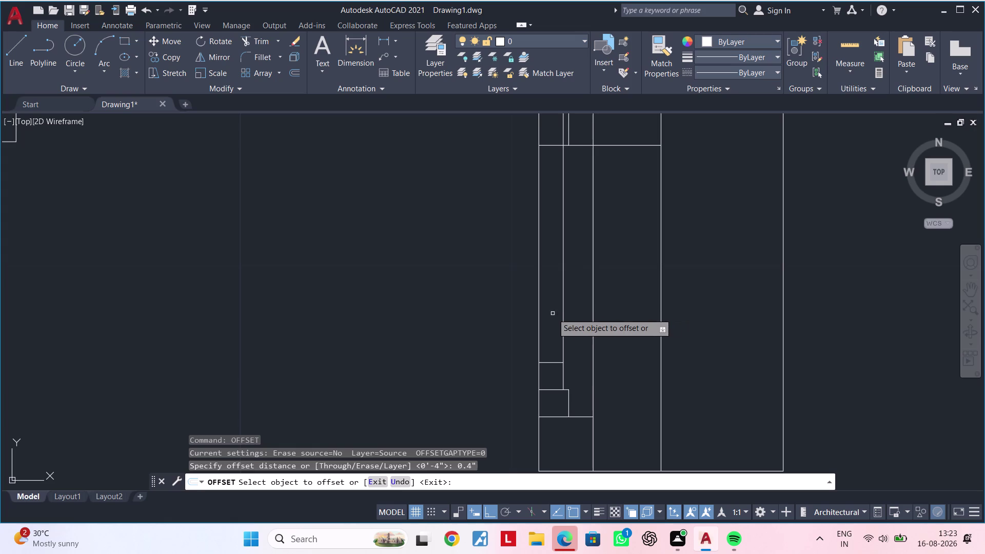
click(562, 309)
click(554, 312)
middle_drag(559, 384, 560, 347)
key(Escape)
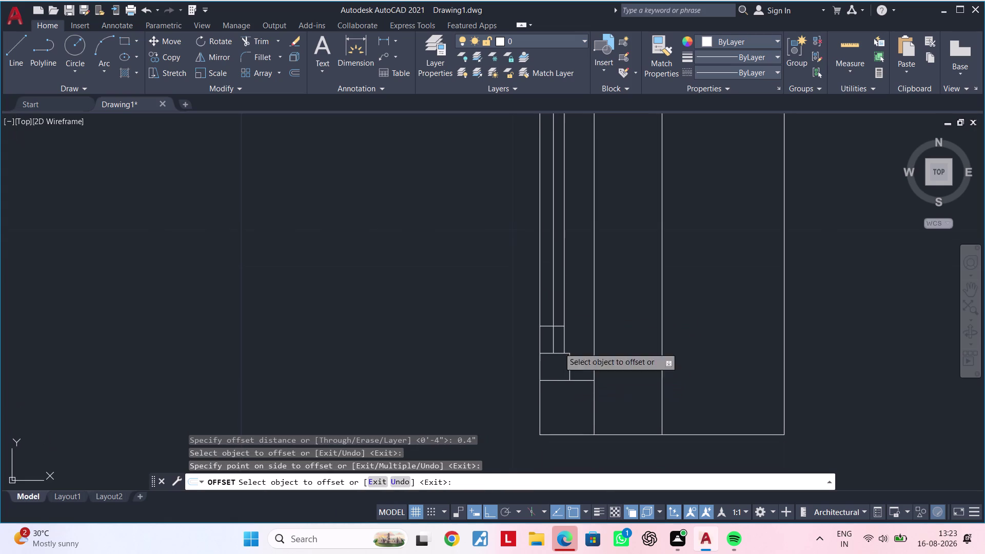
key(Escape)
middle_drag(559, 344, 550, 371)
key(Escape)
key(Escape)
scroll(up, 3)
Trim the two excess line ends near the small square, then pan up the strip.
text(TR)
key(space)
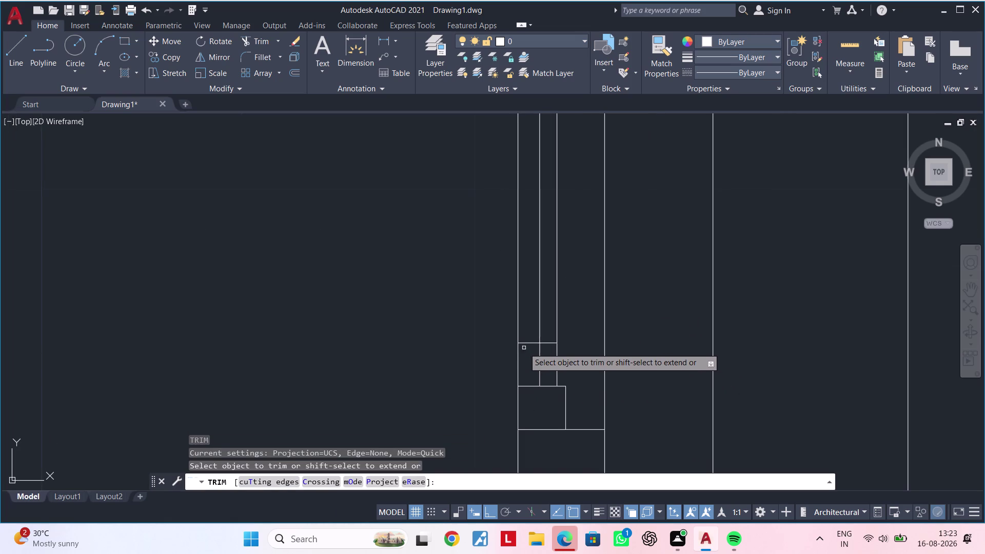
scroll(down, 3)
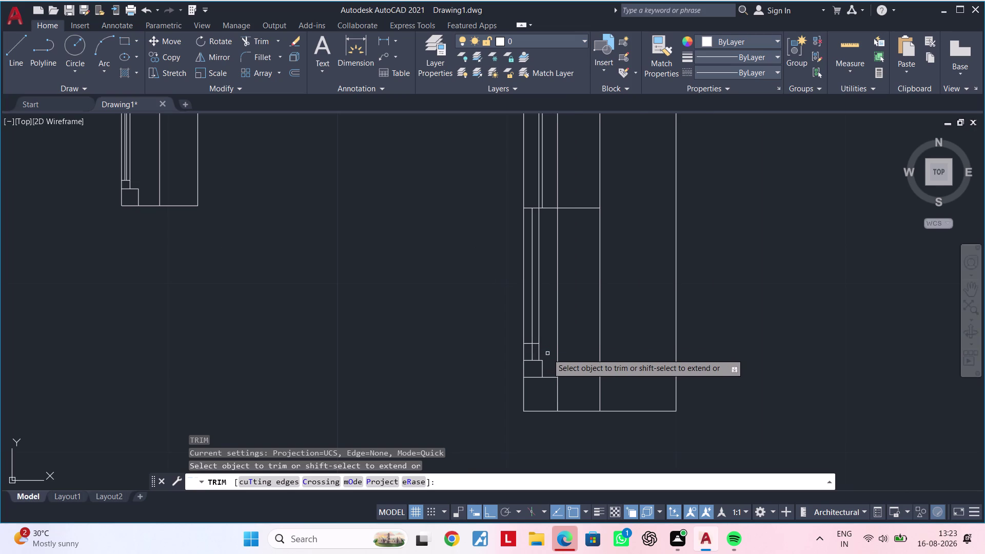
scroll(up, 3)
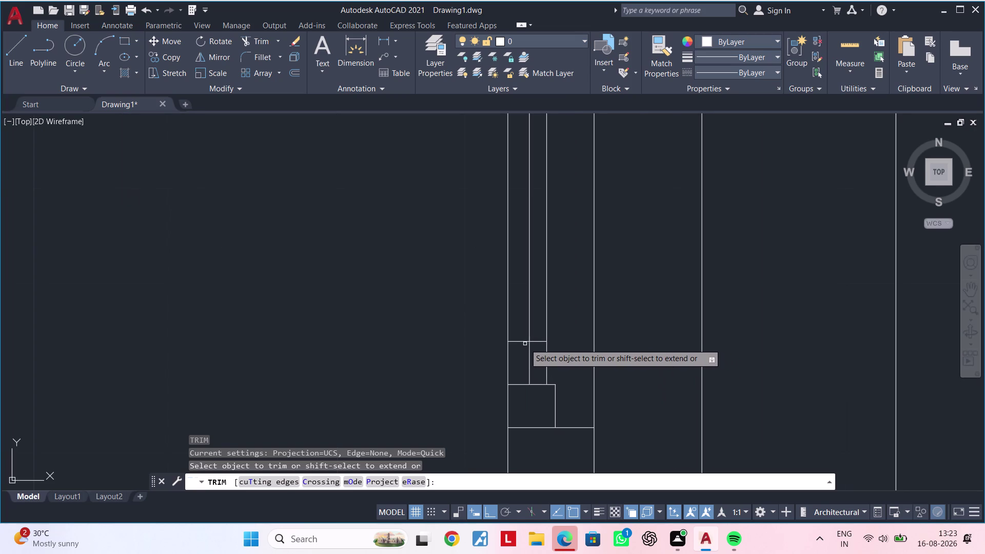
click(522, 341)
click(535, 340)
scroll(down, 3)
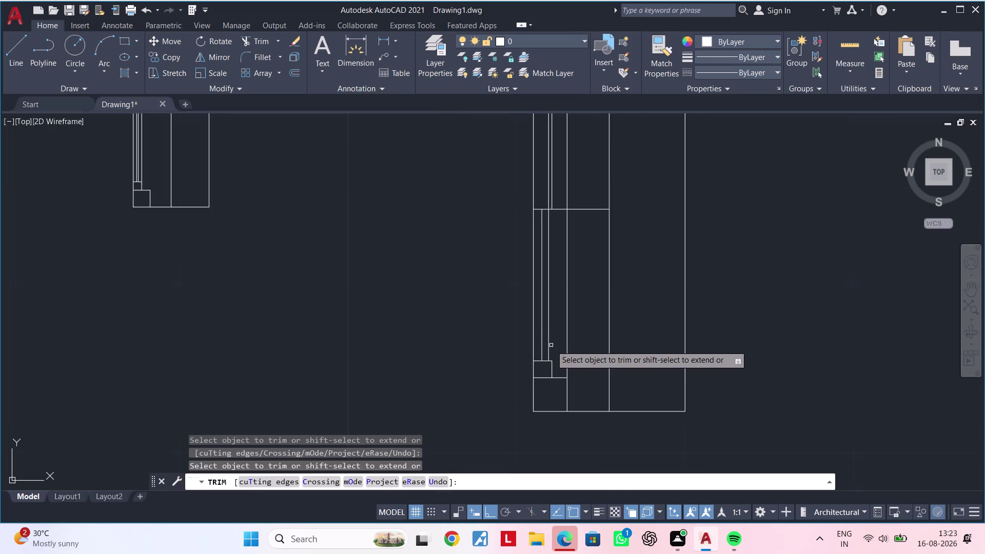
middle_drag(550, 336, 551, 419)
middle_drag(553, 330, 556, 441)
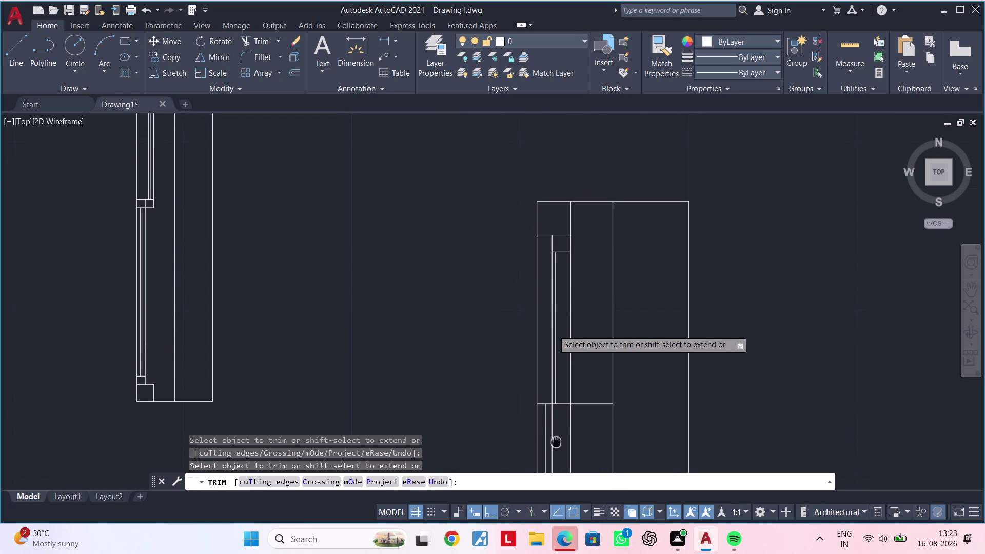
middle_drag(556, 441, 556, 435)
scroll(up, 3)
middle_drag(564, 405, 567, 398)
End trimming and start a 0.1" offset, then cancel it.
key(Escape)
key(Escape)
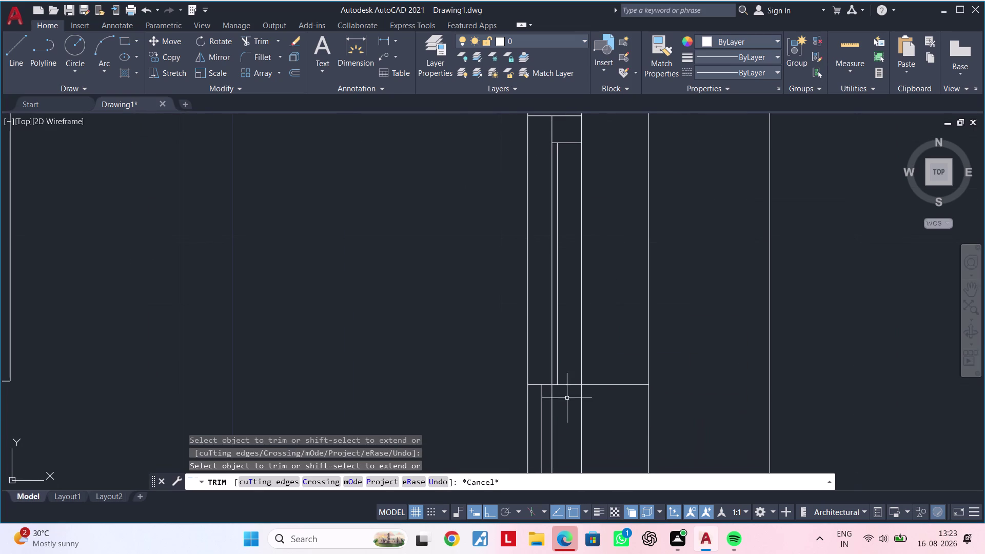
key(Escape)
key(Escape)
text(OF)
key(space)
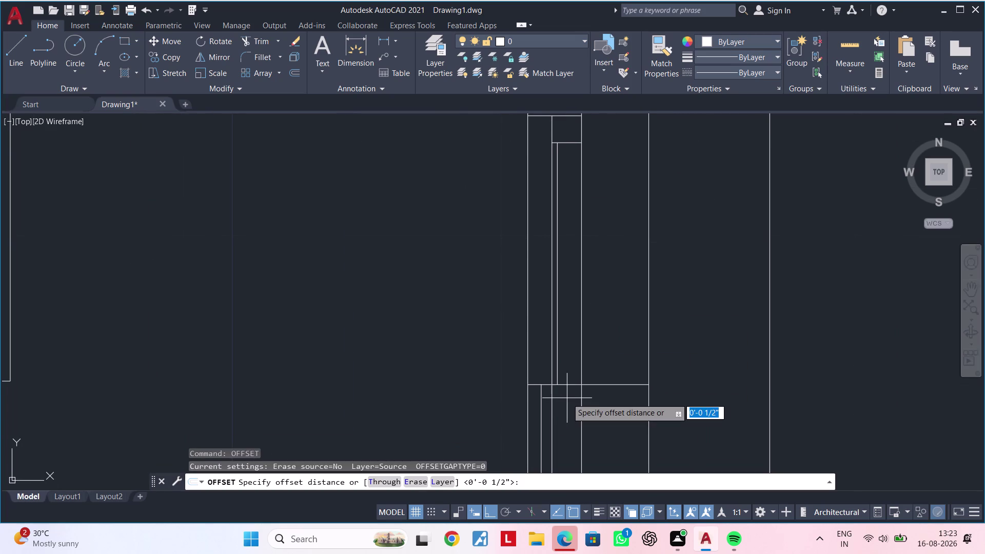
text(0.1")
key(Return)
key(backslash)
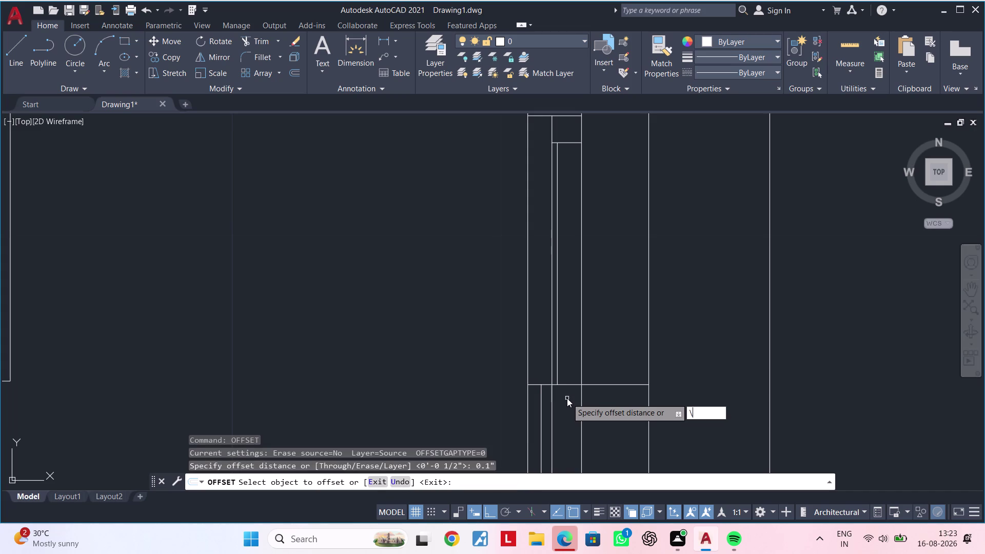
key(Escape)
key(Escape)
key(Escape)
Offset the horizontal lines by 0.5" on both sides of the junction.
text(OF)
key(space)
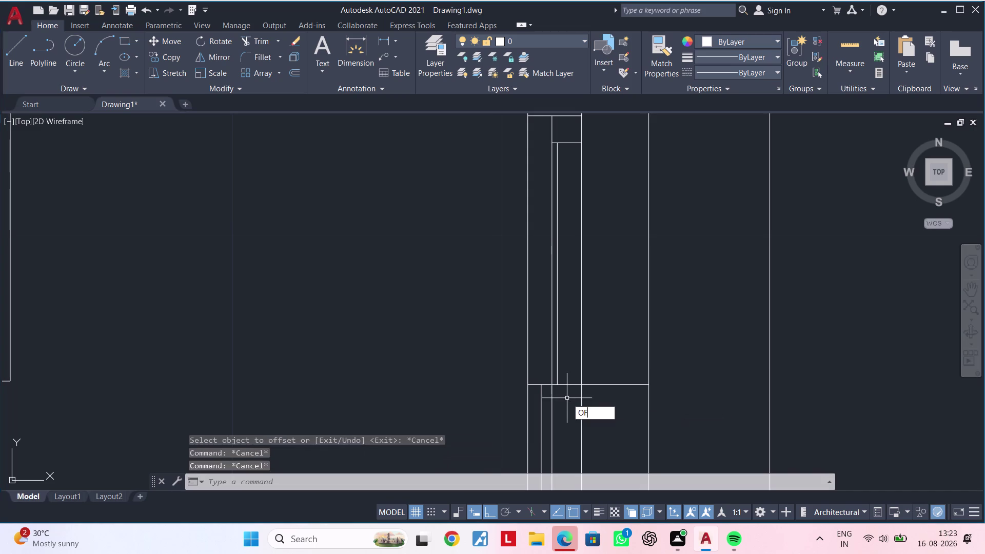
text(0.5")
key(Return)
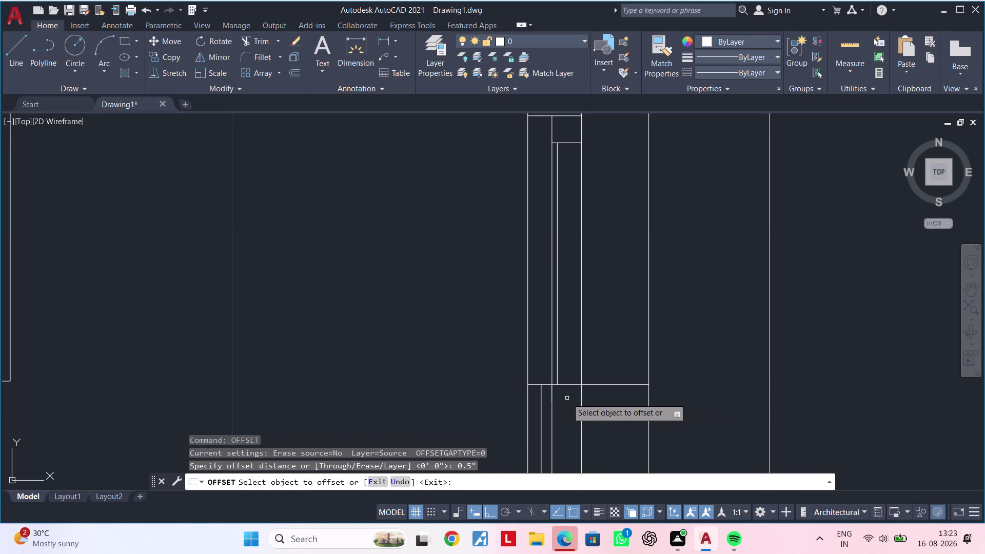
scroll(up, 3)
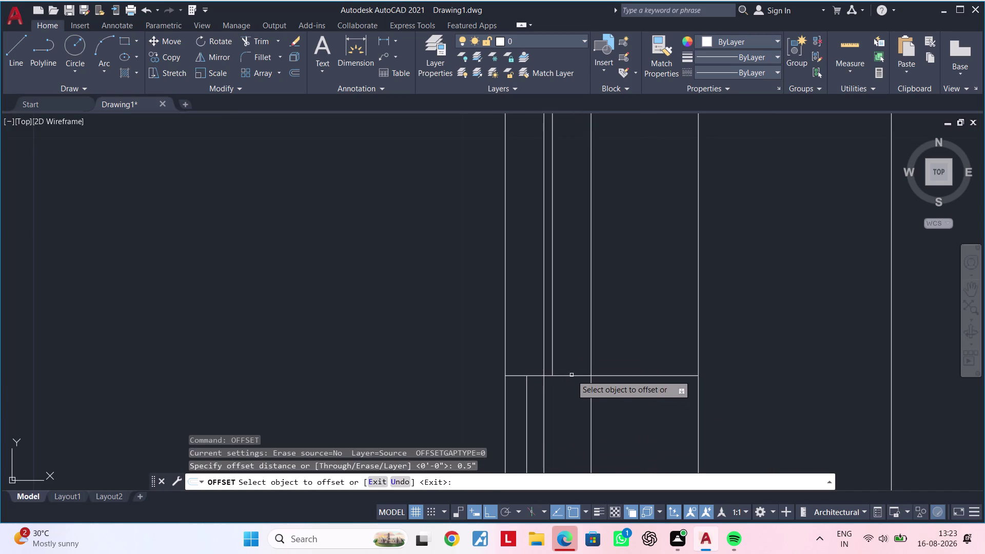
click(571, 374)
click(564, 333)
click(570, 377)
click(573, 411)
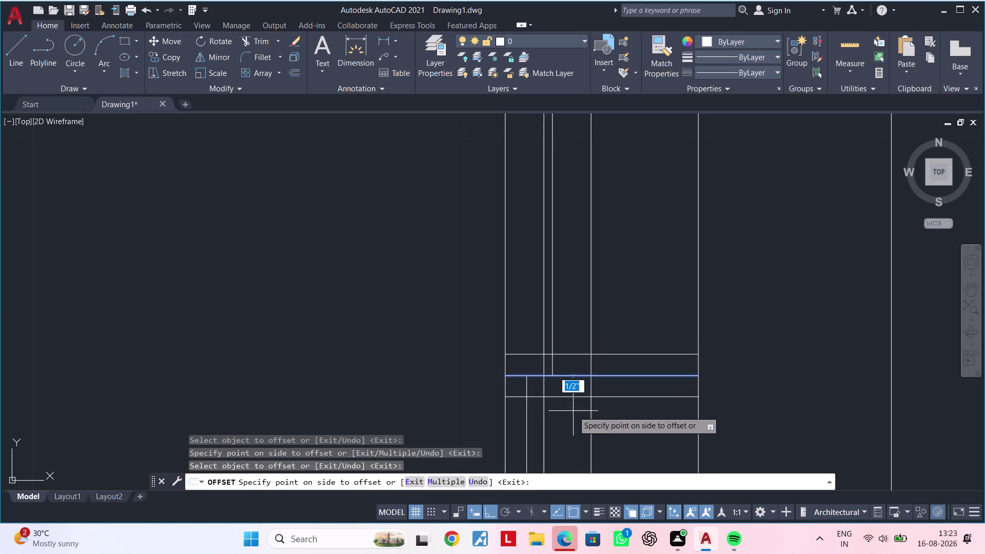
key(Escape)
key(Escape)
key(Escape)
Trim the short crossing pieces at the strip junction using a fence.
text(TR)
key(space)
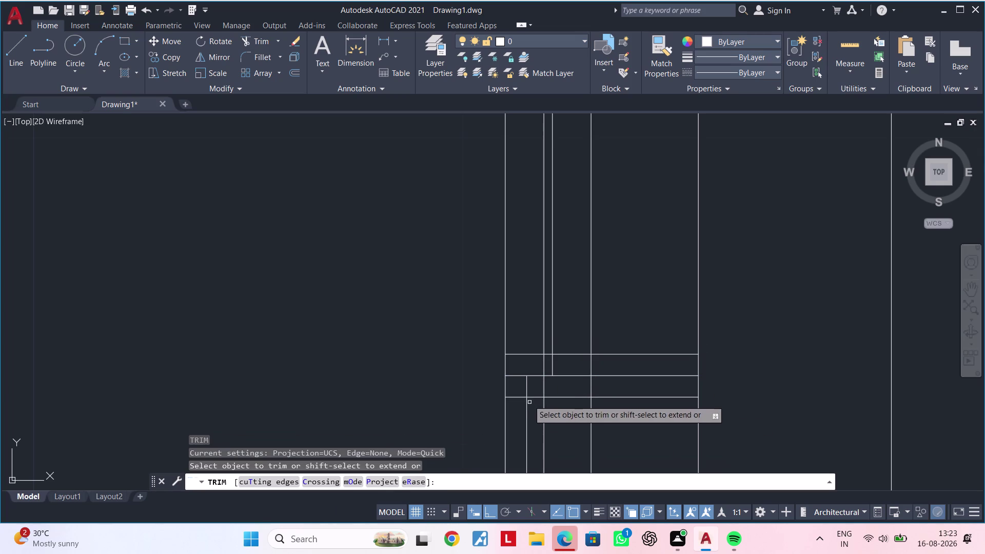
scroll(down, 3)
scroll(down, 3)
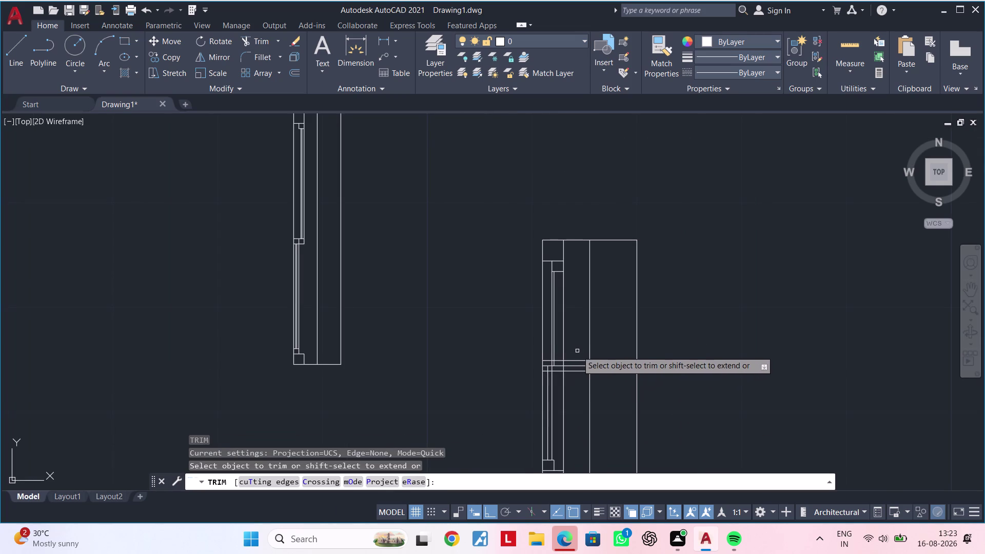
scroll(up, 3)
click(552, 360)
drag(555, 375, 554, 396)
click(554, 396)
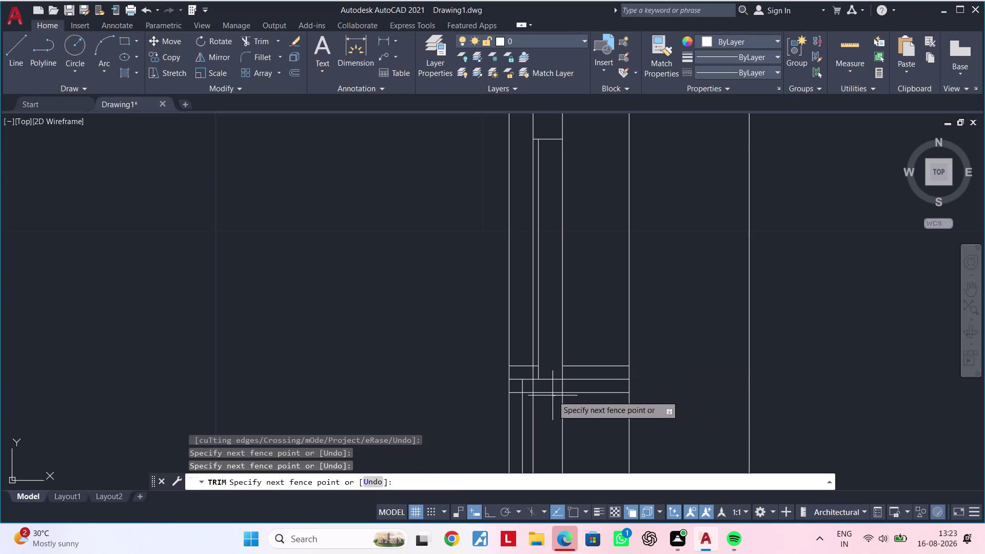
click(551, 379)
drag(589, 351, 589, 361)
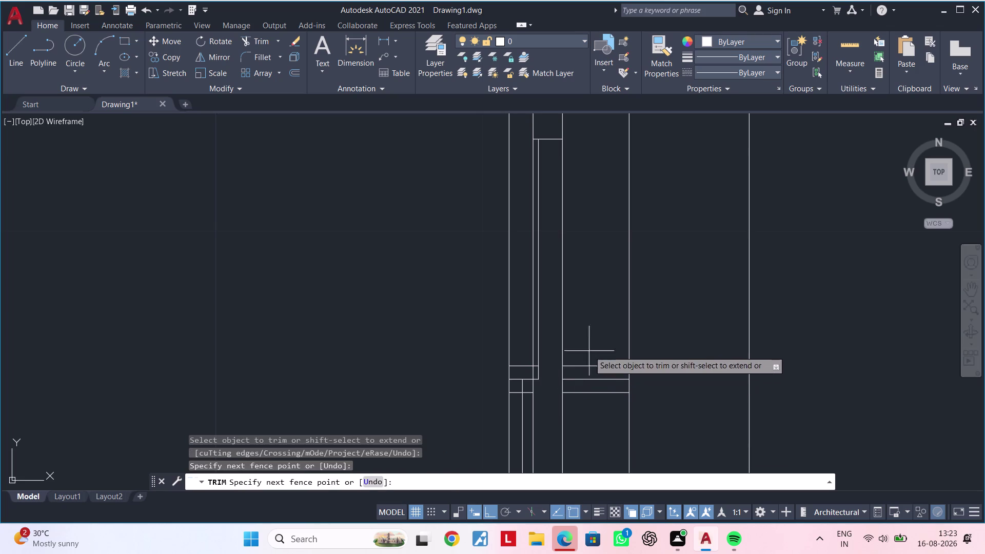
drag(590, 361, 593, 402)
click(593, 404)
key(Escape)
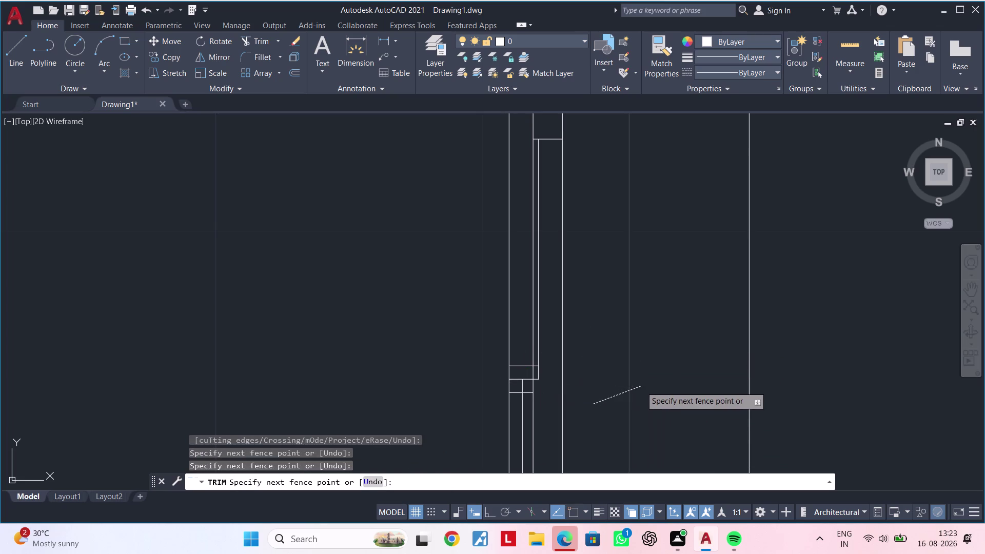
Restart trimming and pan down along the narrow strips, then cancel.
middle_drag(544, 394, 568, 374)
key(space)
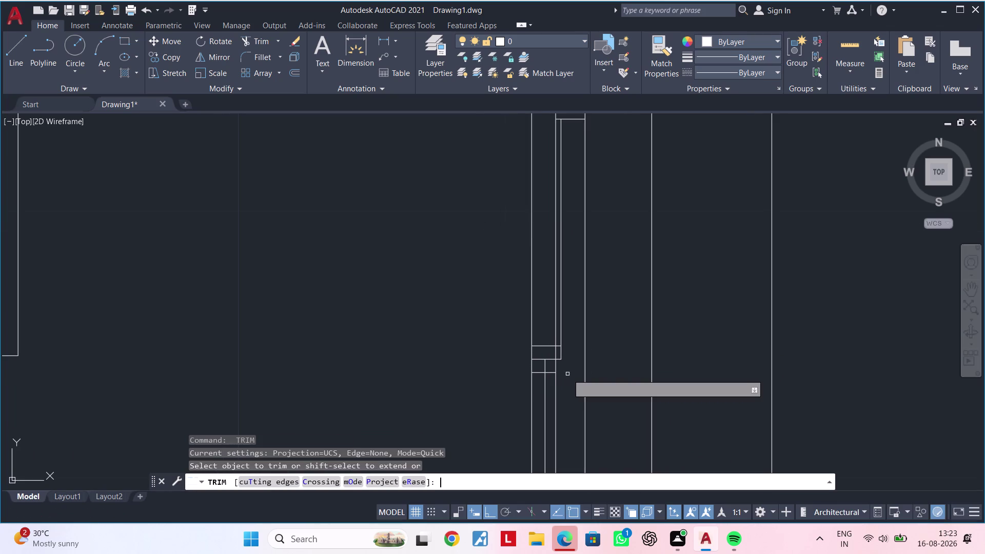
scroll(down, 3)
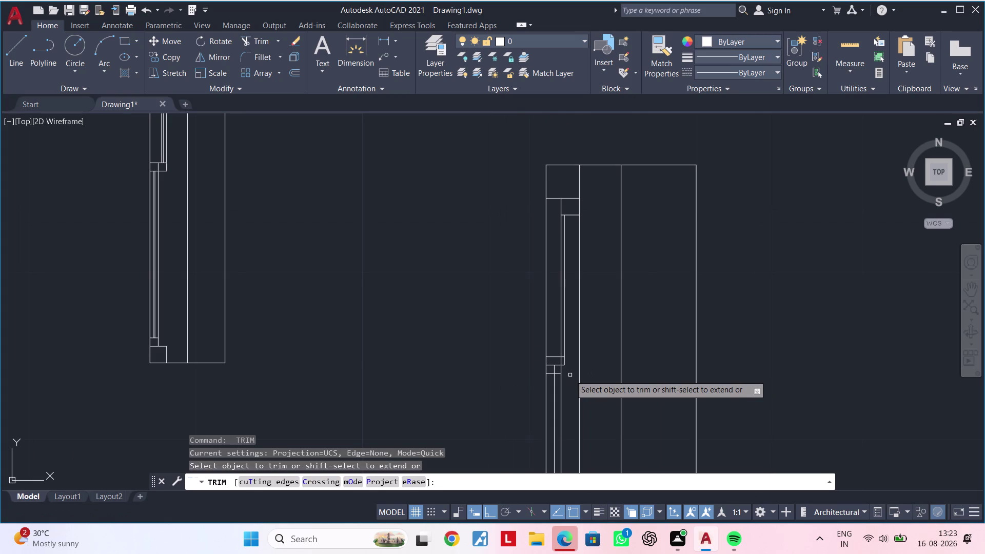
middle_drag(571, 365, 577, 334)
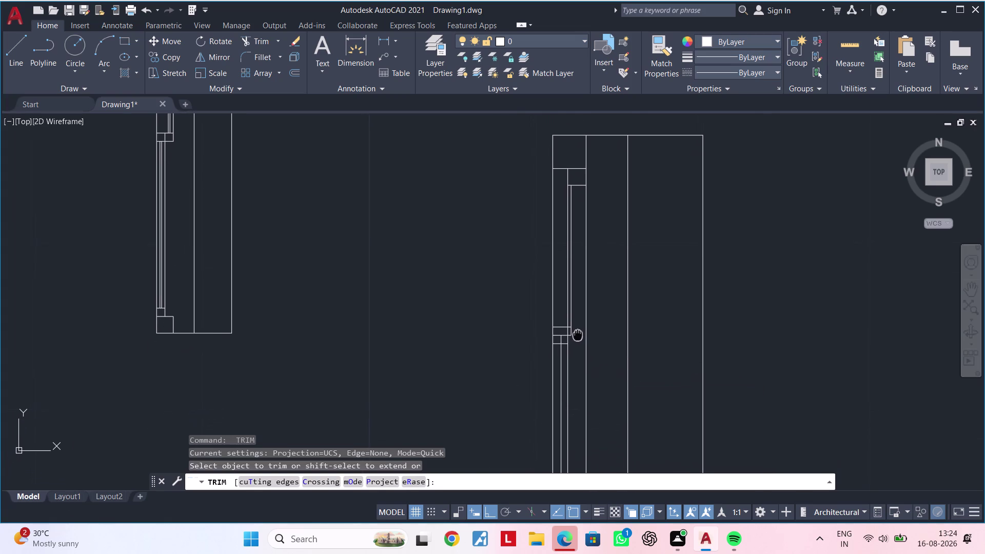
middle_drag(577, 335, 577, 288)
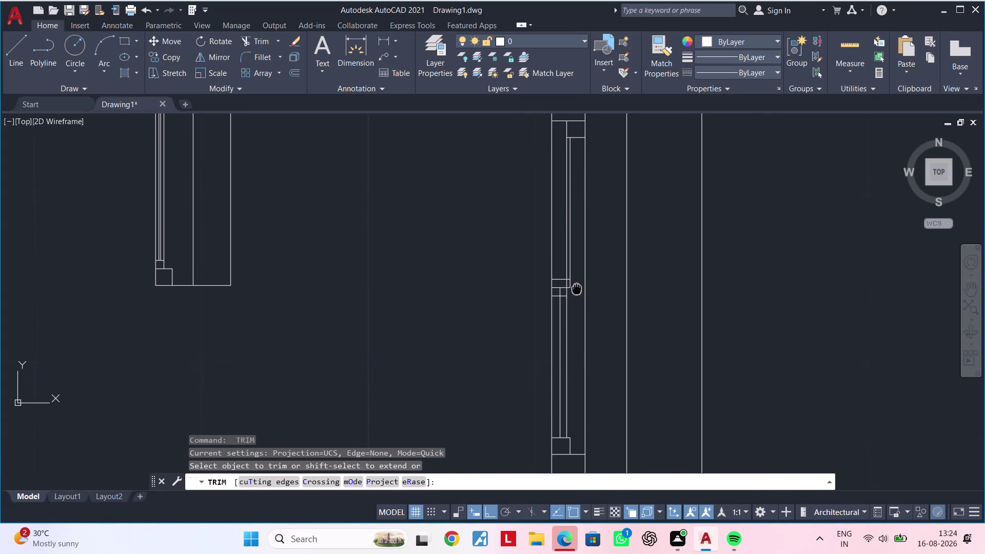
middle_drag(576, 288, 573, 273)
middle_drag(569, 355, 570, 334)
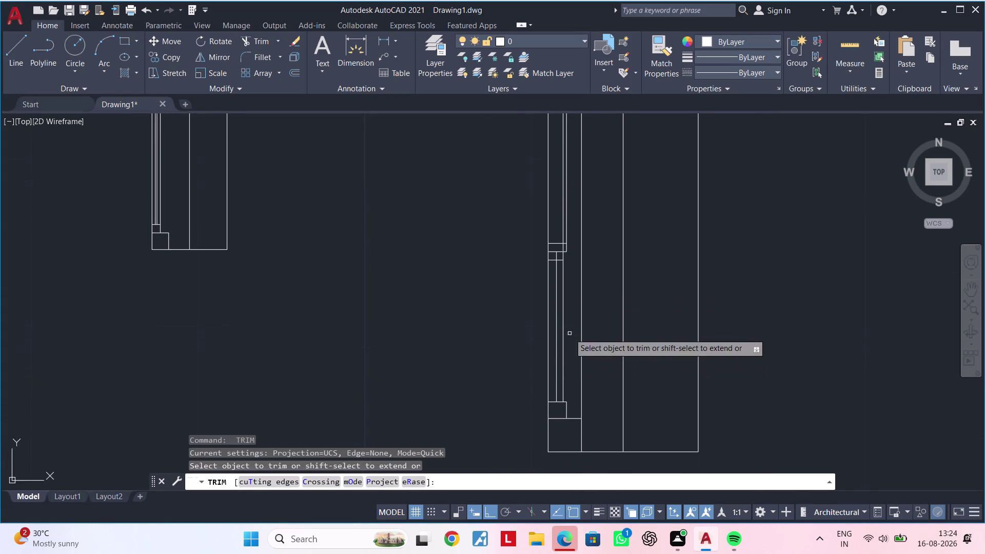
key(Escape)
key(Escape)
Erase the leftover short line in the narrow strip.
scroll(up, 3)
key(Escape)
scroll(up, 3)
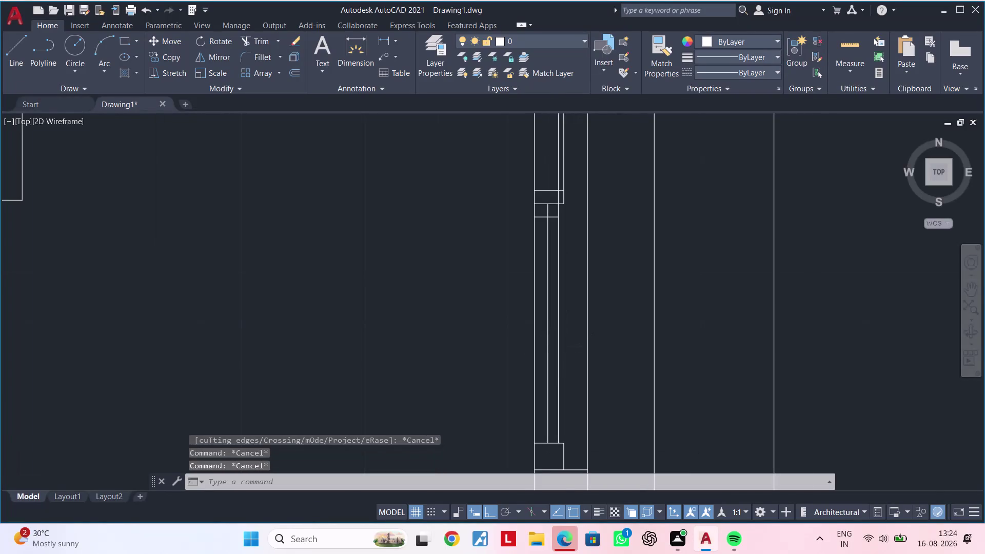
scroll(up, 3)
middle_drag(552, 356, 573, 336)
key(Escape)
key(Escape)
key(o)
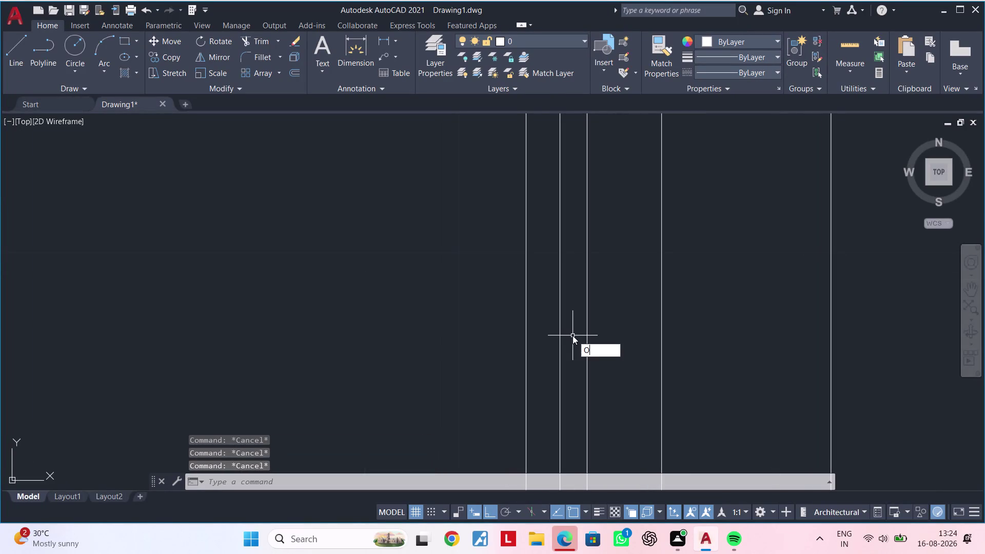
key(Escape)
key(Escape)
scroll(down, 3)
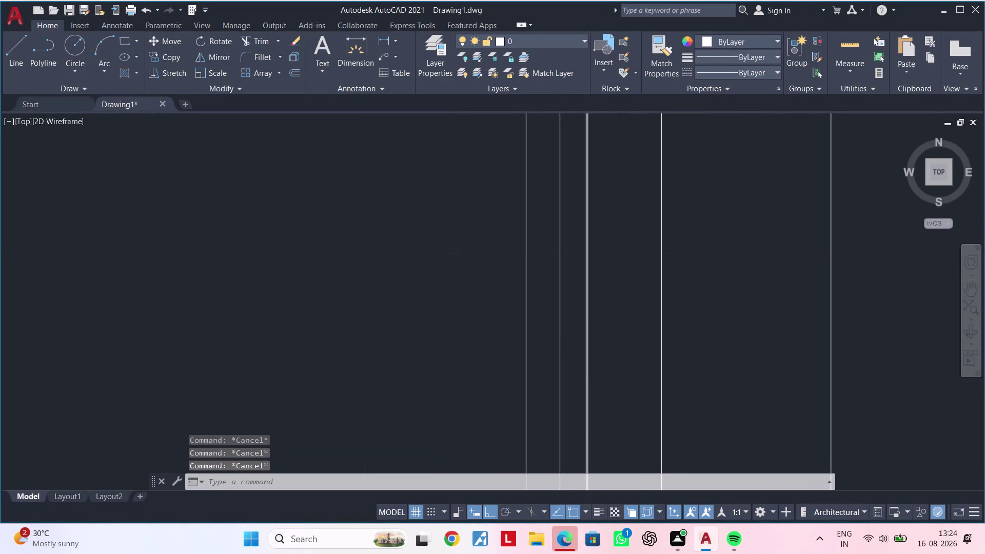
scroll(down, 3)
click(570, 360)
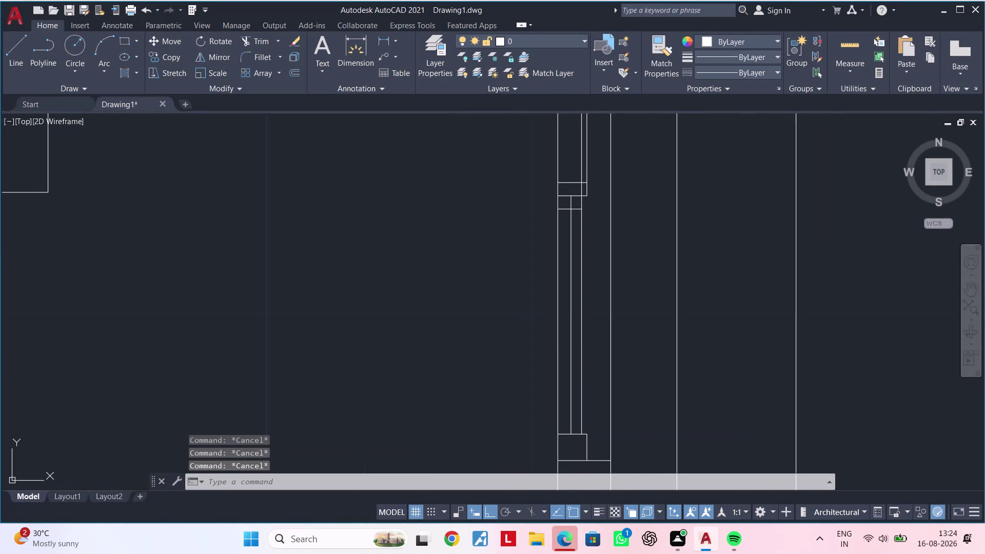
key(Delete)
middle_drag(561, 350, 561, 324)
key(Escape)
key(Escape)
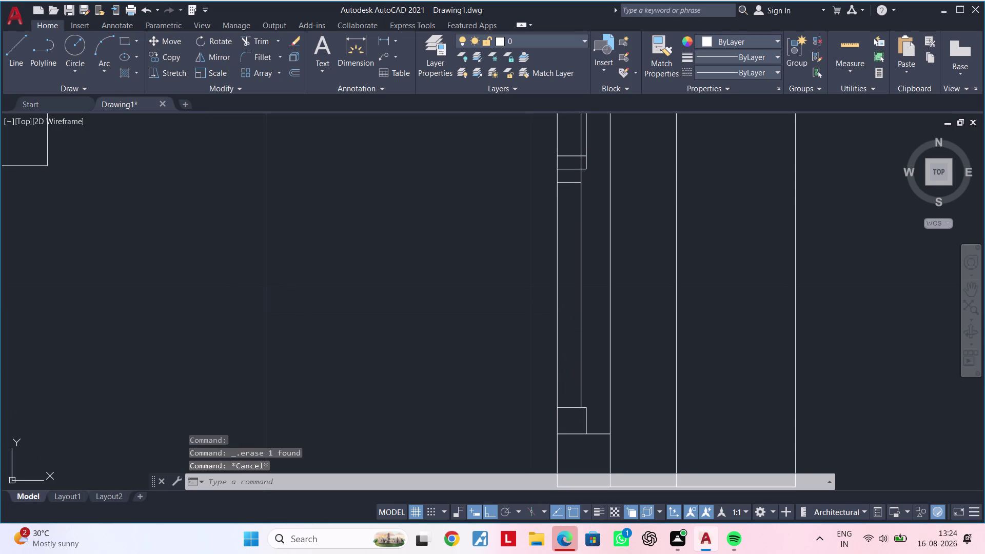
text(L)
key(space)
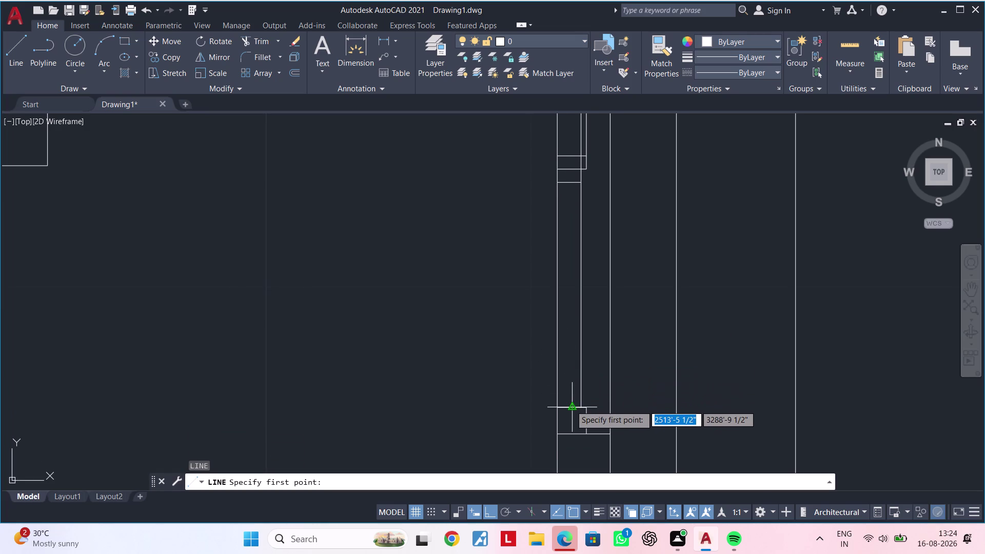
Begin a line at the strip corner, then cancel it.
click(570, 405)
scroll(up, 3)
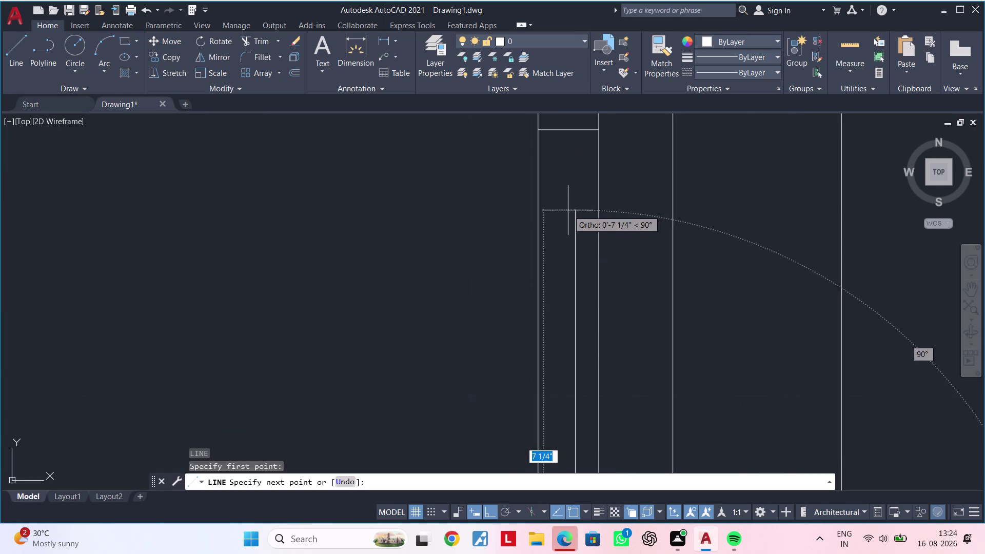
scroll(down, 3)
middle_drag(571, 188, 560, 305)
click(560, 247)
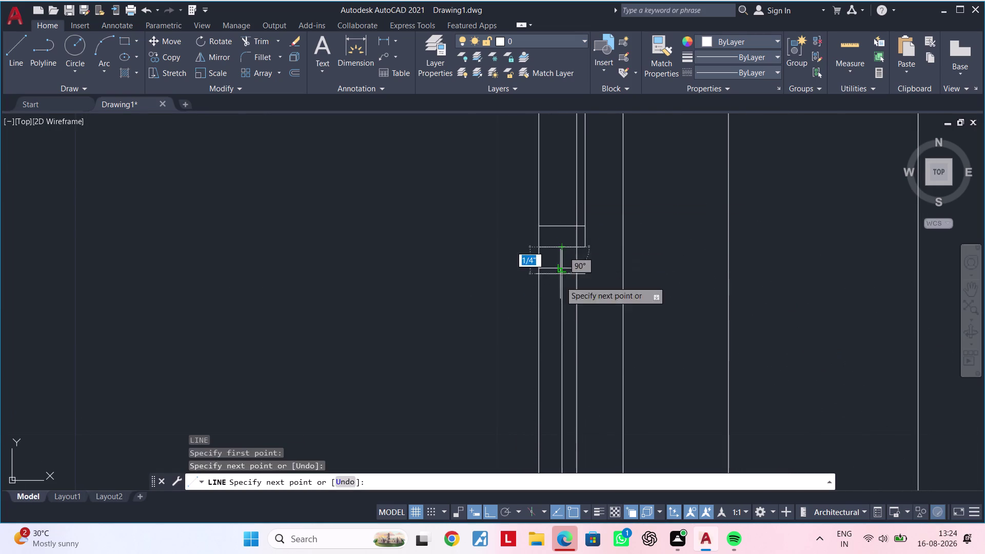
scroll(down, 3)
middle_drag(558, 316, 547, 253)
key(Escape)
key(Escape)
key(Escape)
Offset the vertical strip edges by 0.1 inch to create parallel copies.
text(OF)
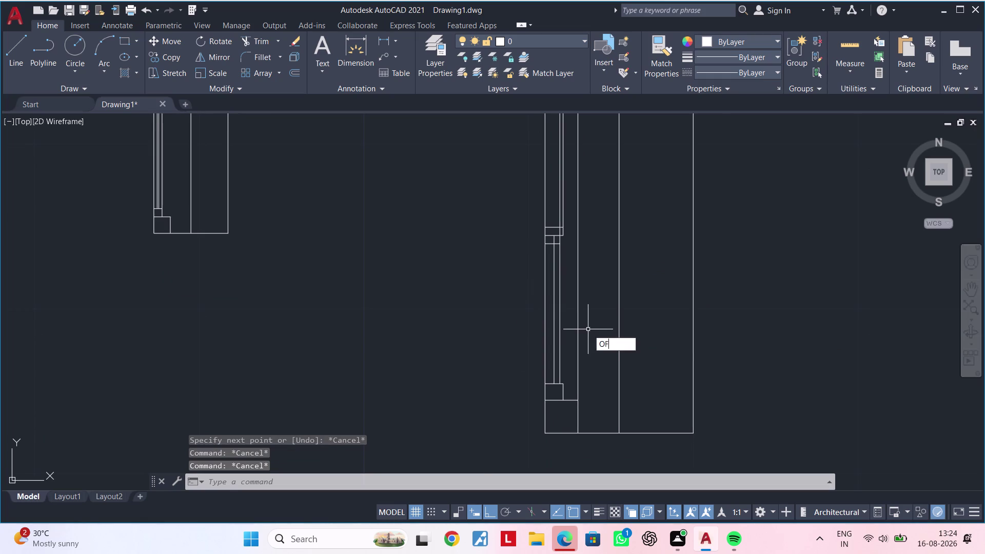
key(space)
text(00.1)
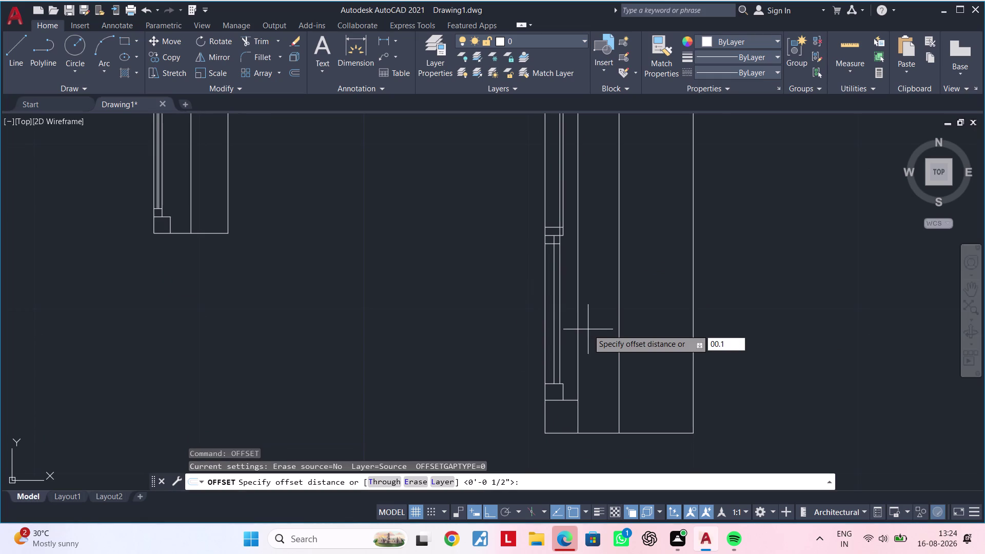
key(shift+quotedbl)
key(Return)
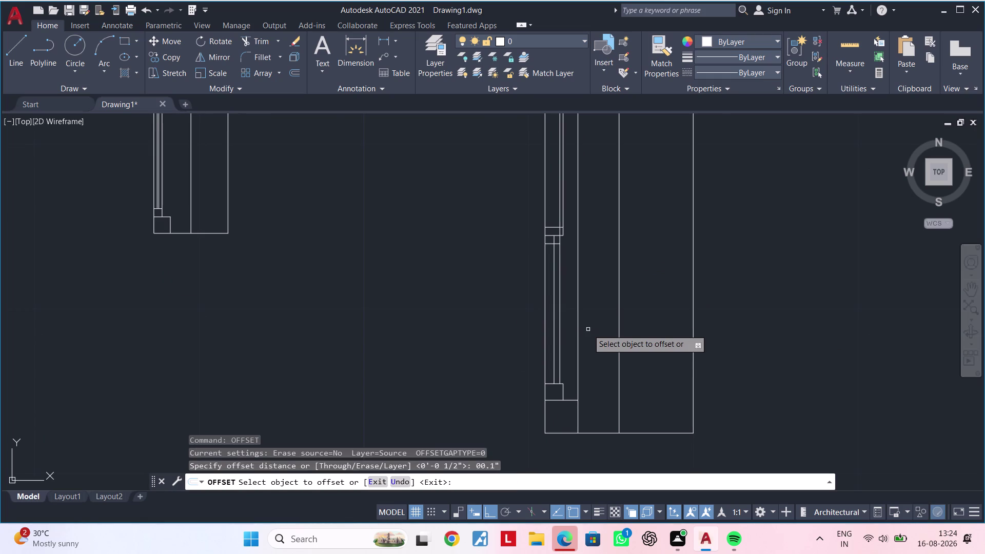
scroll(up, 3)
click(551, 333)
click(537, 340)
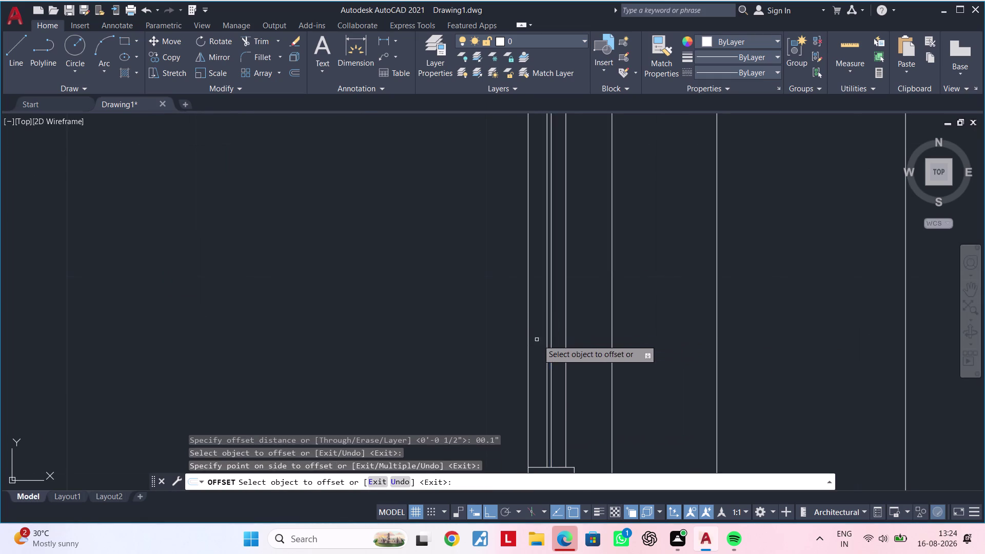
click(551, 338)
click(564, 338)
key(Escape)
Delete the surplus vertical line along the narrow strip.
scroll(up, 3)
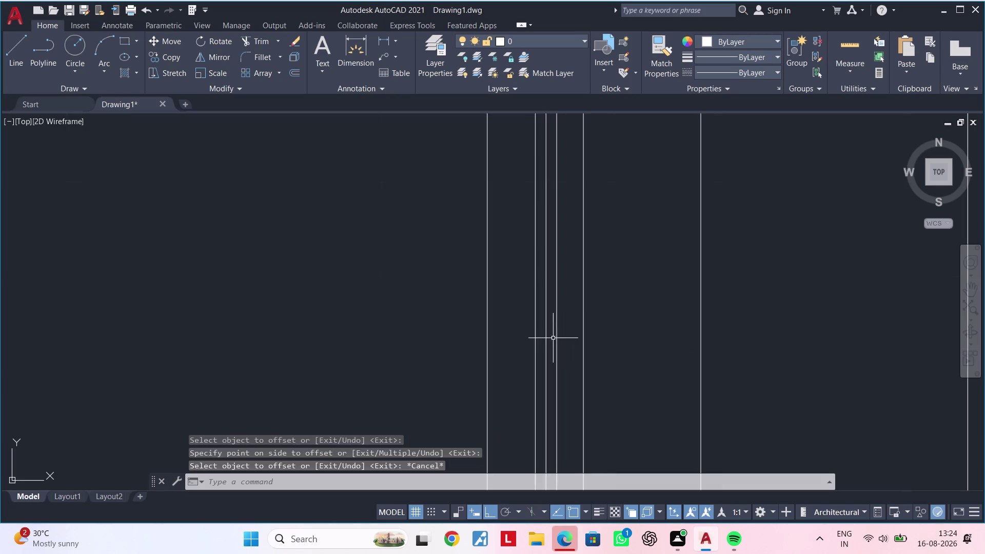
click(544, 338)
click(545, 337)
click(547, 335)
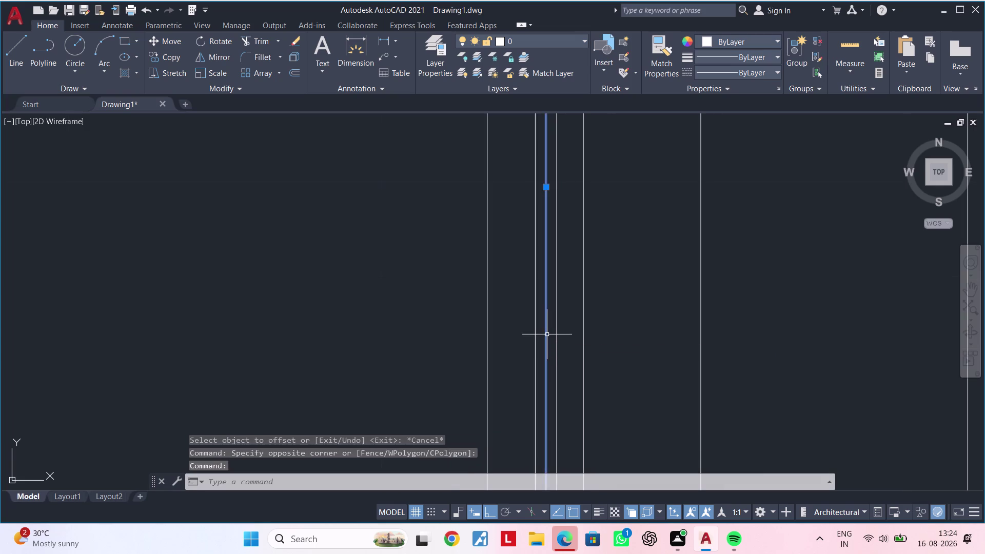
key(Delete)
scroll(down, 3)
scroll(down, 3)
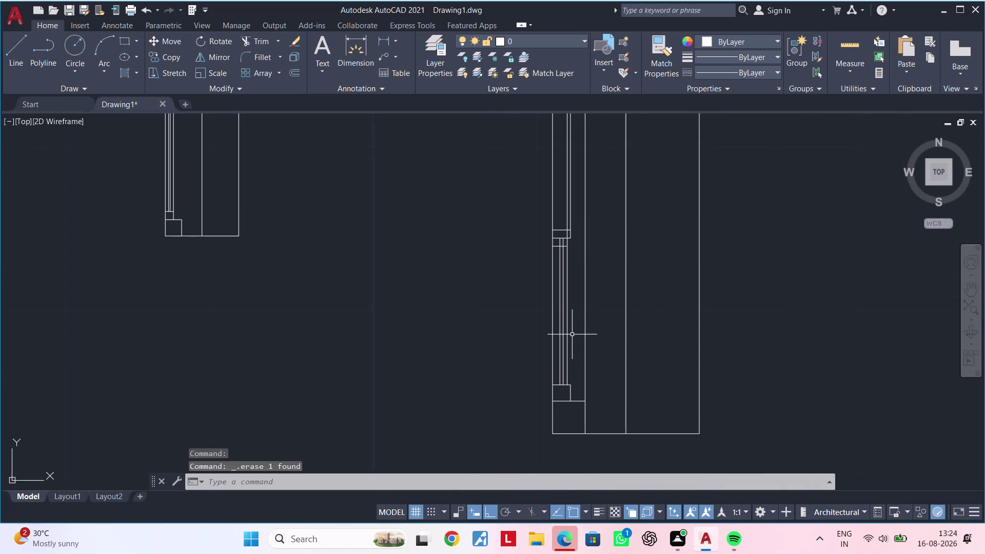
middle_drag(572, 334, 573, 373)
middle_drag(575, 364, 572, 341)
scroll(up, 3)
middle_drag(571, 341, 566, 329)
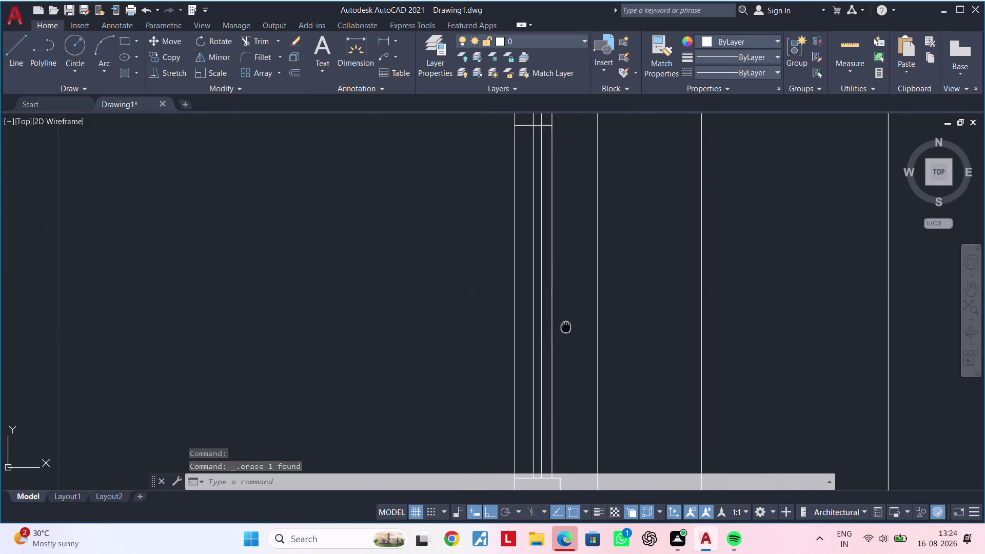
middle_drag(566, 328, 563, 320)
key(Escape)
key(Escape)
text(TR)
key(space)
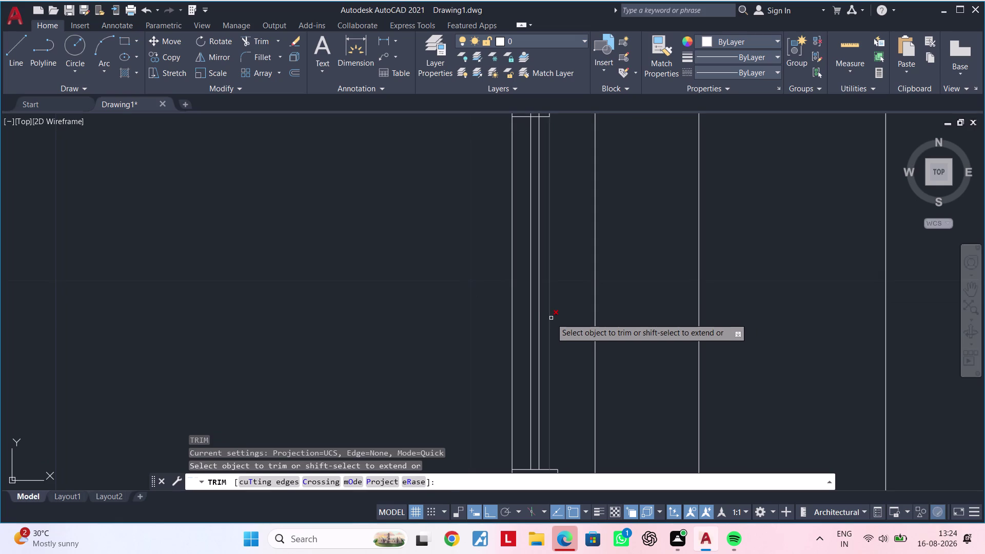
Trim the short line segments at the strip junction.
click(551, 318)
scroll(down, 3)
middle_drag(553, 280, 553, 386)
scroll(up, 3)
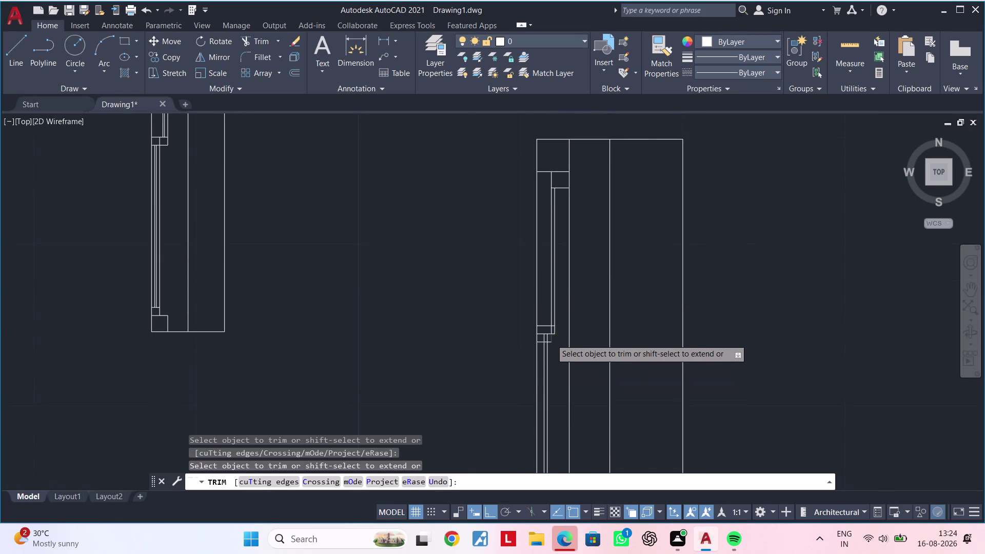
click(551, 339)
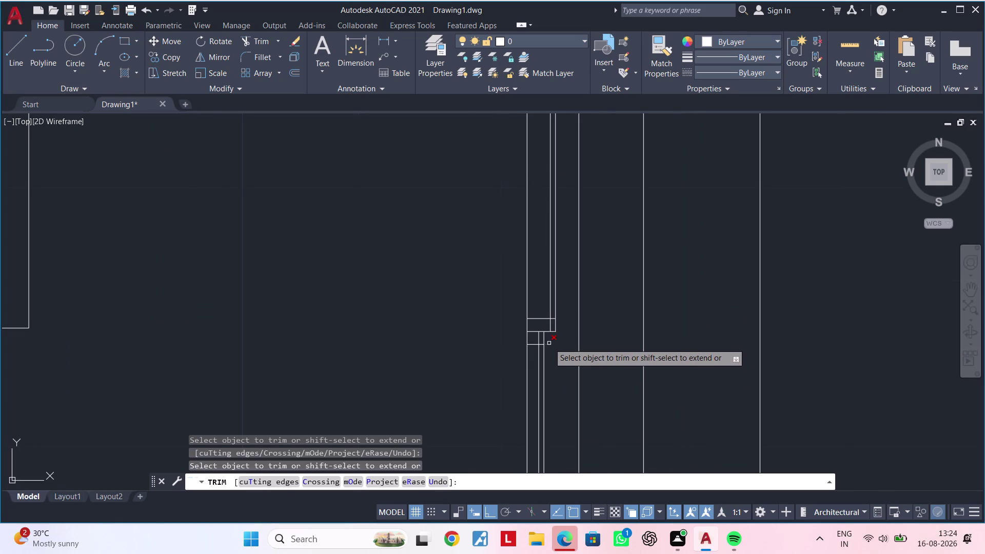
click(548, 343)
middle_drag(561, 344, 559, 367)
scroll(down, 3)
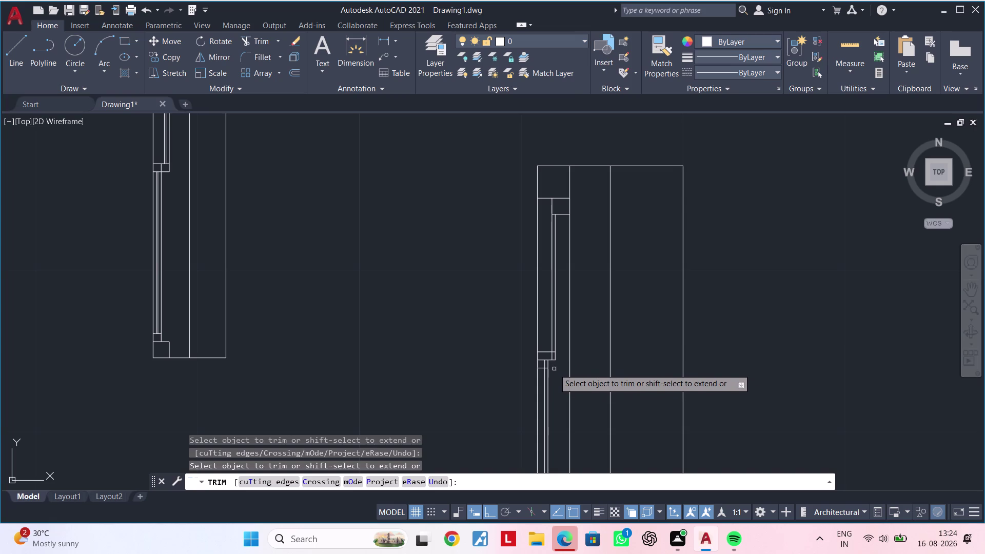
Trim away the remaining pieces of the thin vertical line in the left strip.
scroll(down, 3)
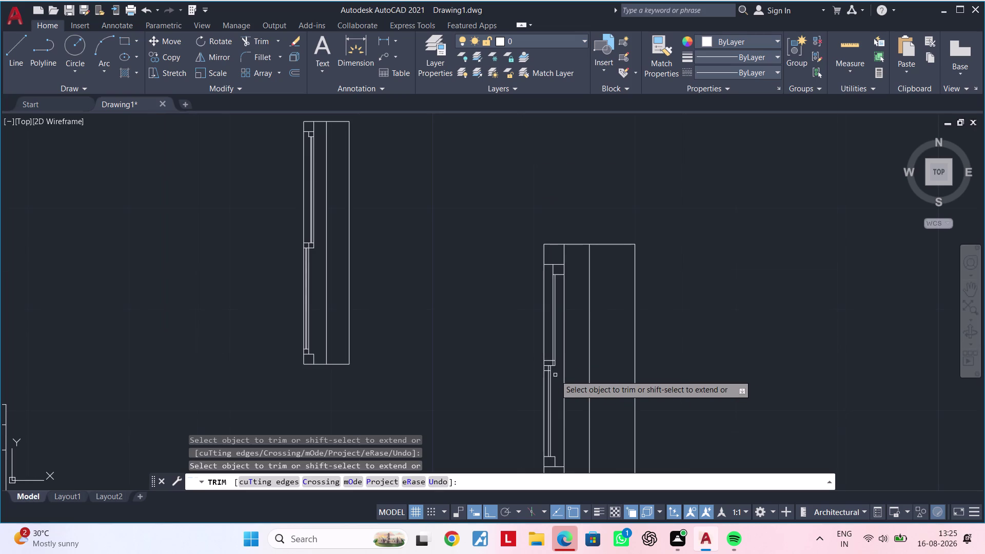
middle_drag(559, 417, 559, 413)
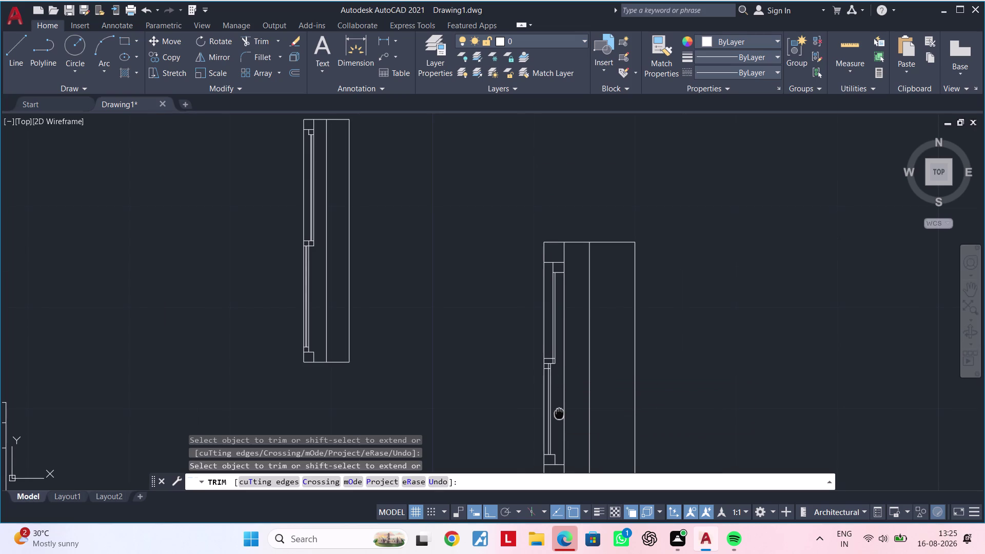
middle_drag(559, 413, 567, 357)
scroll(up, 3)
scroll(down, 3)
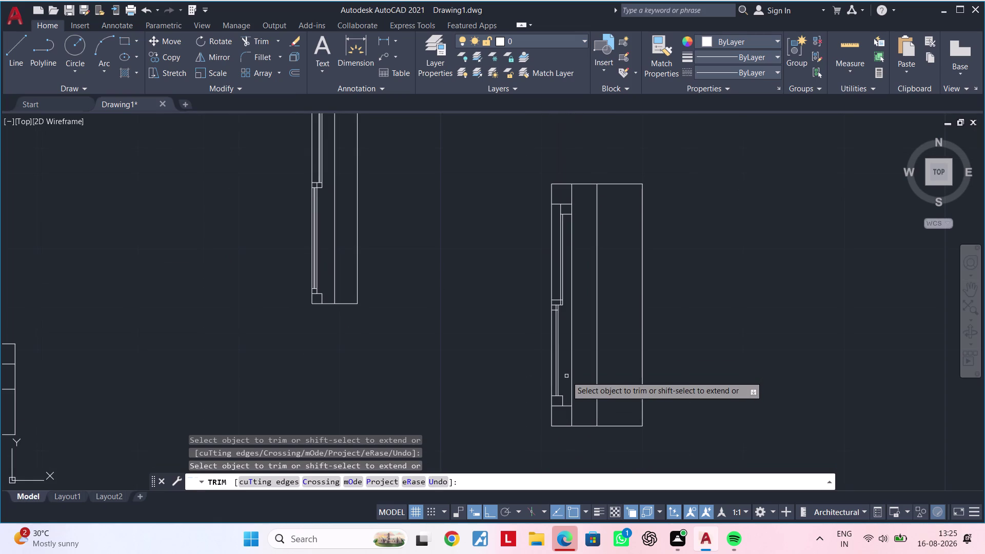
middle_drag(567, 412, 561, 456)
scroll(up, 3)
scroll(down, 3)
scroll(down, 3)
scroll(up, 3)
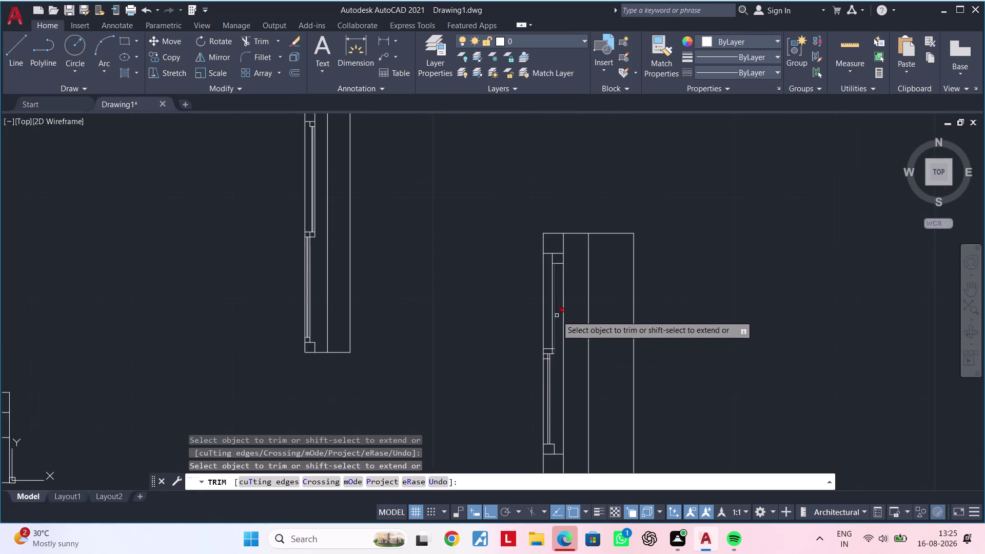
scroll(up, 3)
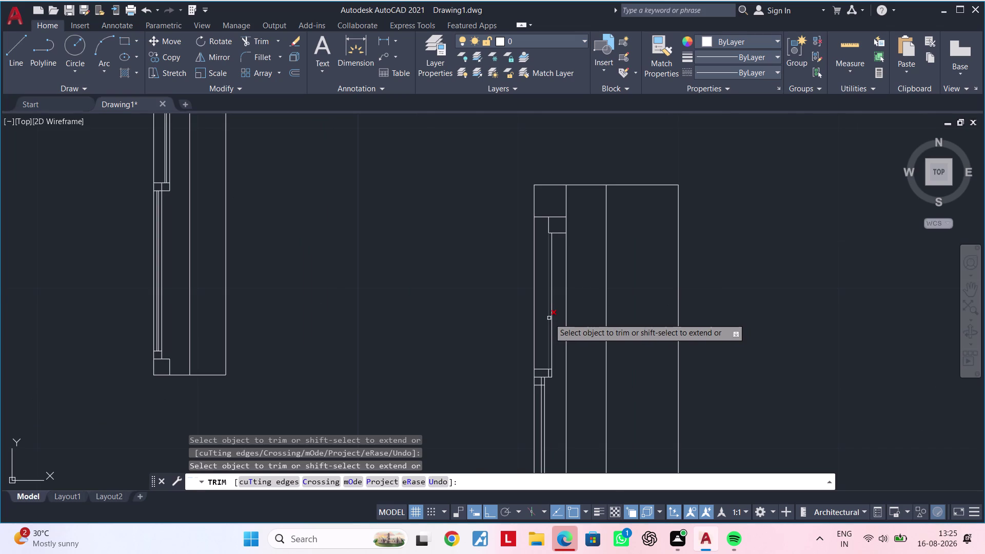
click(549, 318)
click(552, 318)
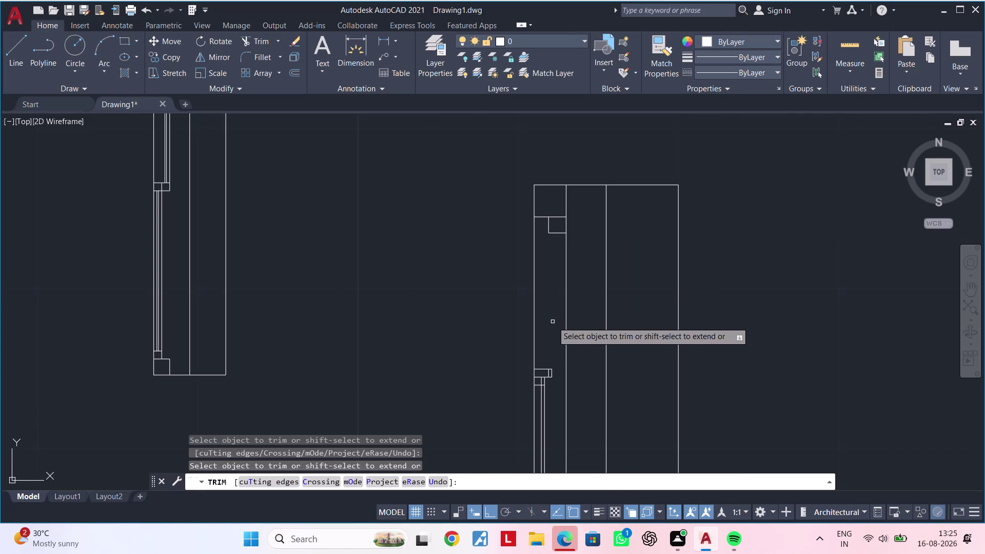
middle_drag(553, 311, 553, 284)
key(Escape)
key(Escape)
key(Escape)
middle_drag(554, 282, 552, 271)
key(Escape)
key(Escape)
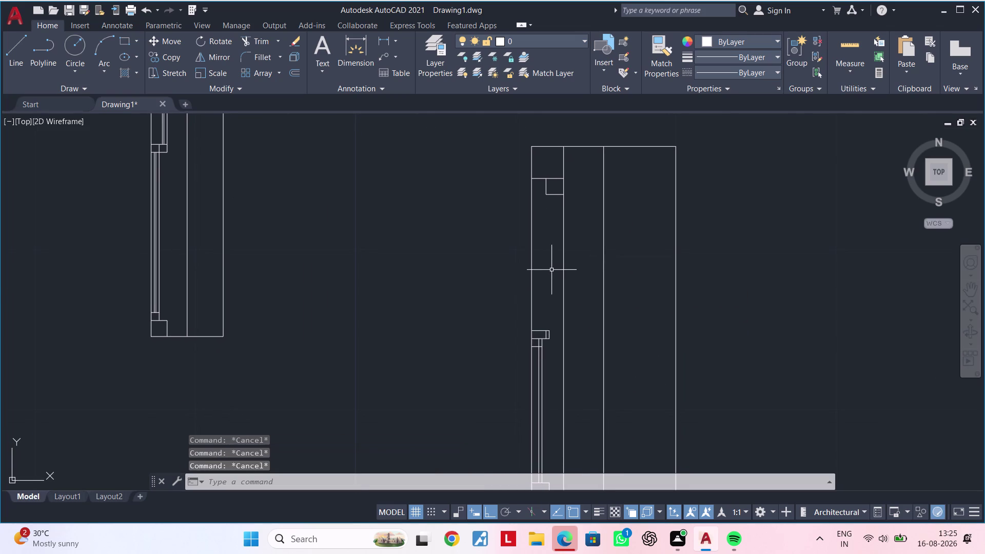
Start a new line, then abandon it and clear the command.
key(l)
key(space)
scroll(up, 3)
drag(553, 200, 554, 207)
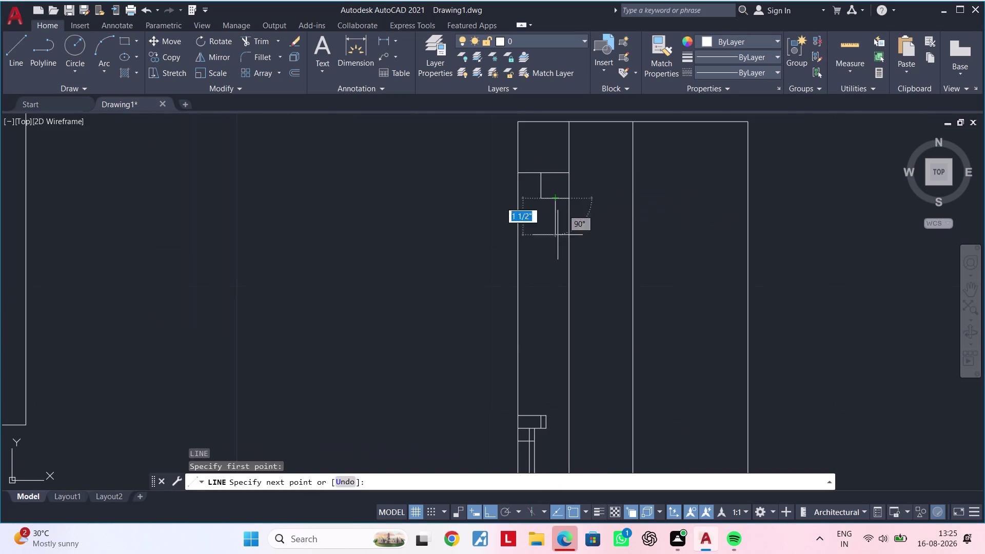
click(556, 436)
key(Escape)
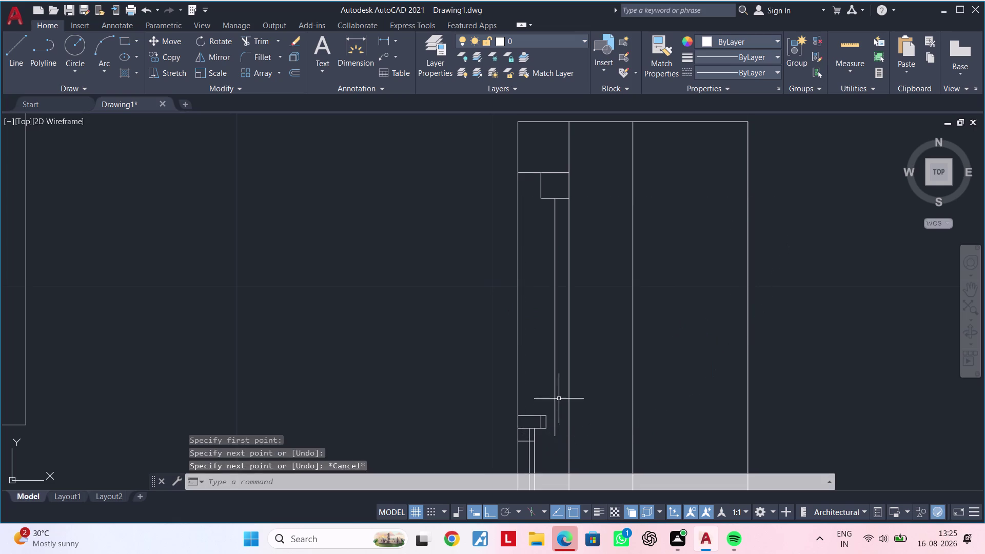
key(Escape)
key(Escape)
key(Escape)
key(Escape)
Offset the thin vertical line by 0.1" to place a parallel copy beside it.
text(OF)
key(space)
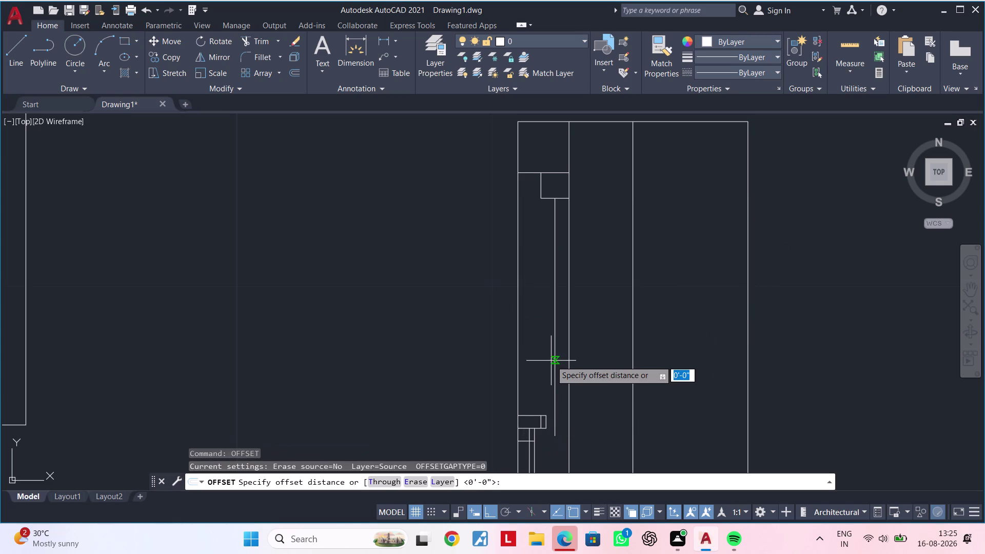
key(Escape)
key(Escape)
key(Escape)
text(O)
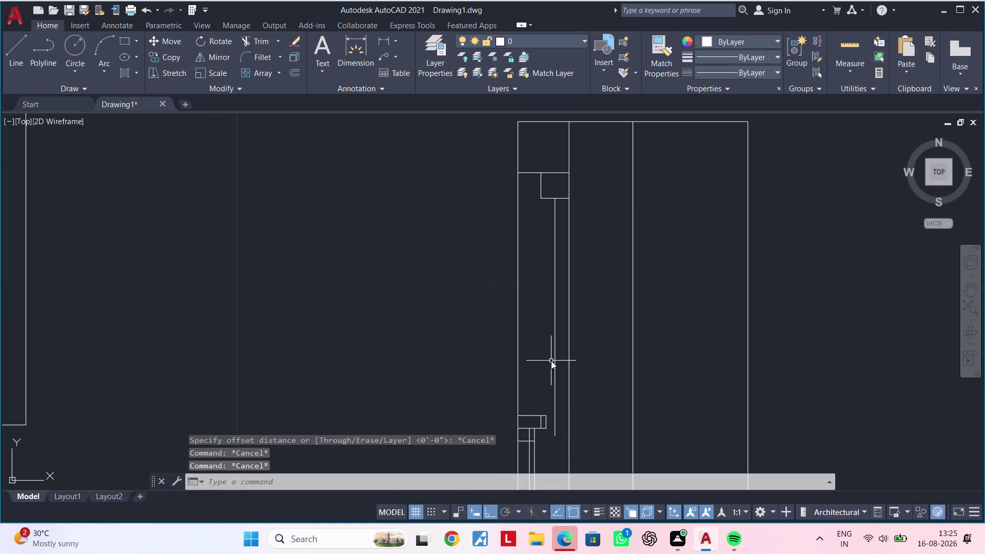
text(F)
key(space)
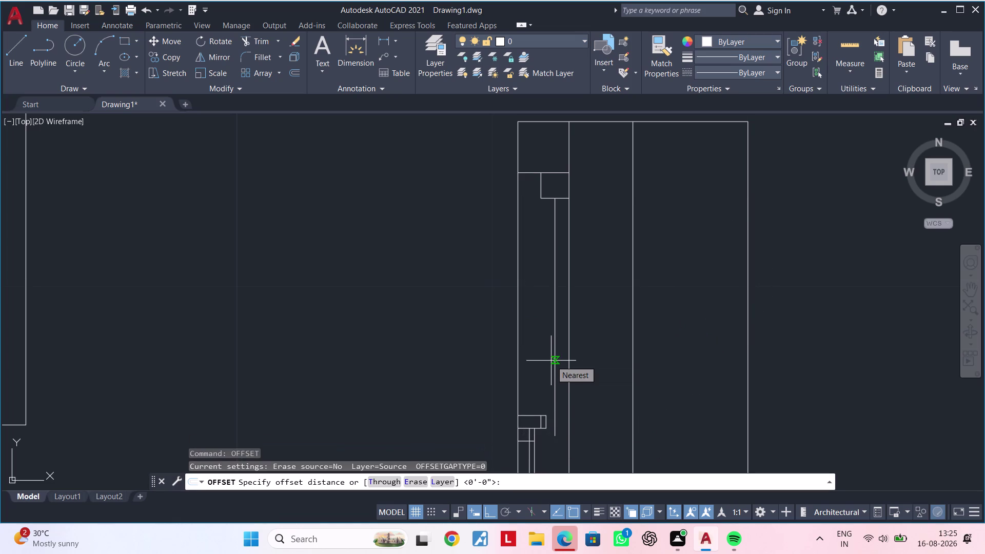
text(0.1")
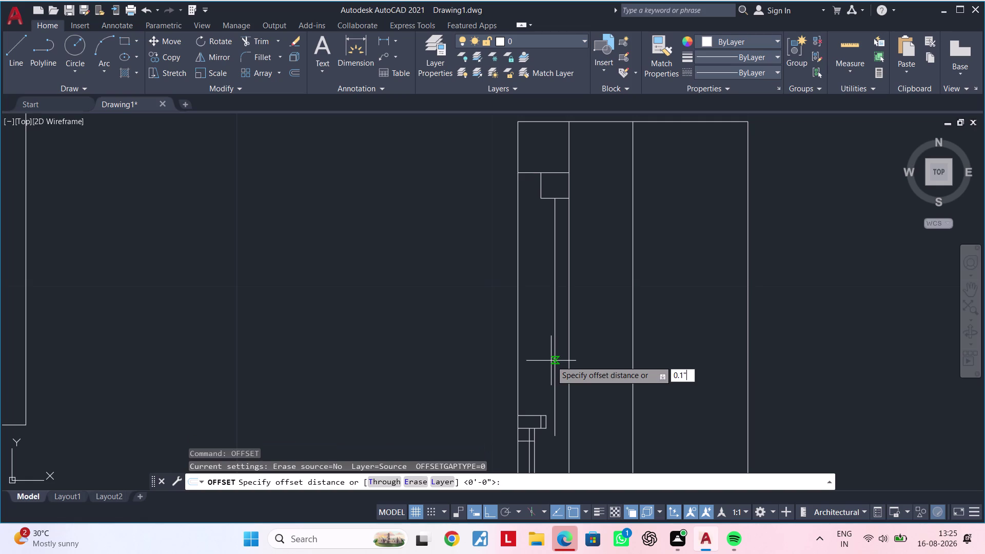
key(Return)
click(554, 320)
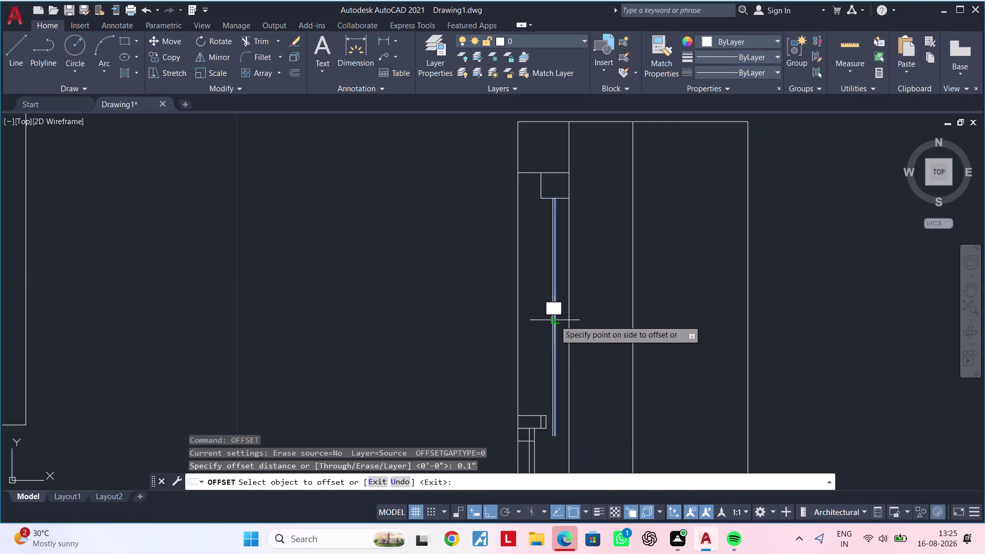
click(545, 320)
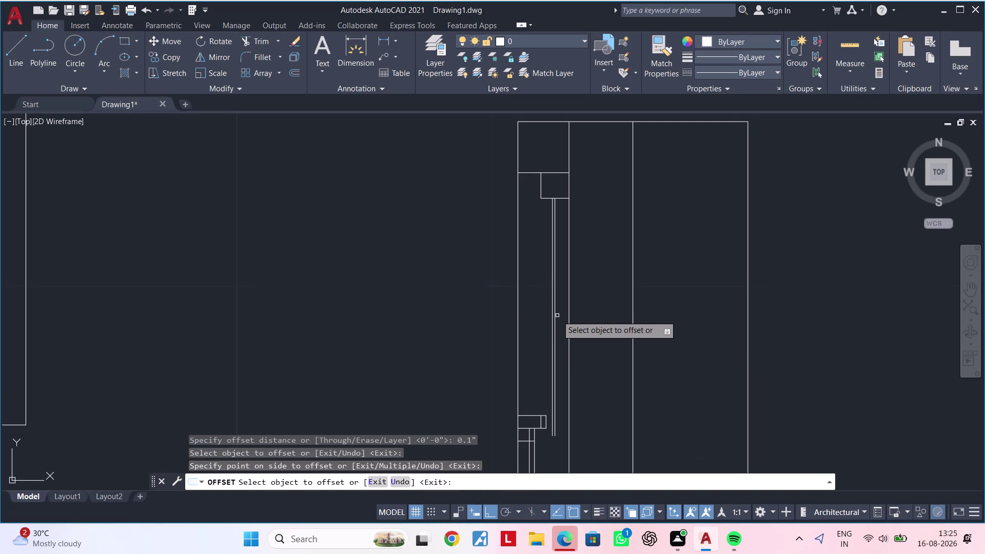
scroll(up, 3)
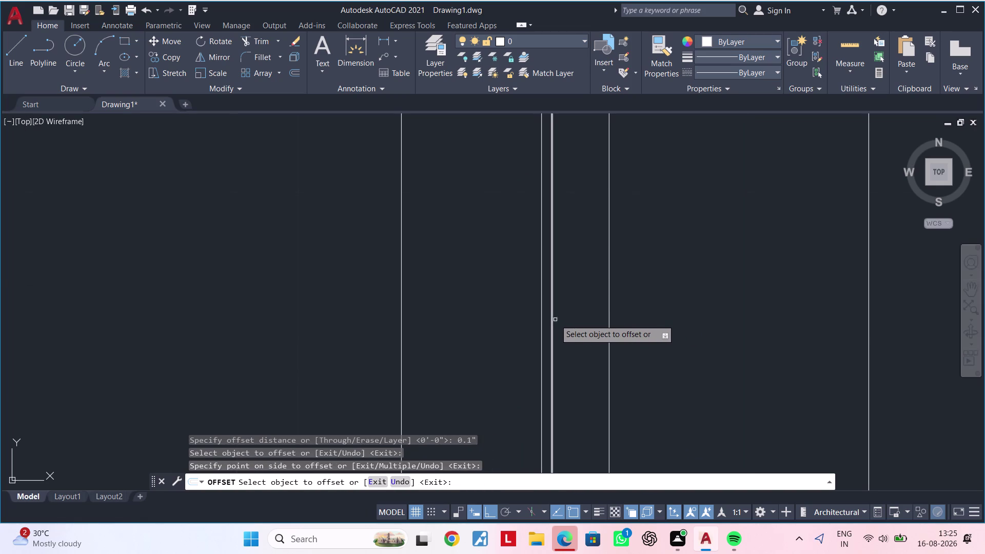
click(552, 321)
double_click(590, 321)
key(Escape)
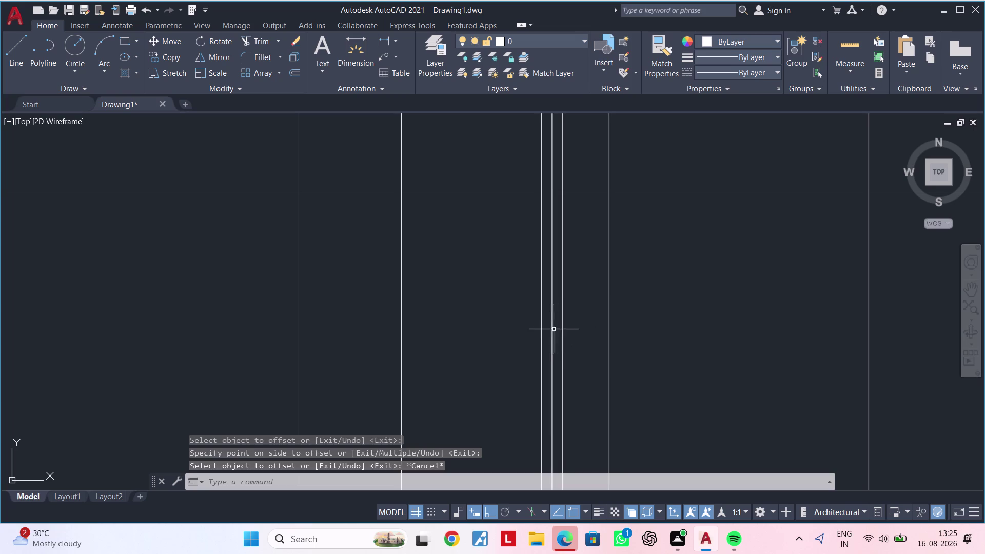
Delete the stray unwanted line near the strip.
click(552, 330)
key(Delete)
scroll(down, 3)
scroll(down, 3)
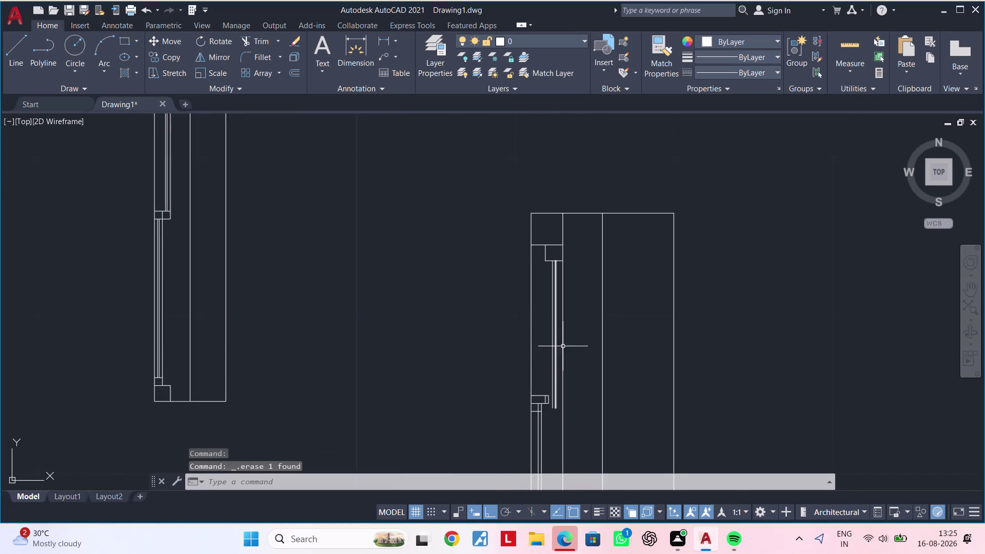
middle_drag(563, 346, 561, 307)
scroll(up, 3)
middle_drag(548, 379, 552, 366)
key(Escape)
key(Escape)
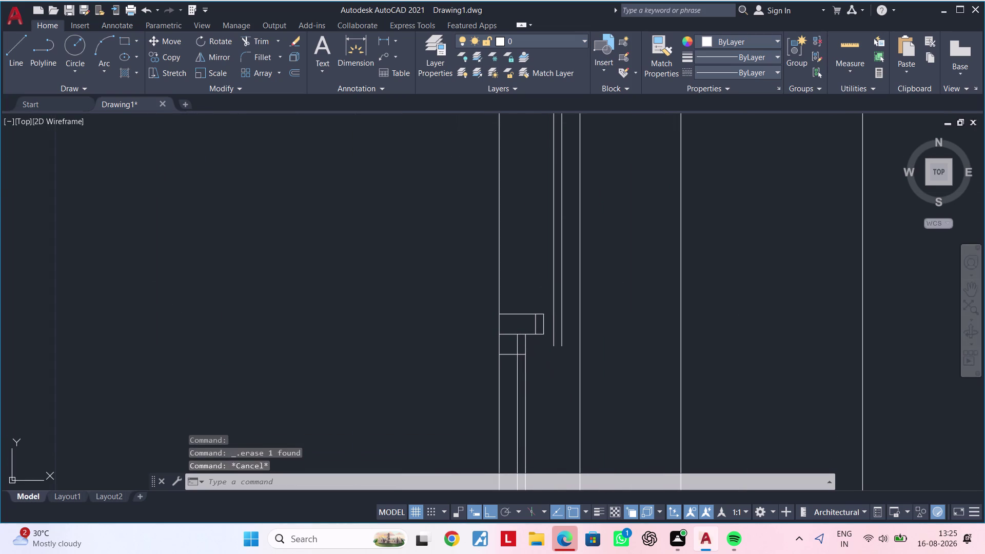
Extend the thin vertical lines to the small box edge using fence selections.
text(EX)
key(space)
drag(535, 305, 531, 339)
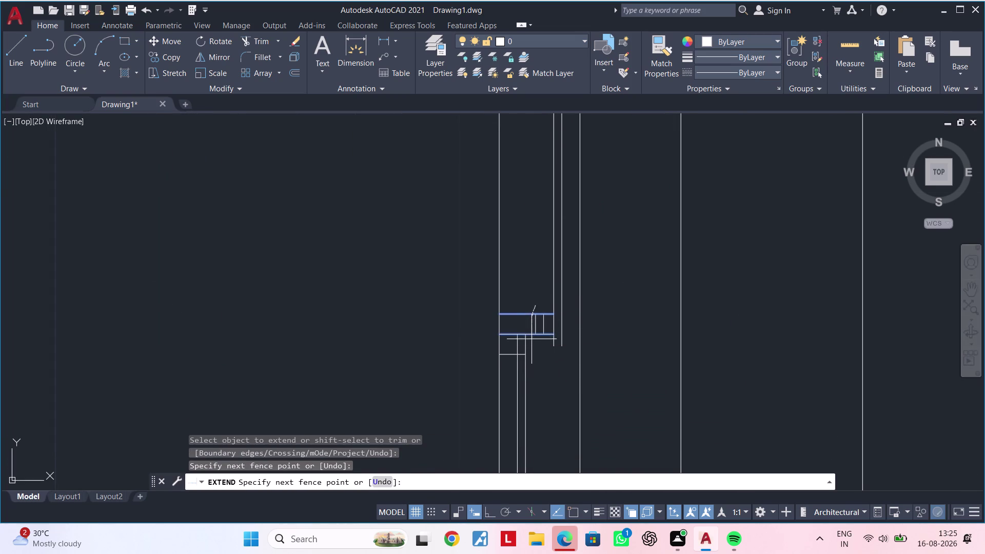
drag(531, 339, 533, 350)
drag(550, 307, 550, 343)
scroll(down, 3)
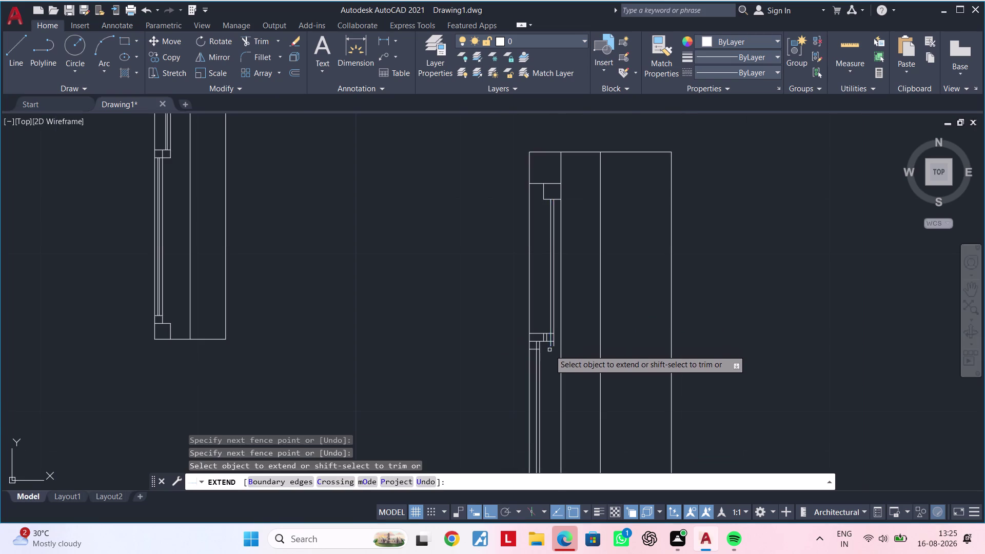
scroll(down, 3)
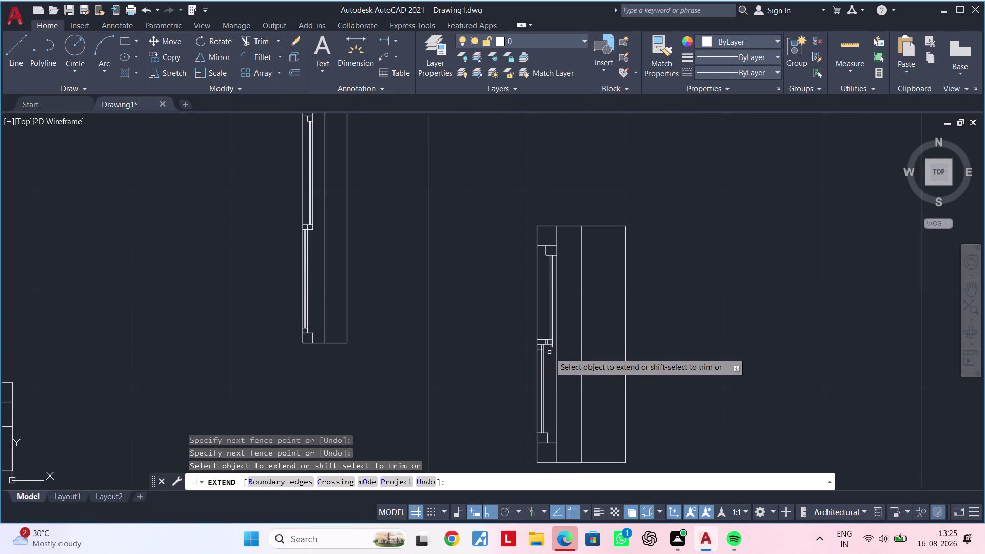
scroll(up, 3)
scroll(up, 3)
drag(533, 221, 537, 297)
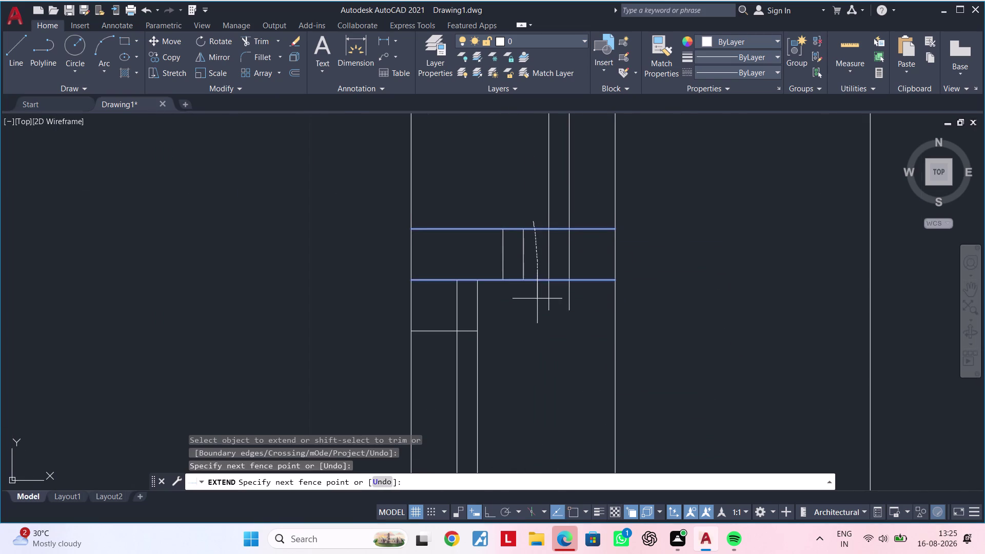
drag(537, 297, 537, 308)
scroll(down, 3)
Trim the leftover line ends crossing the window box with TR.
middle_drag(549, 364, 553, 354)
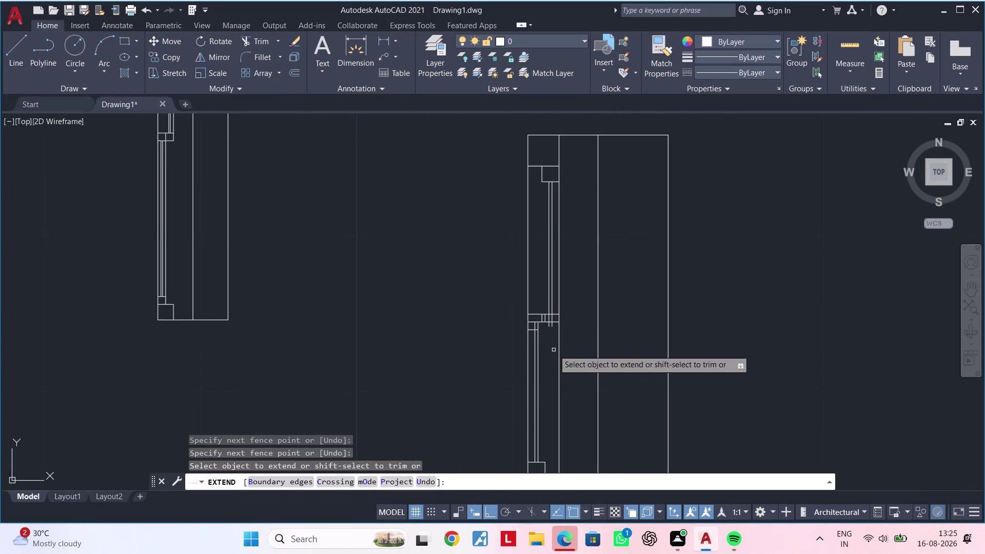
key(Escape)
key(Escape)
text(TR)
key(space)
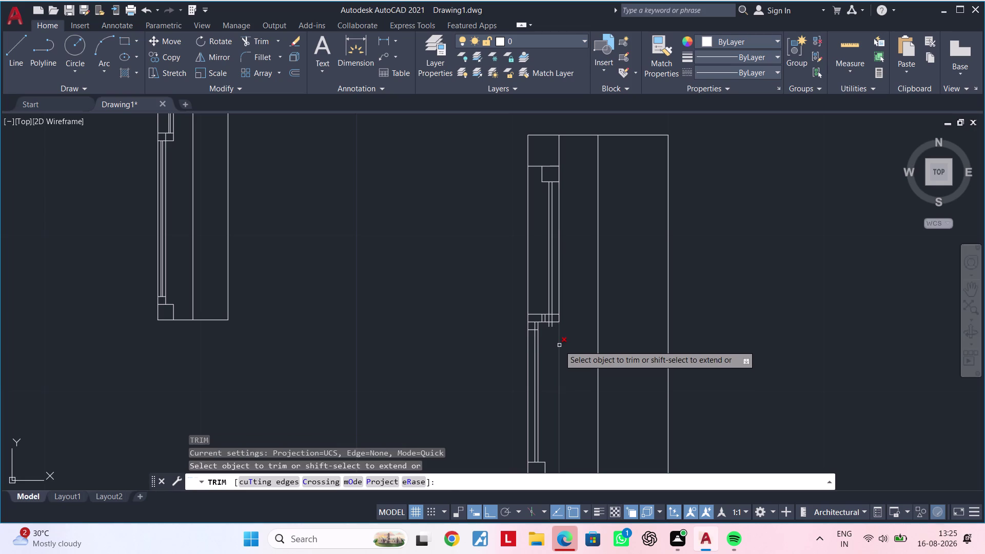
click(559, 346)
scroll(up, 3)
middle_drag(547, 340, 548, 420)
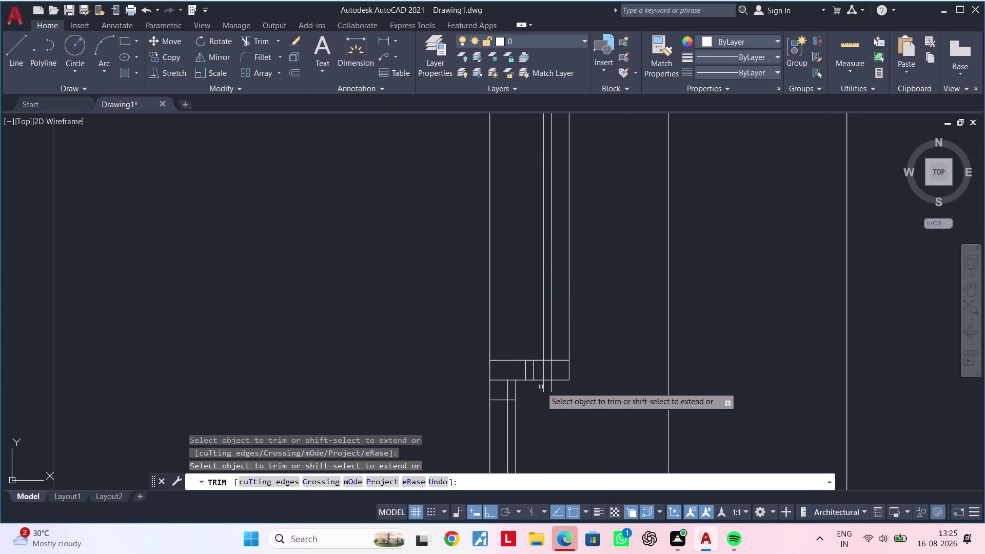
drag(540, 387, 559, 390)
drag(539, 373, 548, 372)
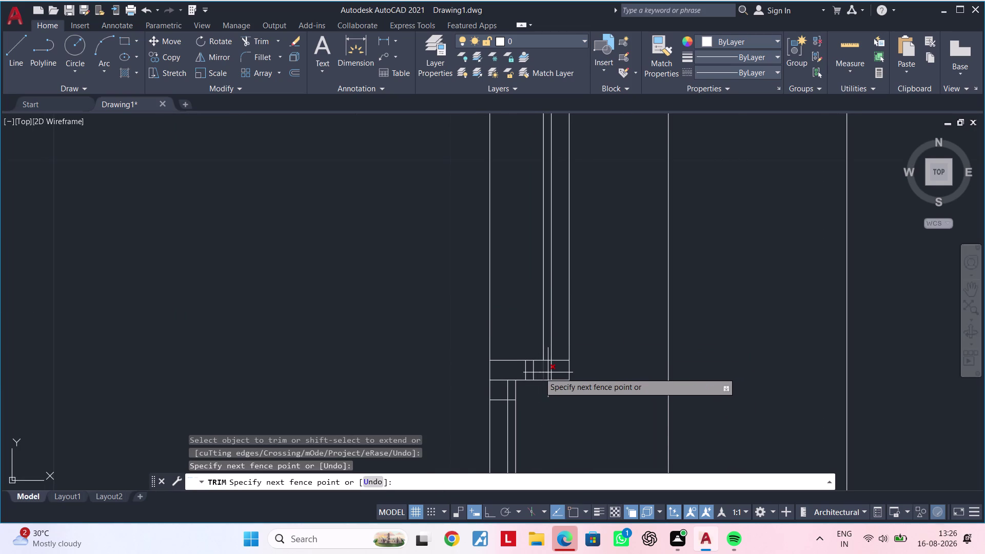
drag(548, 372, 551, 372)
Start a fence trim across the lines below the box.
scroll(down, 3)
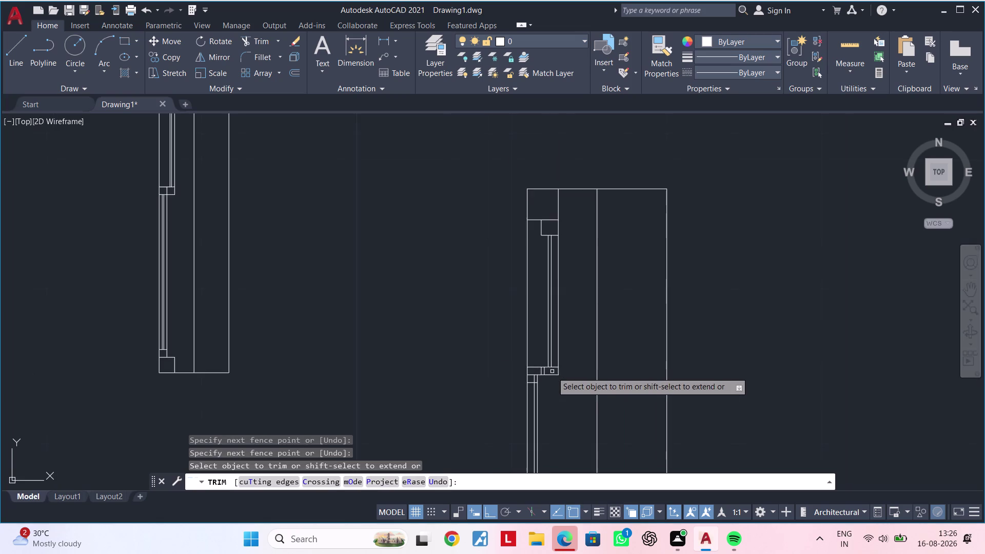
scroll(down, 3)
middle_drag(559, 398, 560, 381)
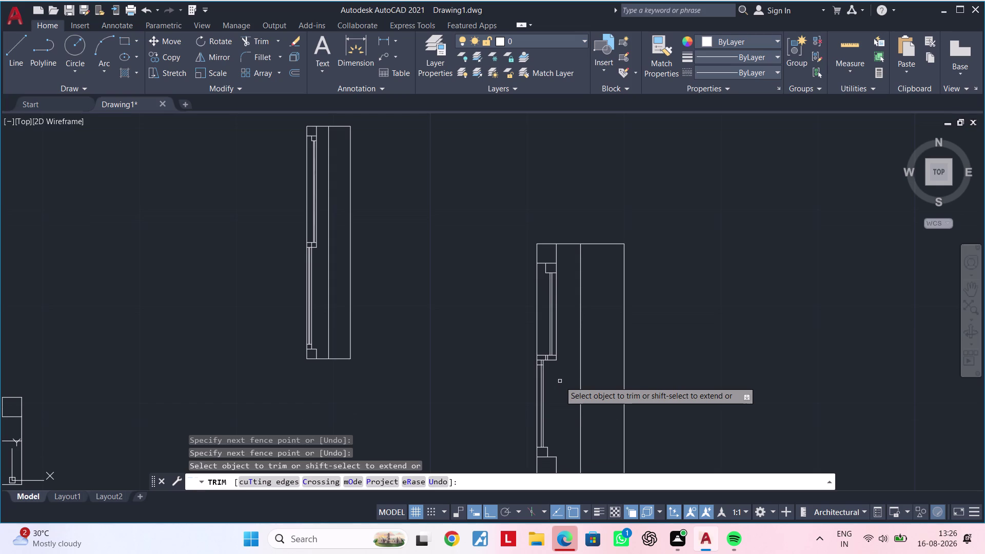
scroll(down, 3)
middle_drag(560, 381, 559, 351)
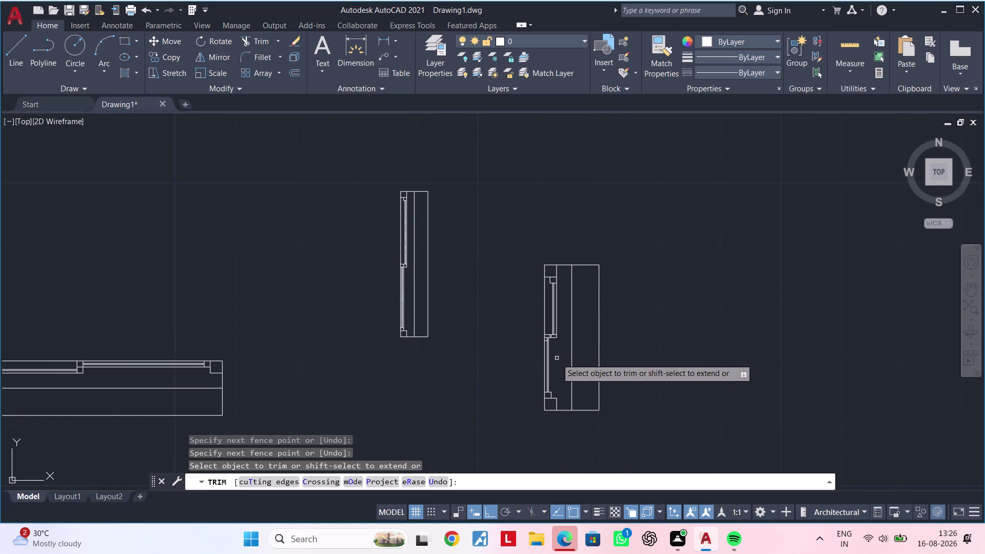
scroll(up, 3)
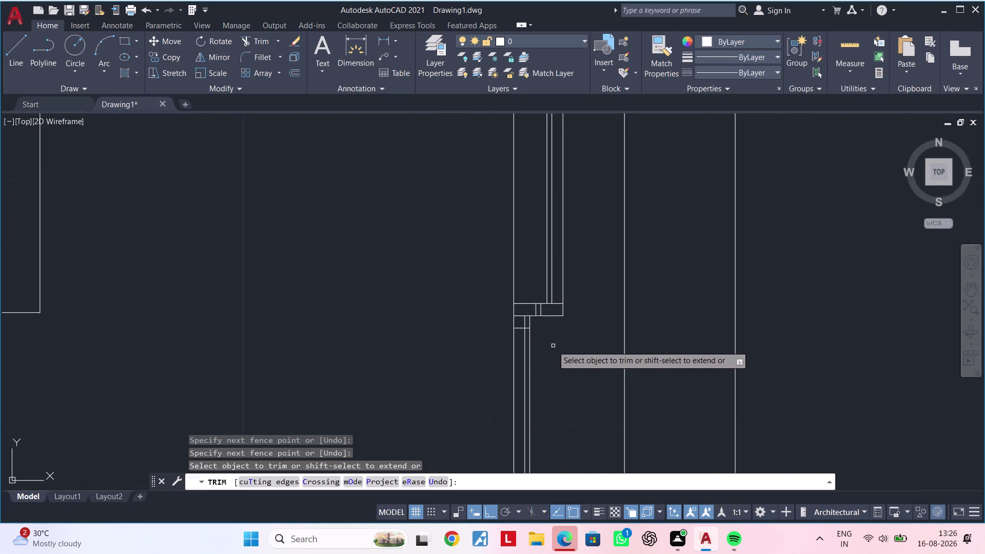
middle_drag(547, 332, 541, 395)
scroll(up, 3)
drag(502, 380, 552, 380)
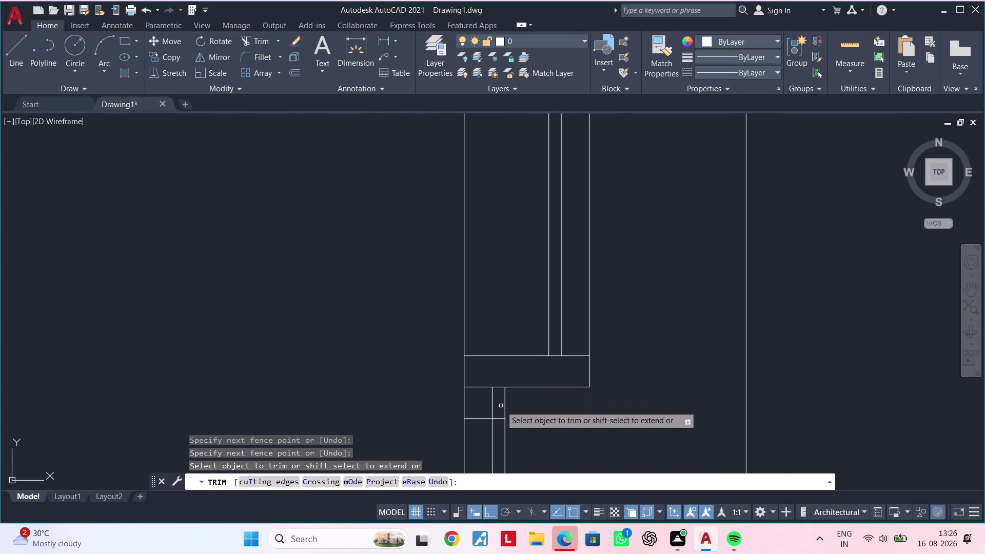
click(495, 420)
click(483, 423)
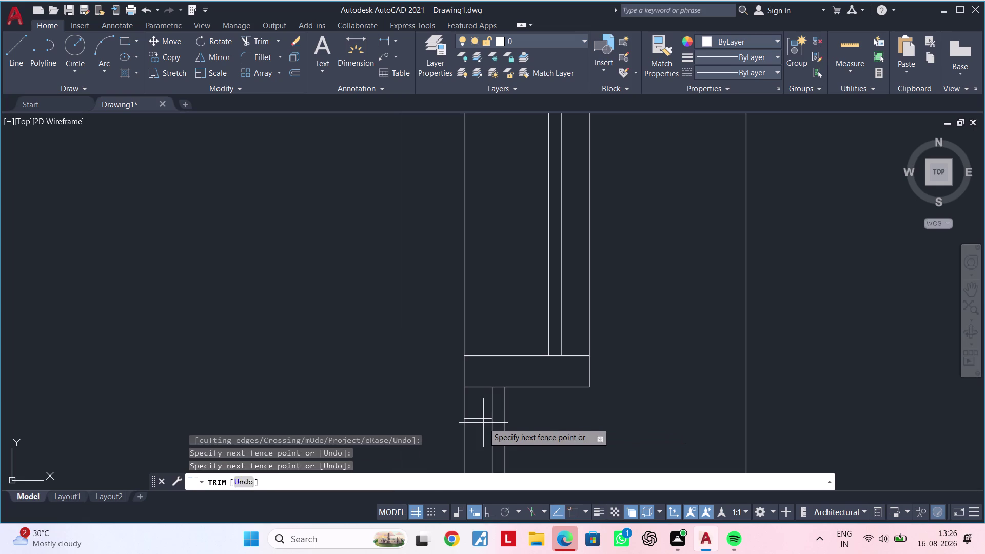
scroll(down, 3)
Cancel the fence and delete the short line at the bottom of the window detail.
key(Escape)
scroll(up, 3)
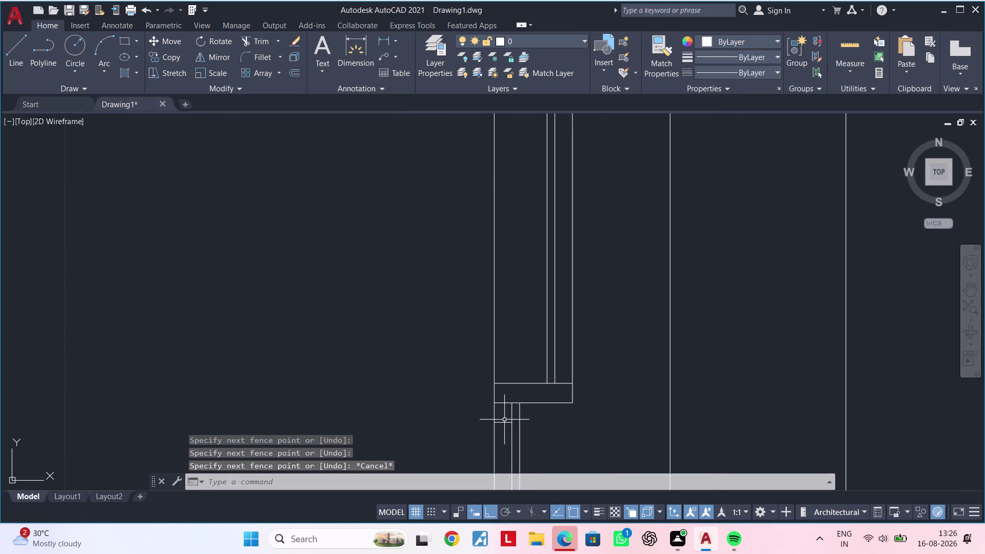
click(504, 424)
key(Delete)
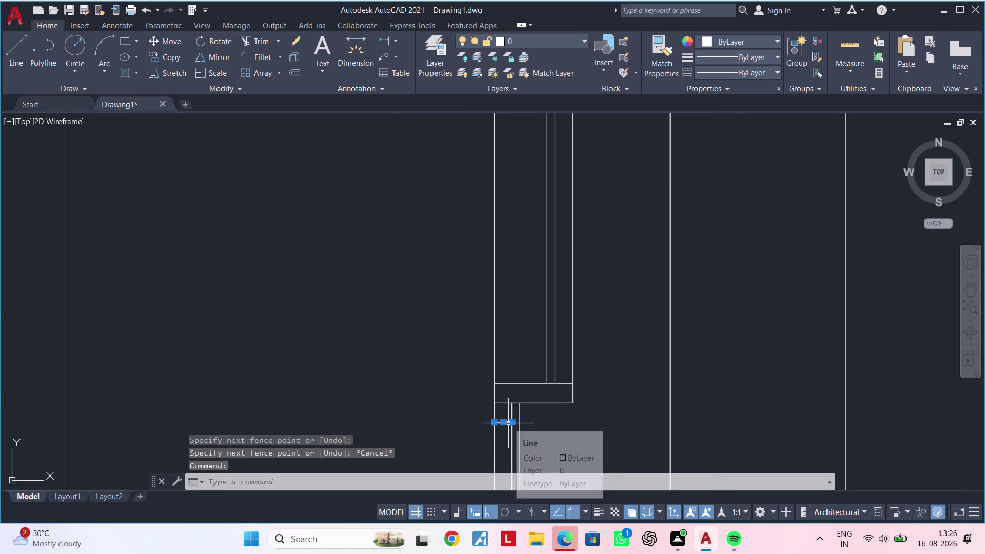
scroll(down, 3)
middle_drag(559, 438, 545, 360)
key(Escape)
key(Escape)
middle_drag(528, 381, 527, 362)
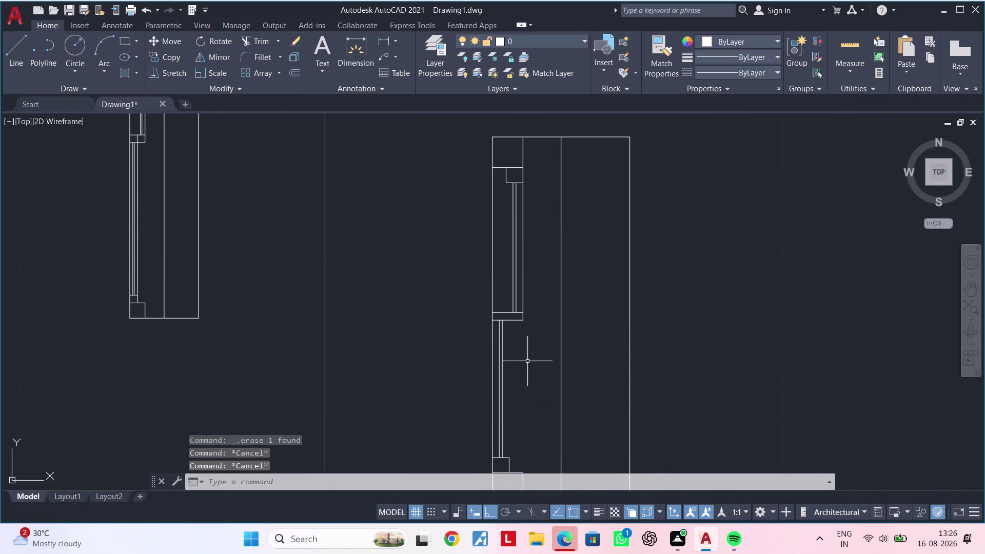
scroll(down, 3)
scroll(up, 3)
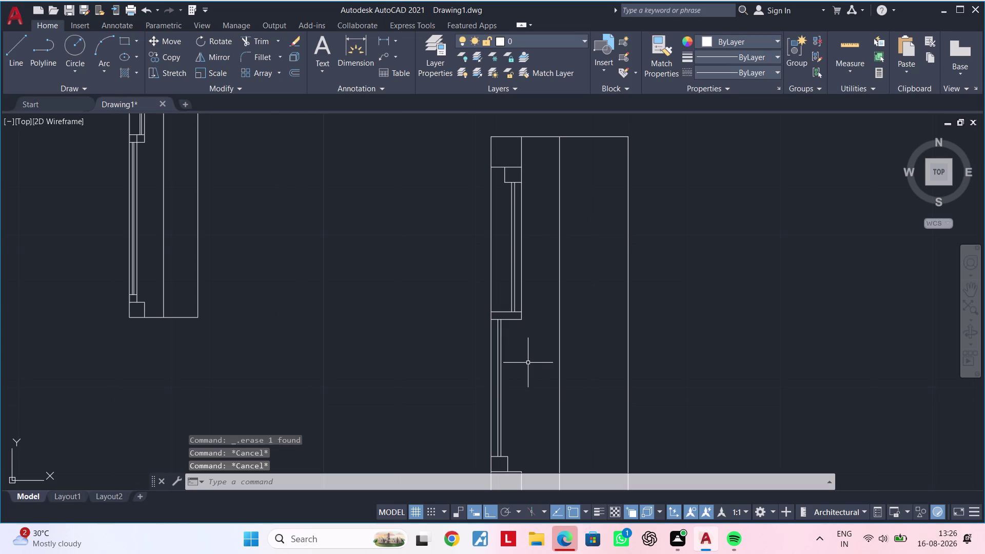
middle_drag(515, 388, 514, 372)
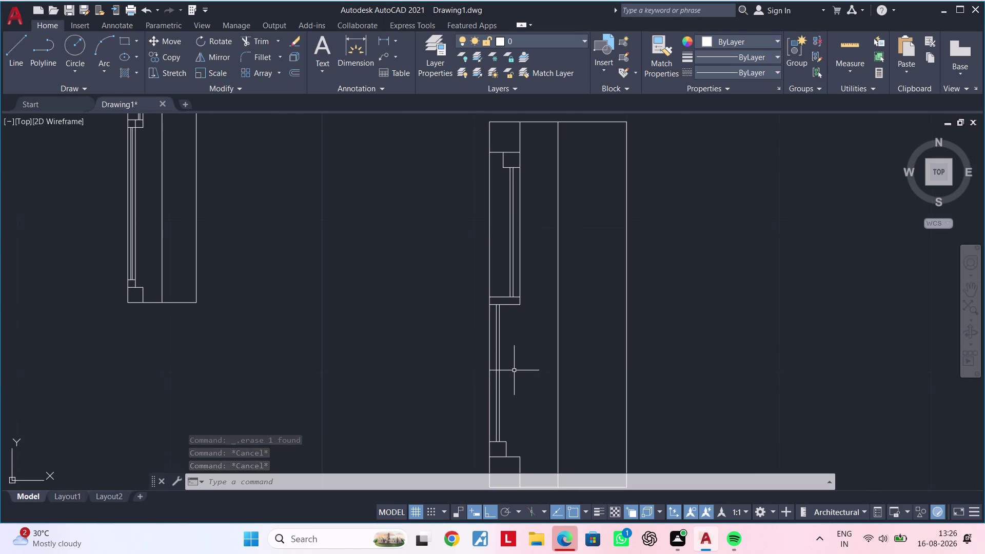
key(l)
key(space)
scroll(up, 3)
click(501, 442)
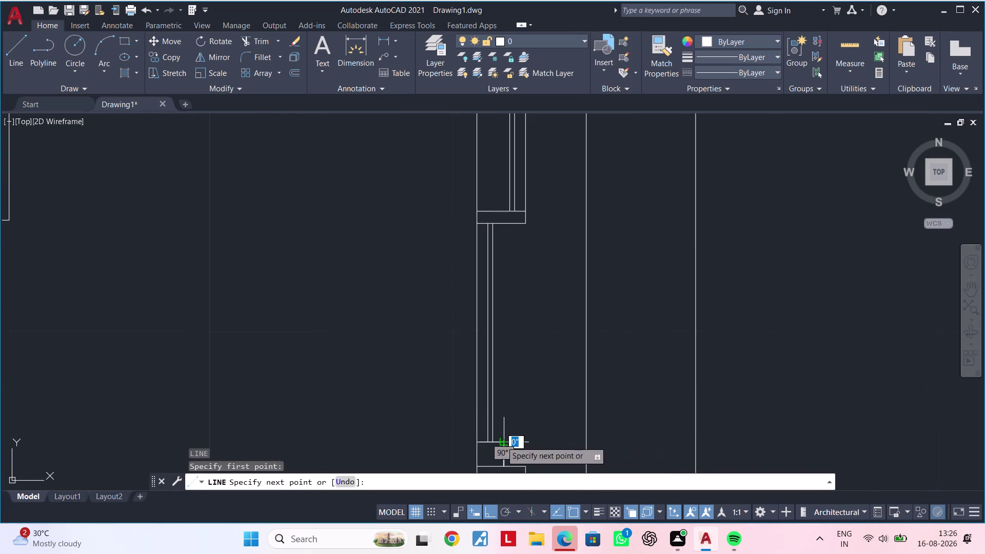
click(498, 209)
scroll(down, 3)
key(Escape)
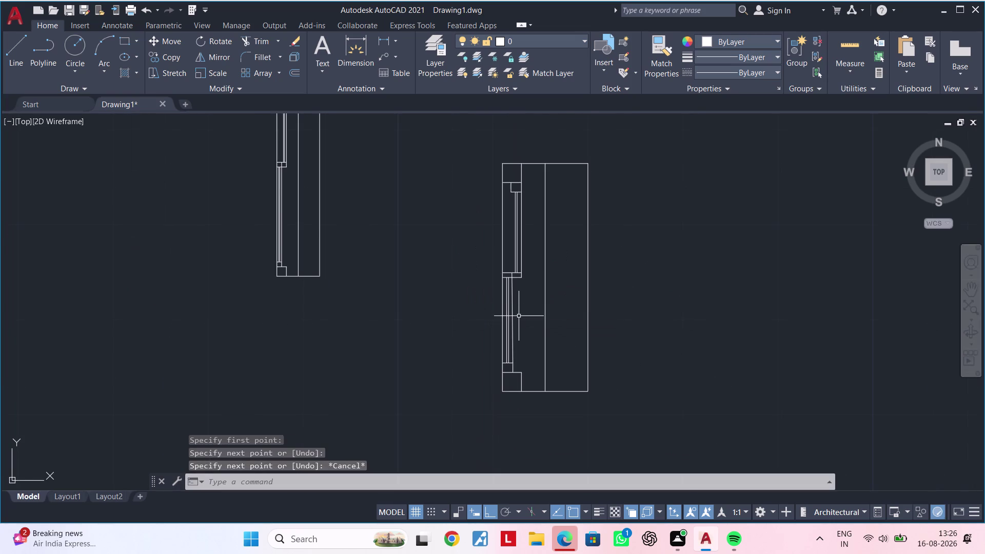
key(Escape)
scroll(down, 3)
middle_drag(527, 331, 521, 328)
key(Escape)
key(Escape)
drag(461, 195, 493, 243)
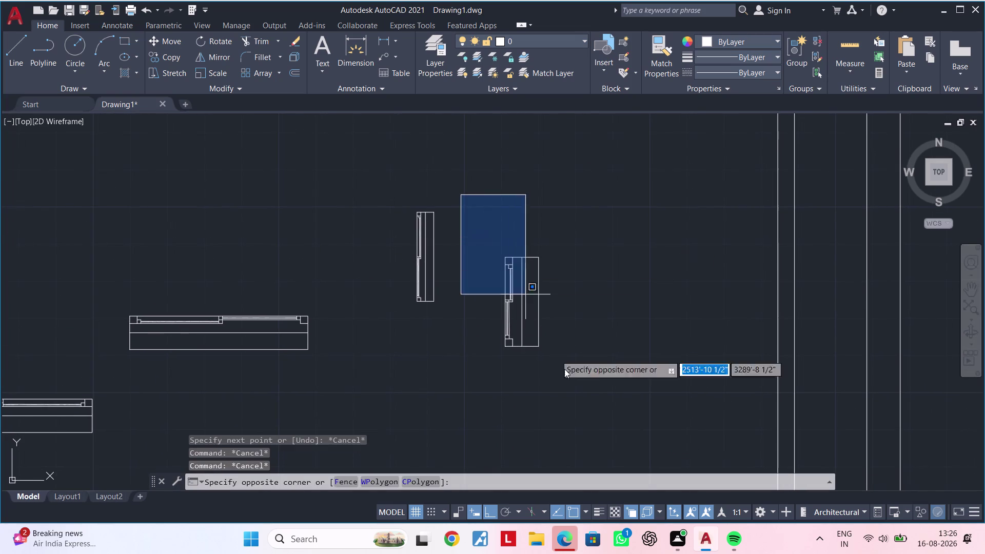
Save the 20 selected window objects as block V, redefining the old V, then reselect it.
click(596, 420)
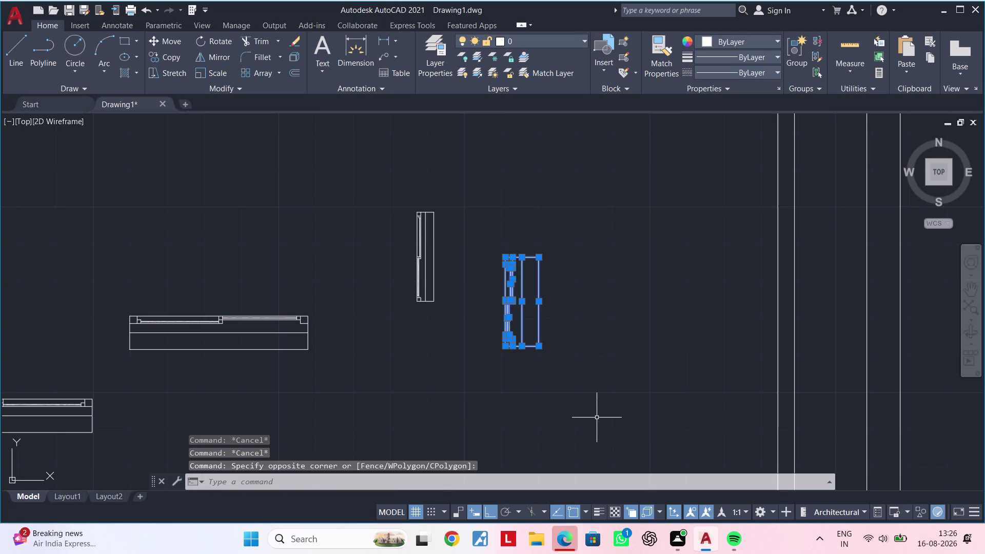
text(B)
key(space)
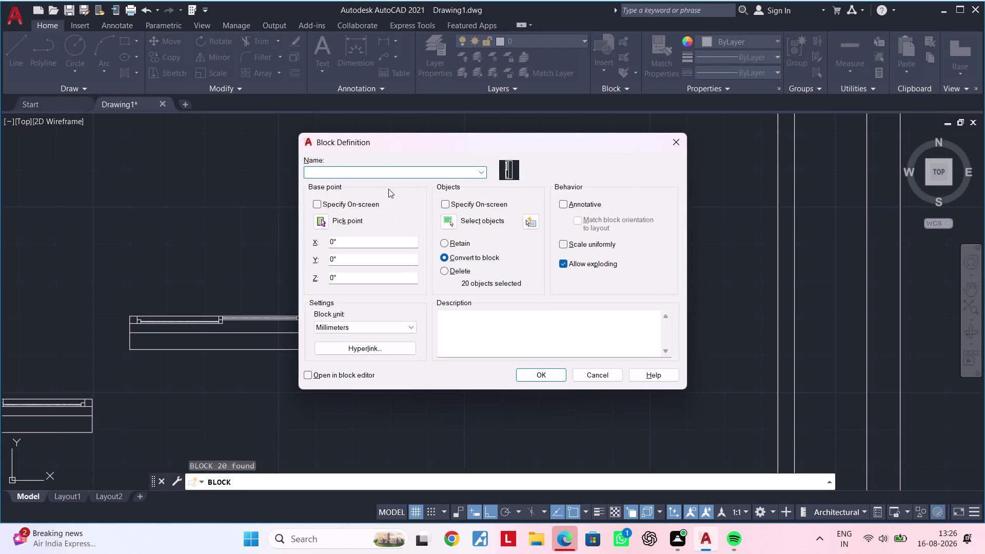
click(387, 174)
key(v)
click(534, 375)
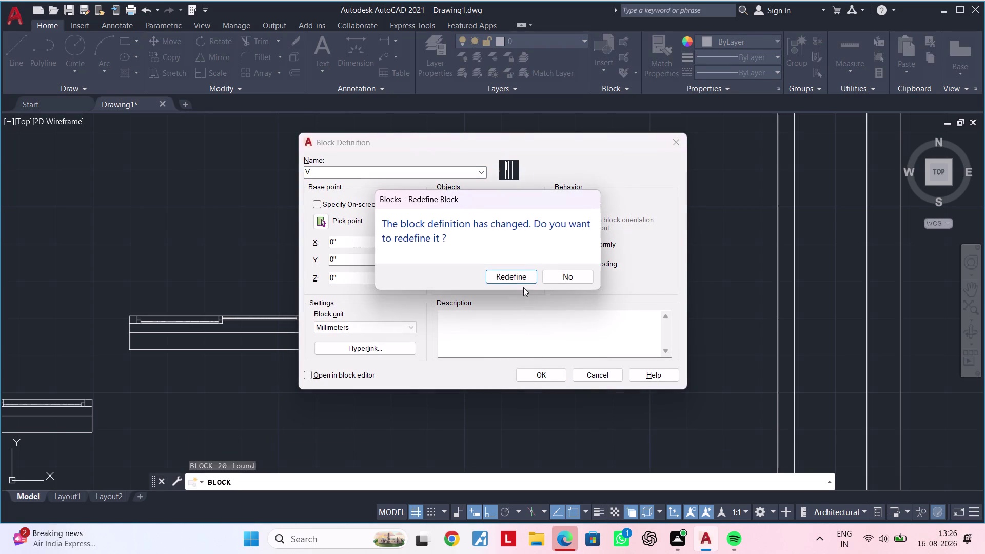
click(519, 275)
key(Escape)
drag(488, 238, 503, 274)
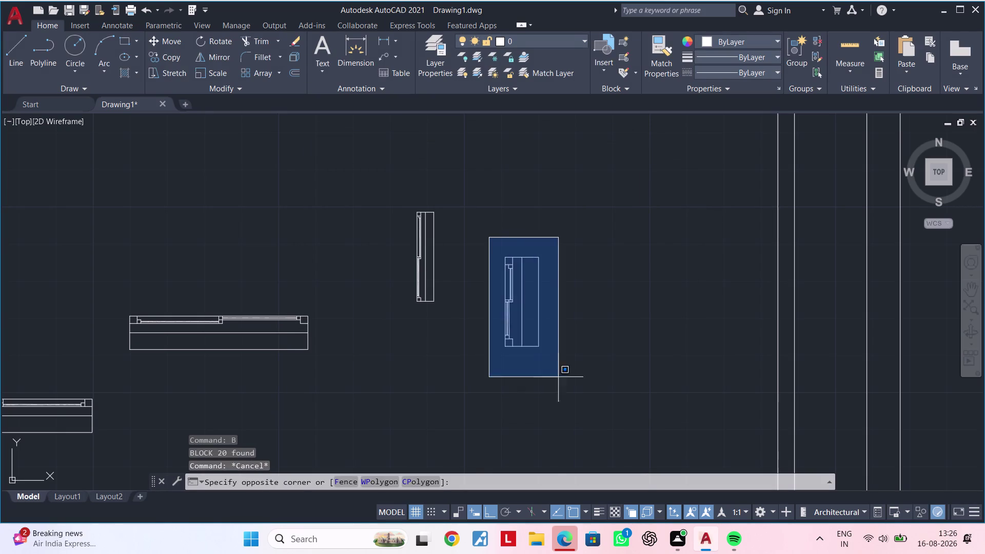
Copy window block V using its bottom corner as the base point.
click(592, 416)
text(C)
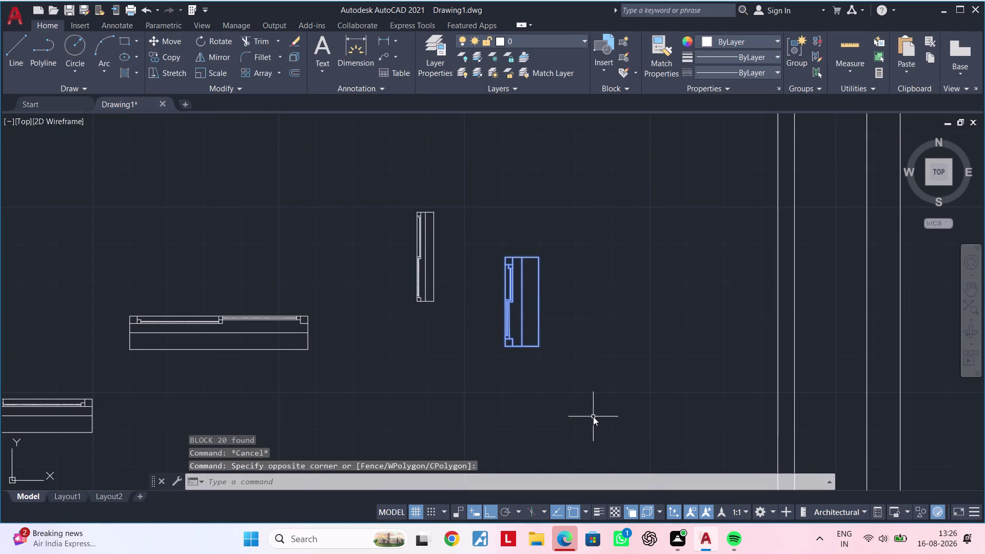
text(O)
key(space)
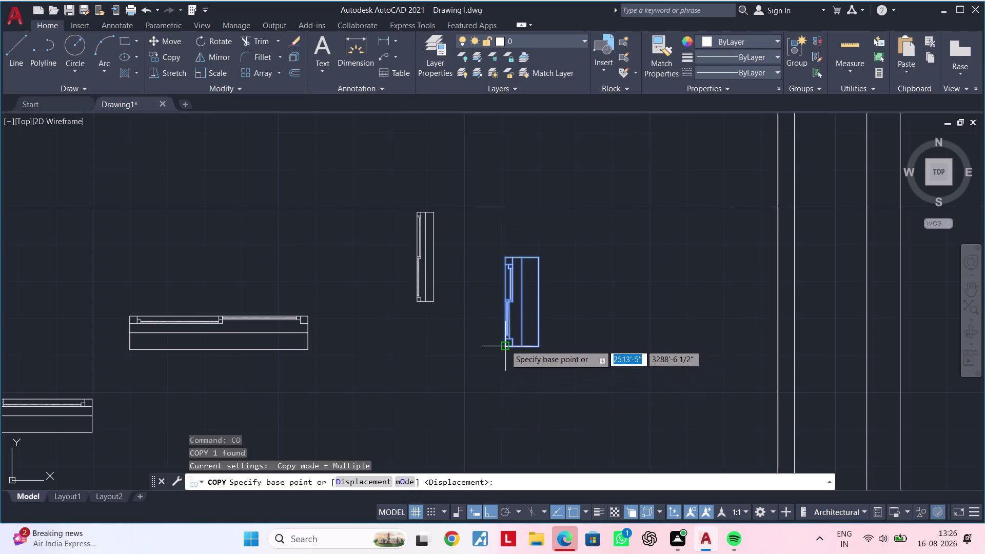
scroll(down, 3)
middle_drag(597, 394, 509, 487)
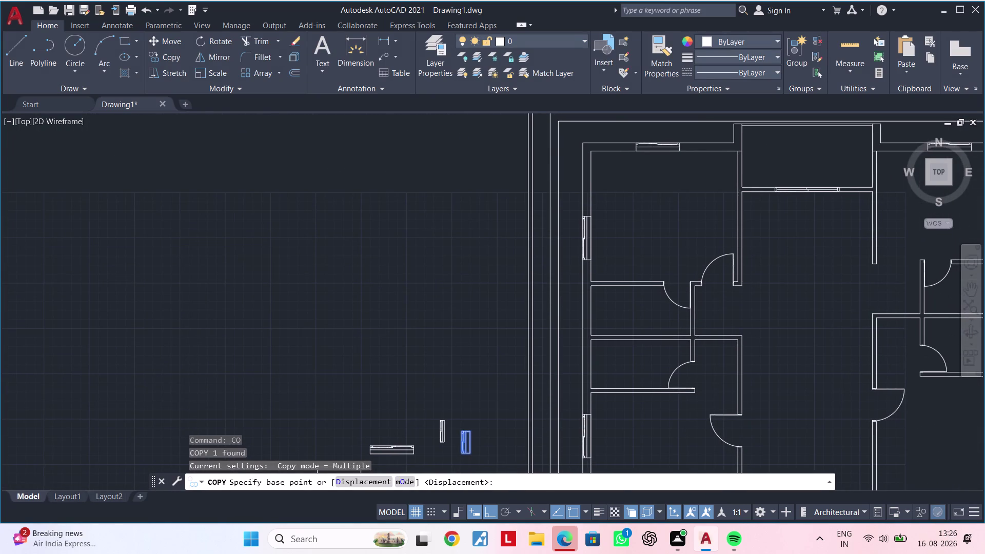
scroll(up, 3)
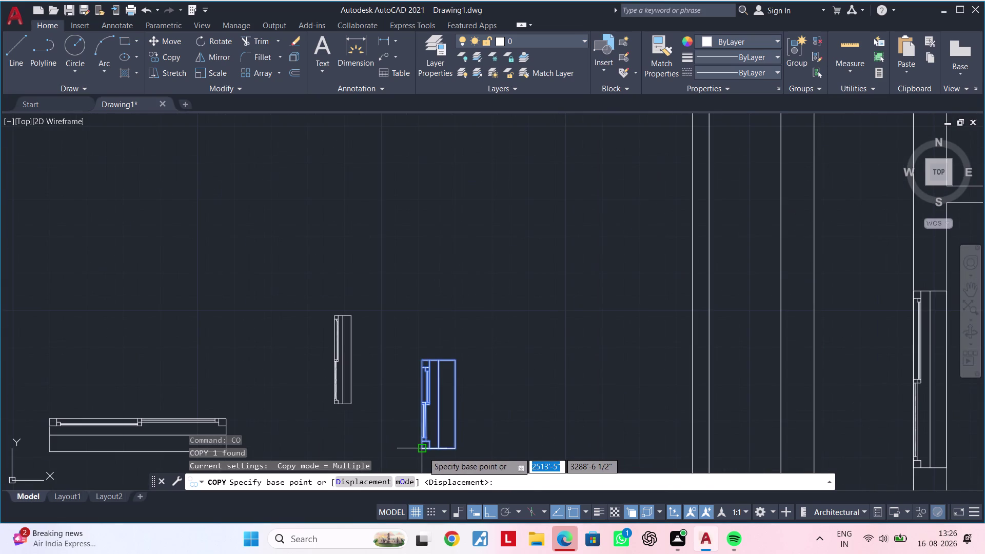
click(423, 452)
middle_drag(579, 362, 437, 390)
scroll(down, 3)
middle_drag(661, 381, 589, 367)
click(493, 509)
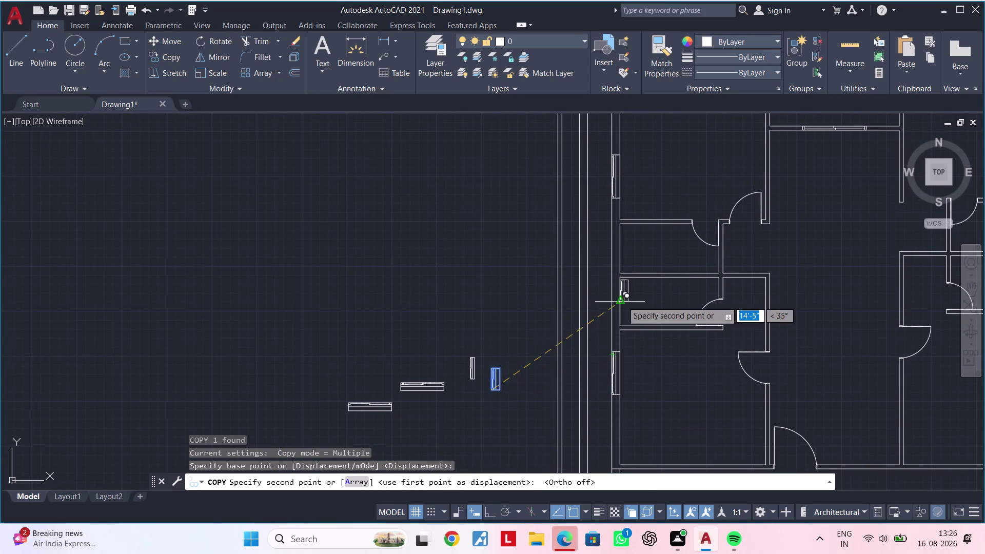
Place a window copy at the floor plan's wall corner.
scroll(up, 3)
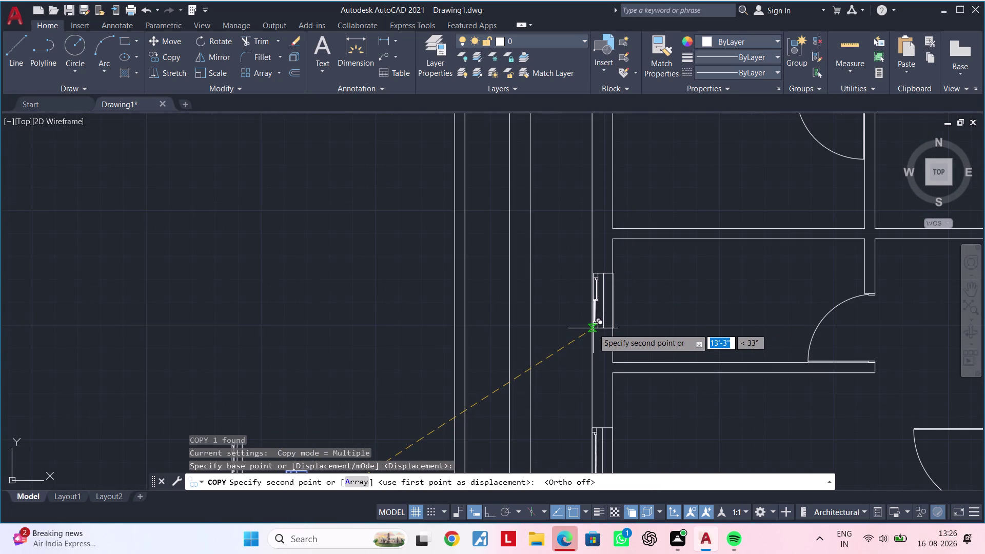
scroll(up, 3)
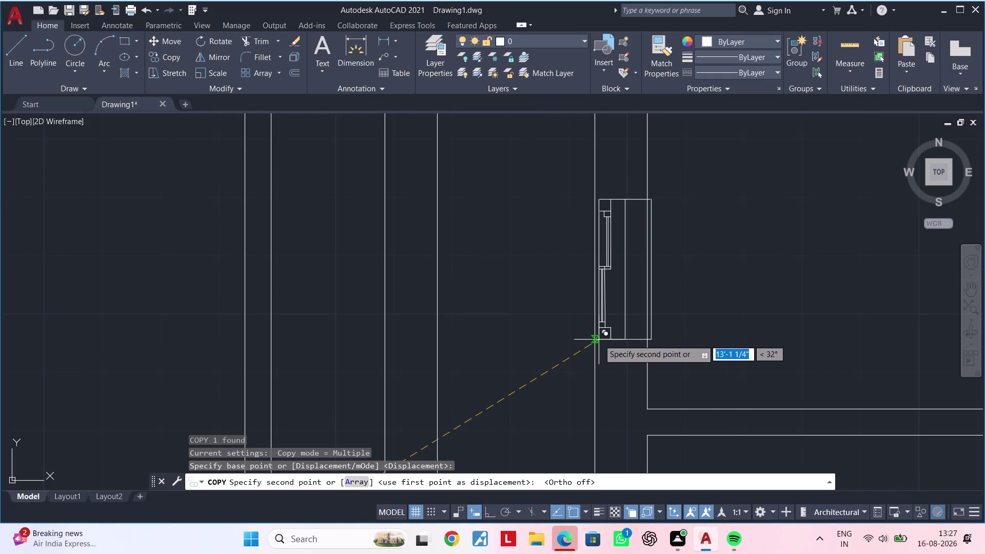
scroll(up, 3)
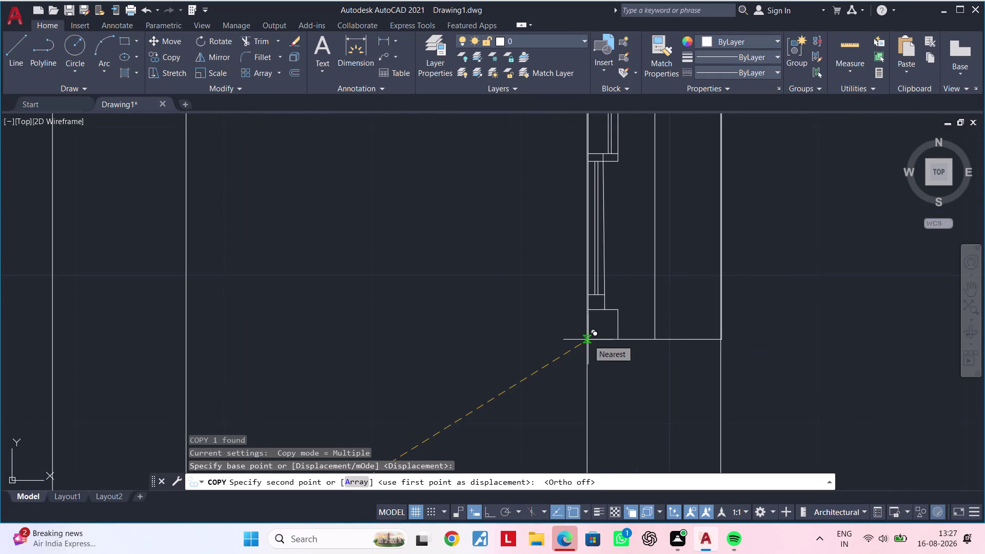
scroll(up, 3)
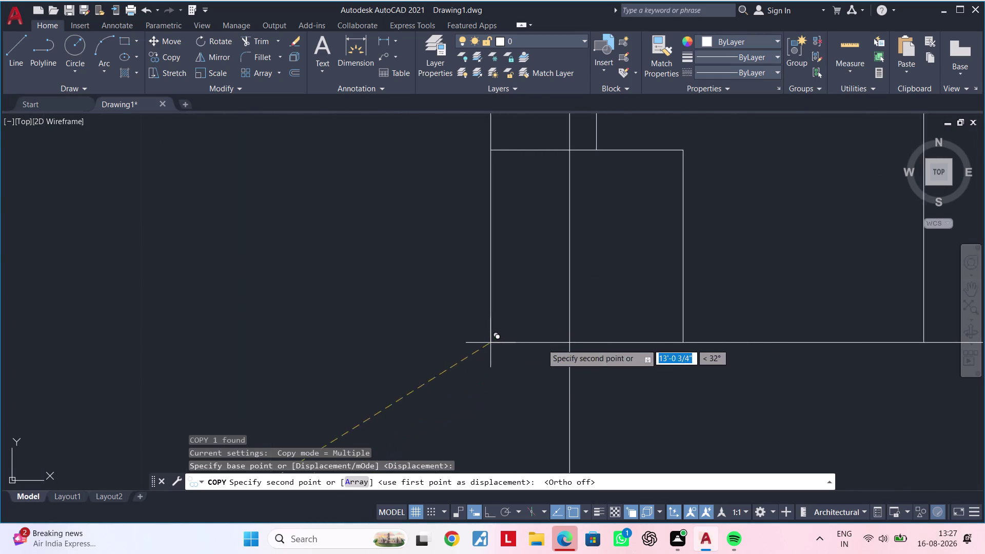
scroll(down, 3)
middle_drag(696, 349, 525, 347)
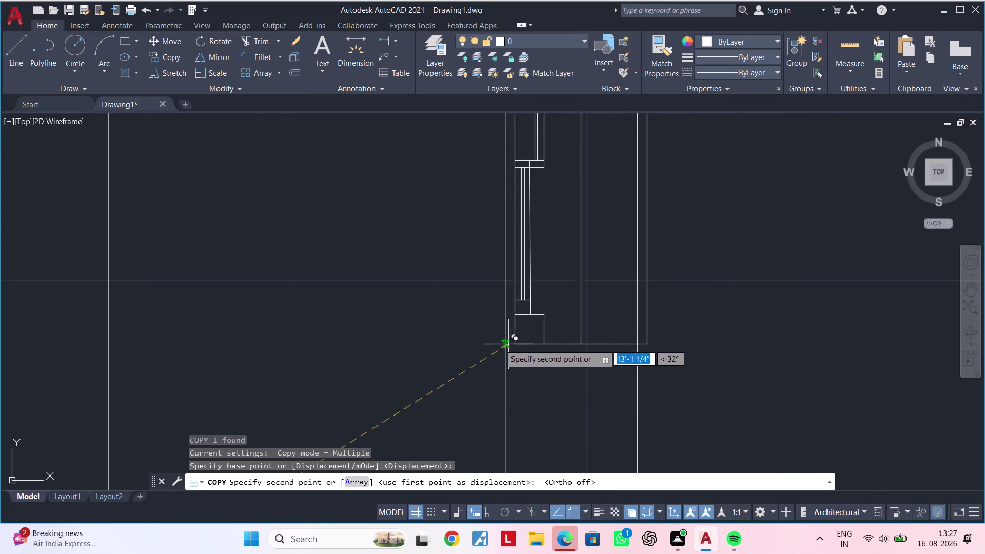
scroll(up, 3)
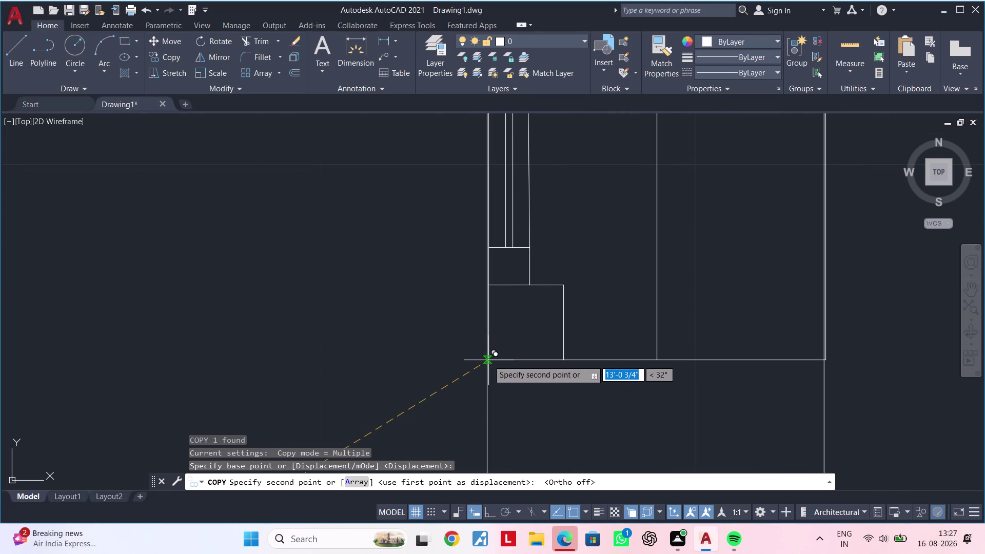
scroll(up, 3)
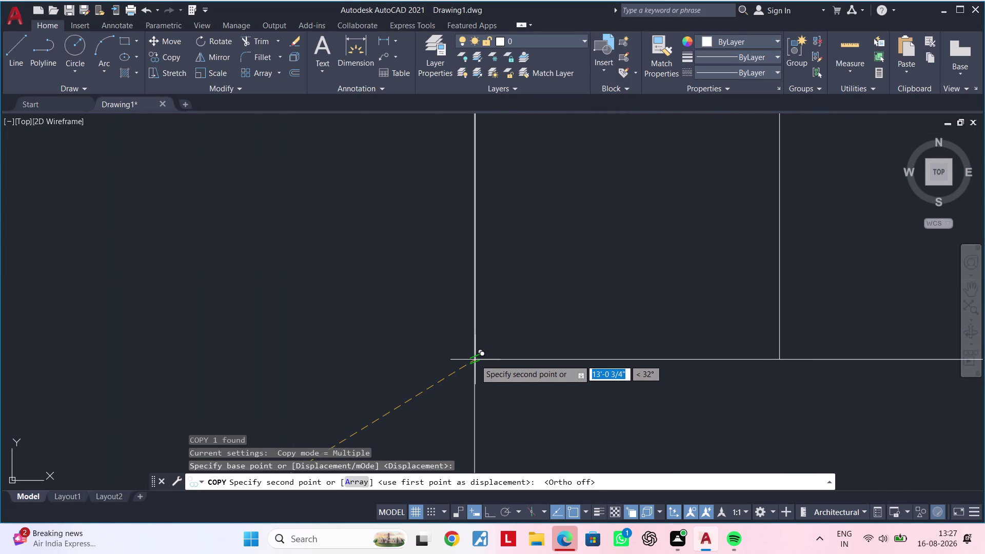
click(474, 360)
scroll(down, 3)
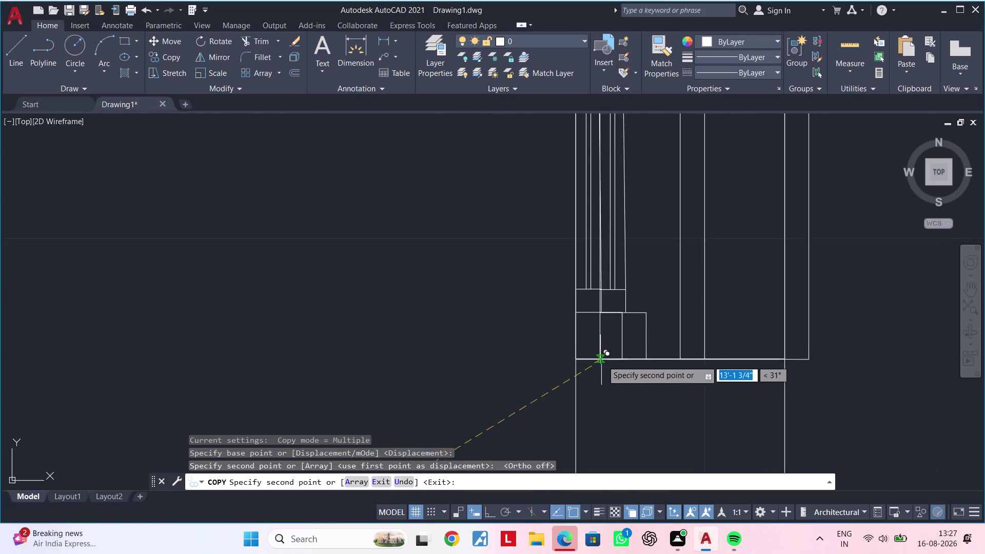
scroll(down, 3)
scroll(down, 3)
middle_drag(735, 387, 542, 385)
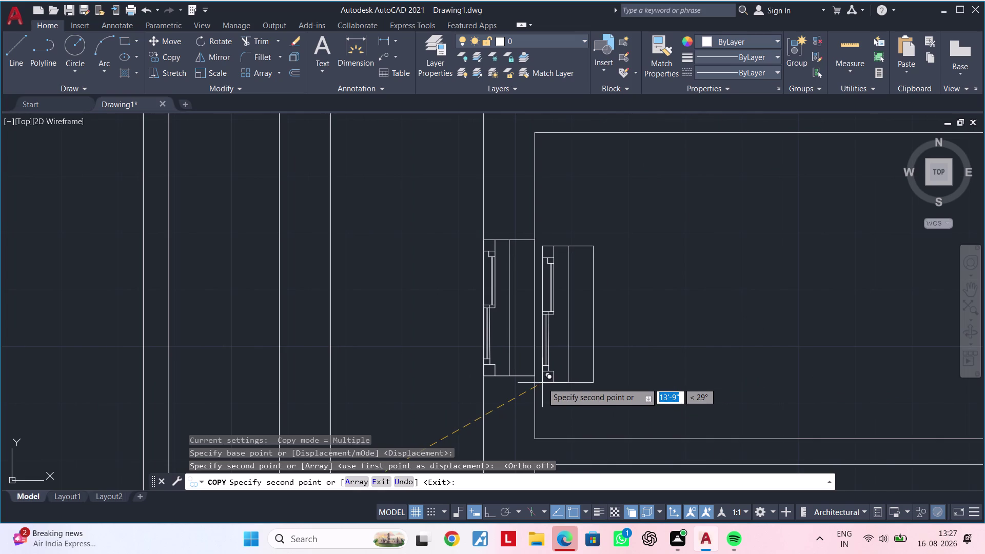
Place another window copy on the inner wall and end copying.
scroll(down, 3)
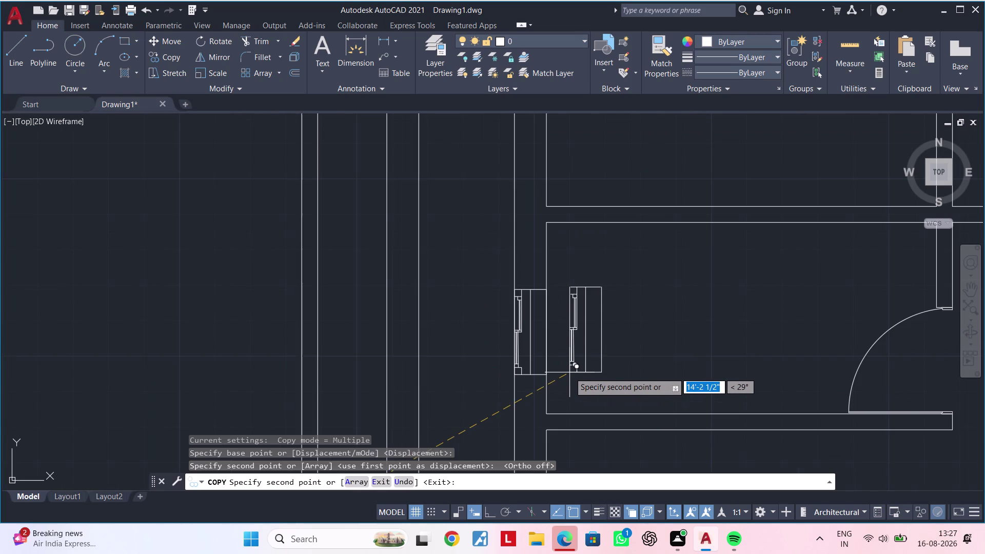
scroll(down, 3)
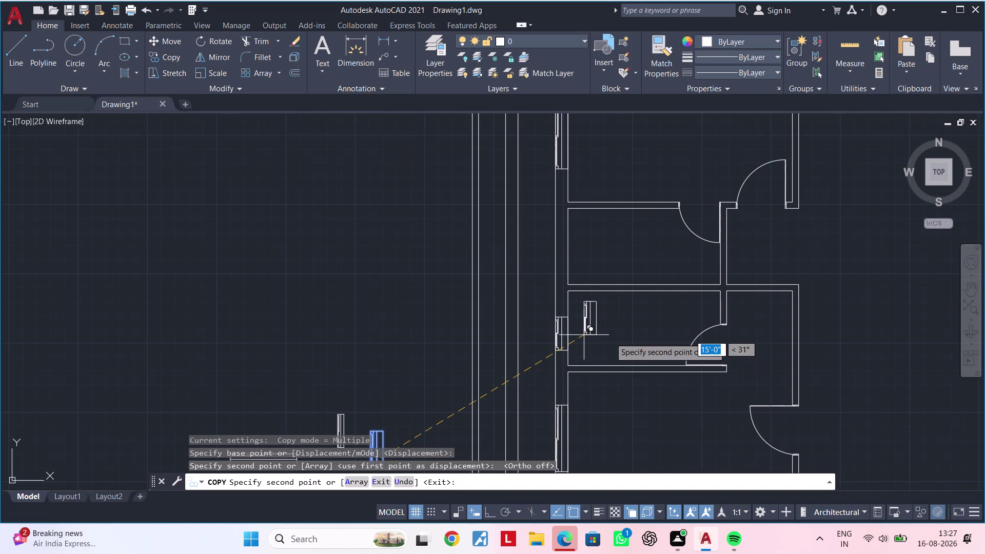
scroll(up, 3)
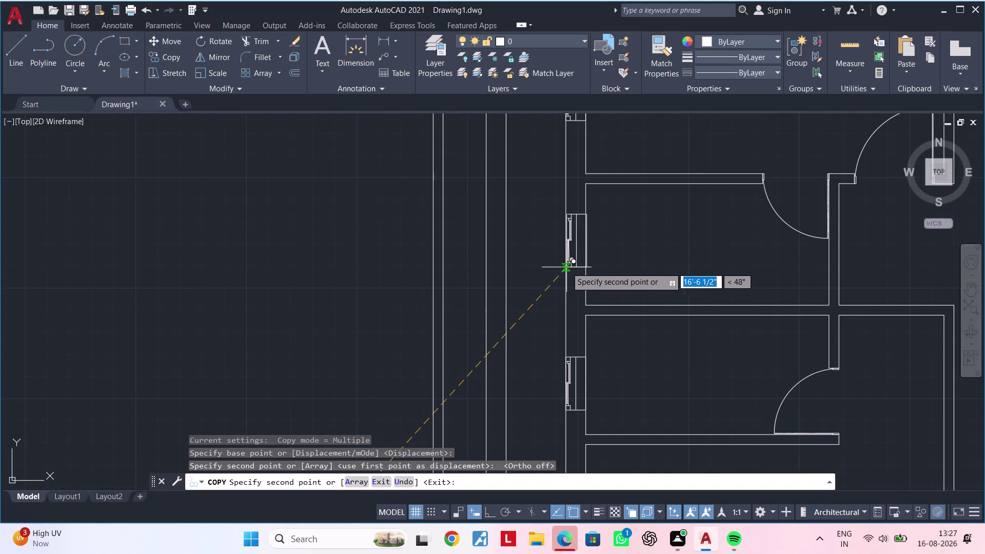
click(565, 268)
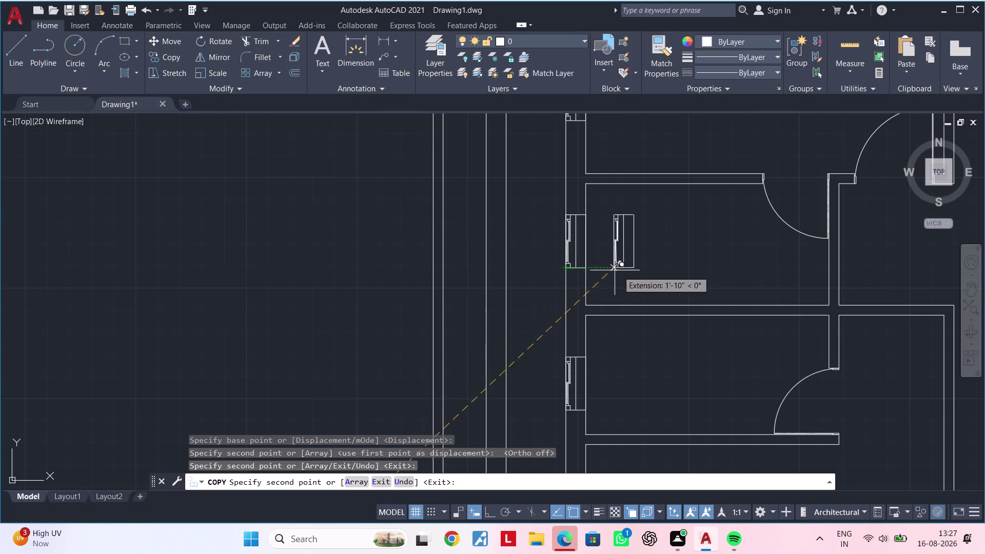
scroll(down, 3)
scroll(down, 3)
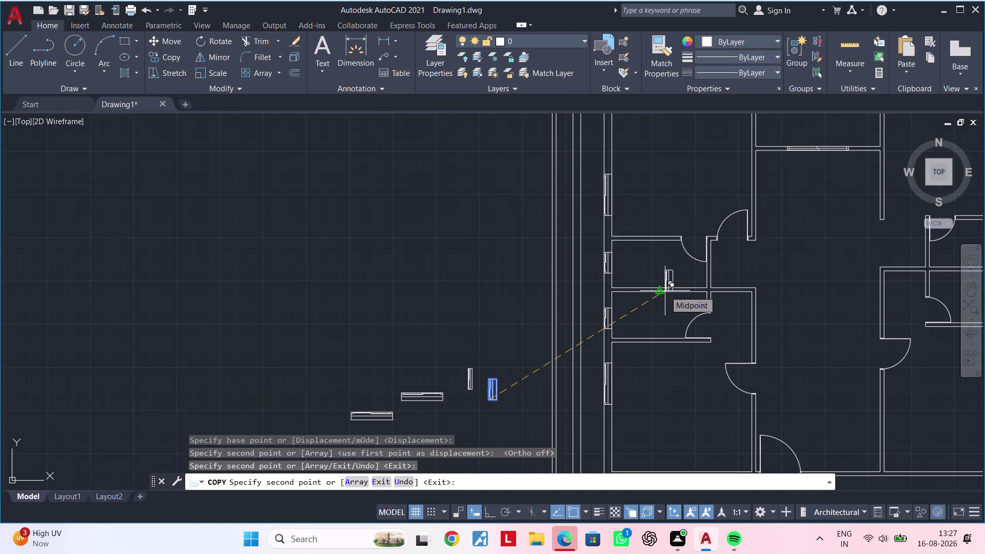
scroll(down, 3)
key(Escape)
key(Escape)
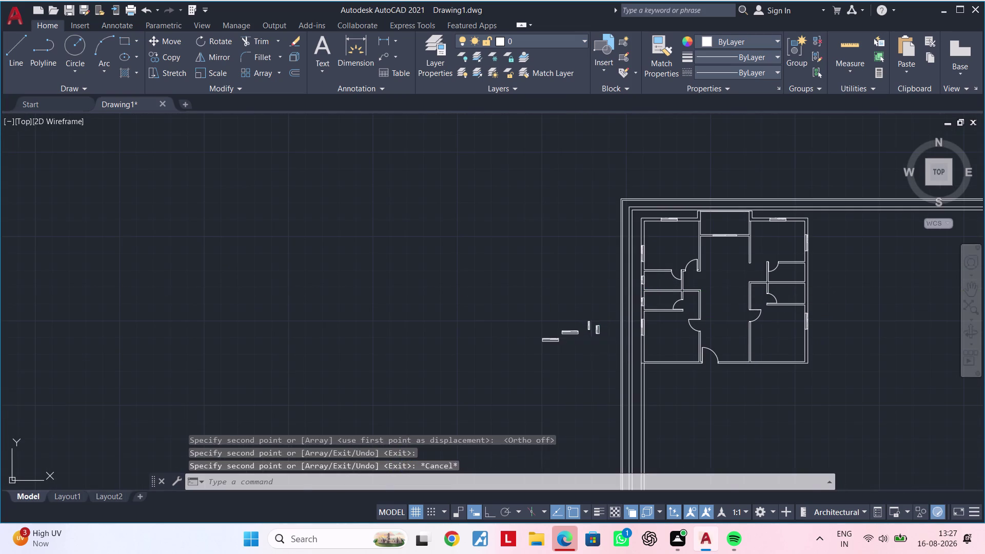
Select the vertical window piece among the spare window pieces.
scroll(up, 3)
middle_drag(605, 339, 551, 372)
key(Escape)
click(600, 248)
click(540, 336)
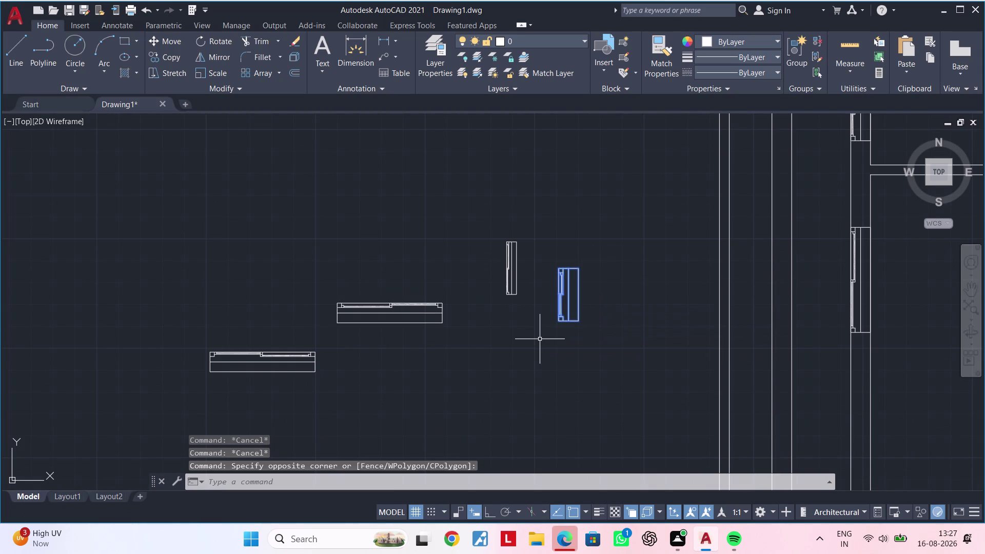
Mirror the piece across a vertical Ortho line with MI, keeping the original.
text(MI)
key(space)
click(634, 260)
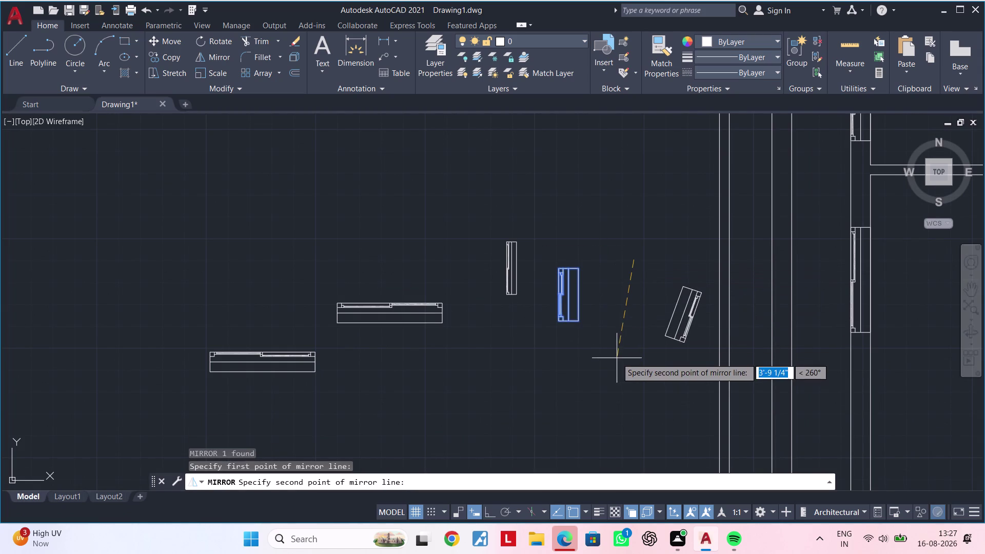
click(493, 510)
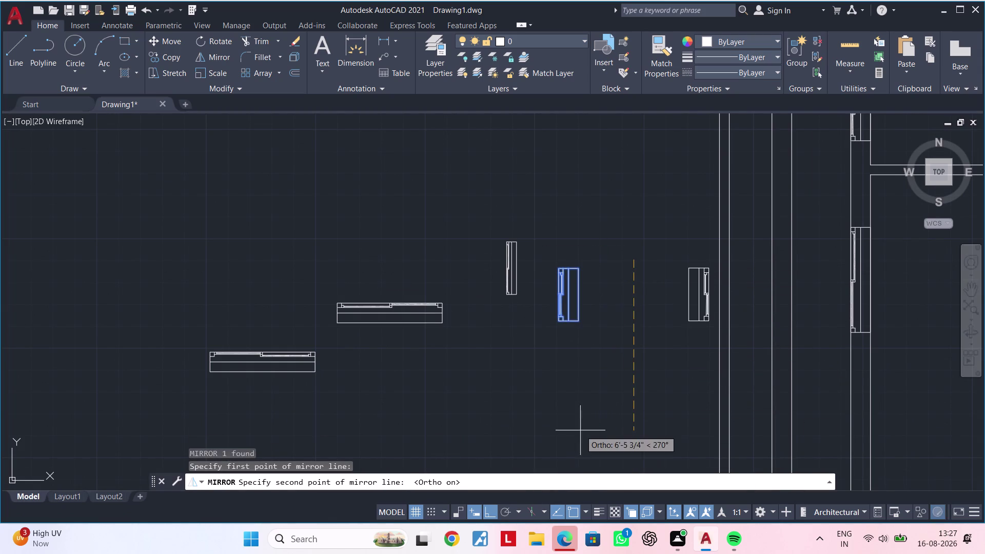
click(586, 421)
drag(613, 468, 586, 421)
middle_drag(621, 358, 591, 365)
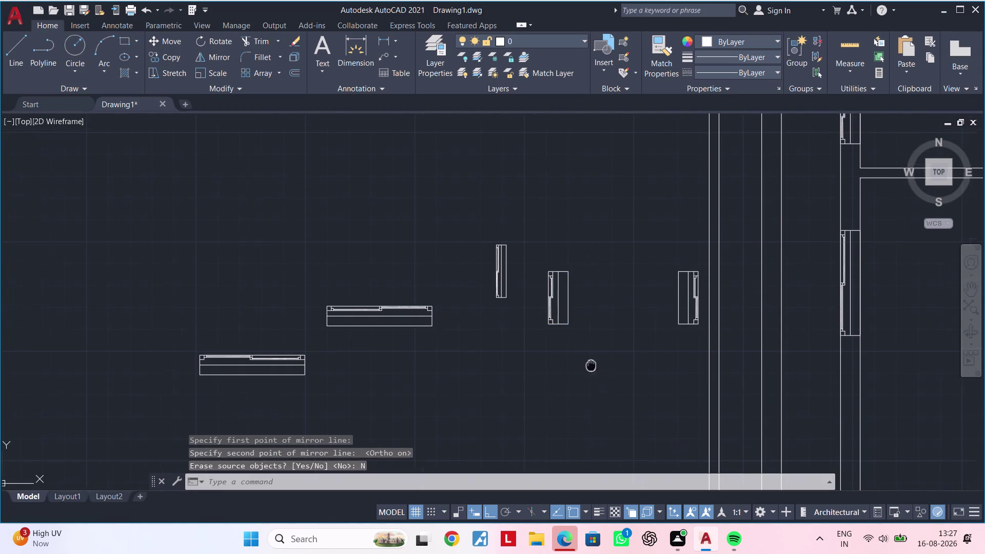
middle_drag(591, 366, 459, 373)
key(Escape)
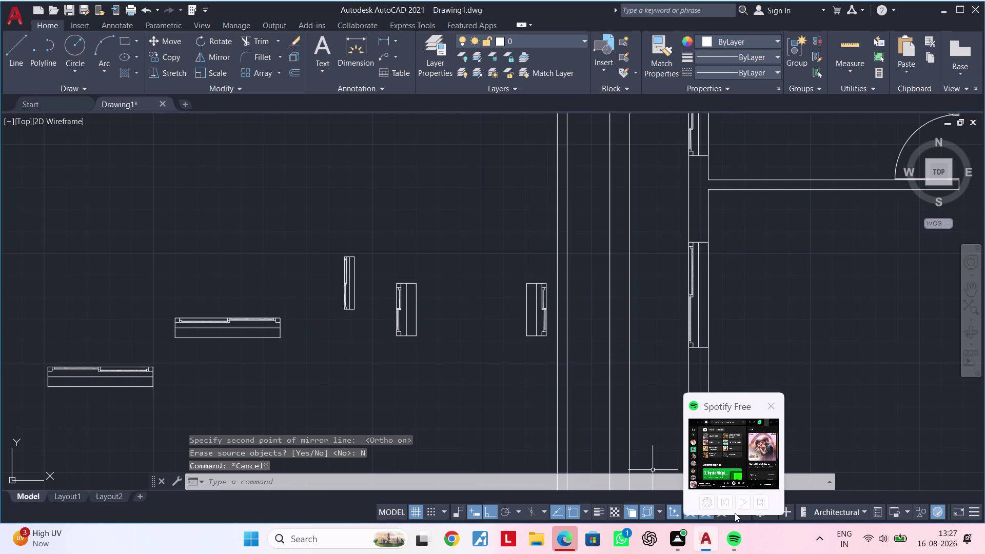
click(742, 507)
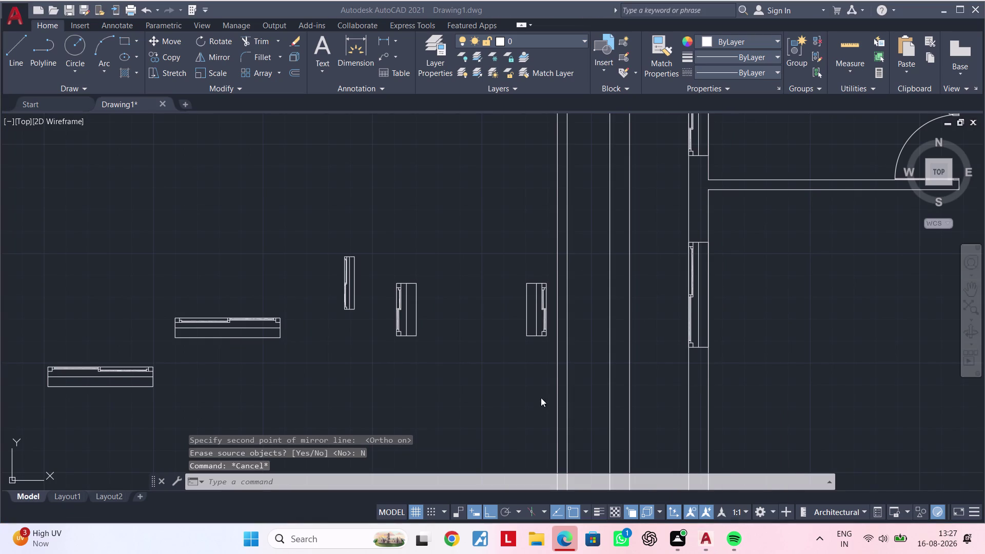
scroll(up, 3)
scroll(up, 3)
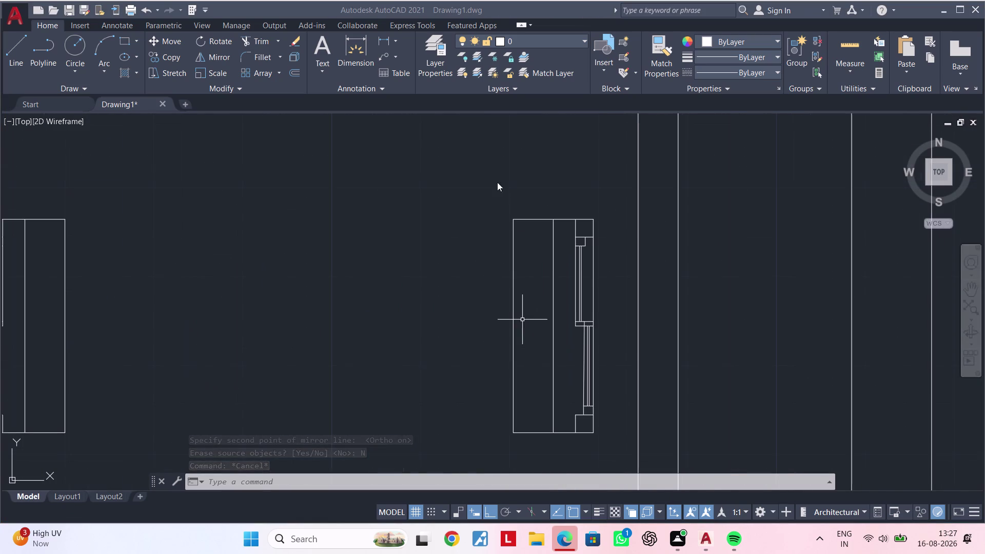
Window-select the whole mirrored window after several retries.
drag(485, 168, 494, 184)
key(Escape)
click(527, 216)
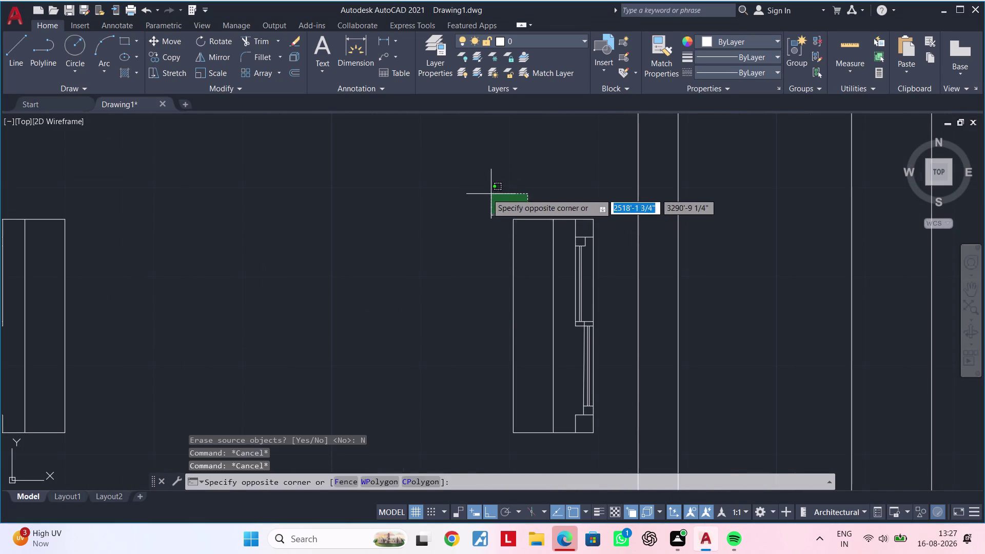
drag(483, 192, 495, 205)
key(Escape)
click(493, 189)
click(605, 457)
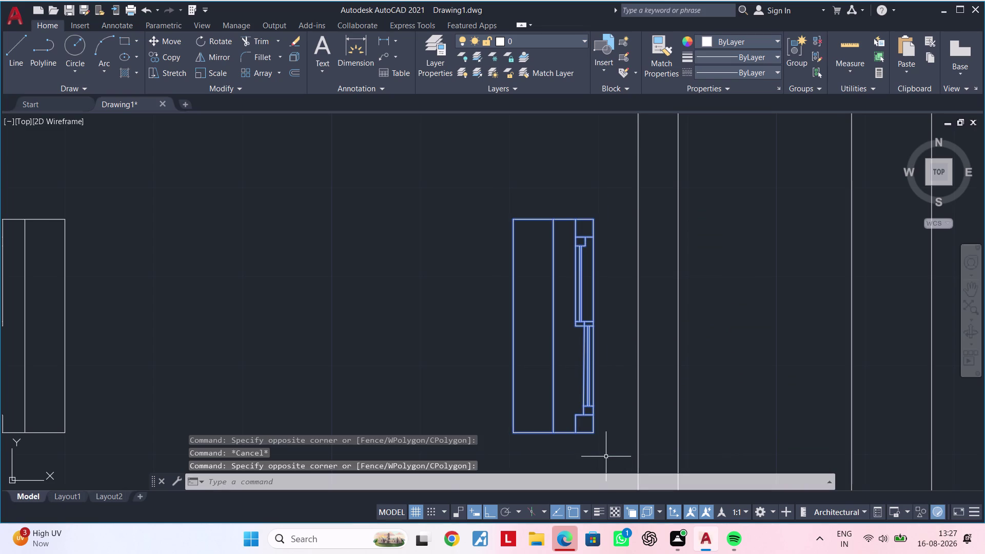
key(m)
key(Escape)
key(Escape)
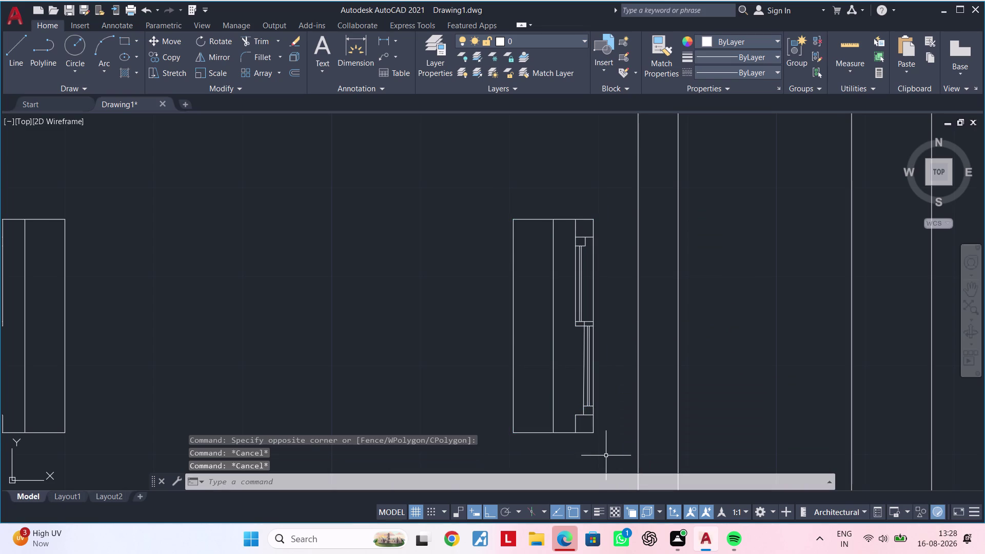
key(Escape)
click(484, 194)
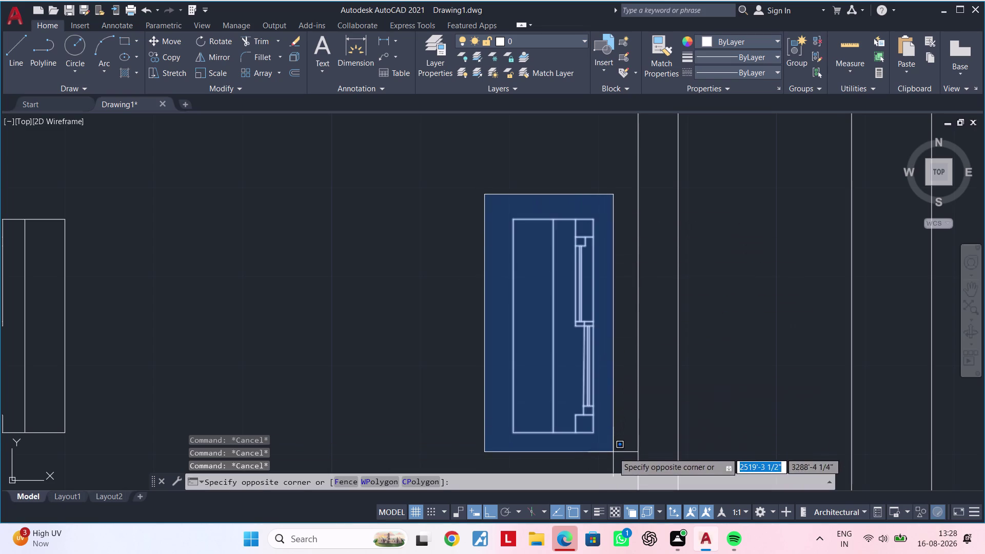
click(612, 454)
Copy the mirrored window from its corner and bring the right wall into view.
text(CO)
key(space)
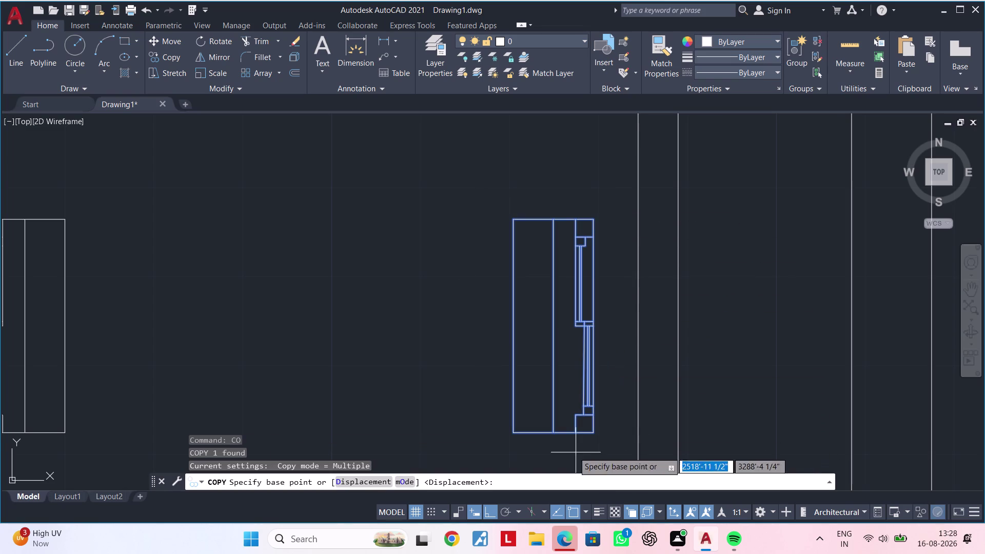
click(517, 433)
scroll(down, 3)
scroll(down, 3)
middle_drag(806, 430, 798, 429)
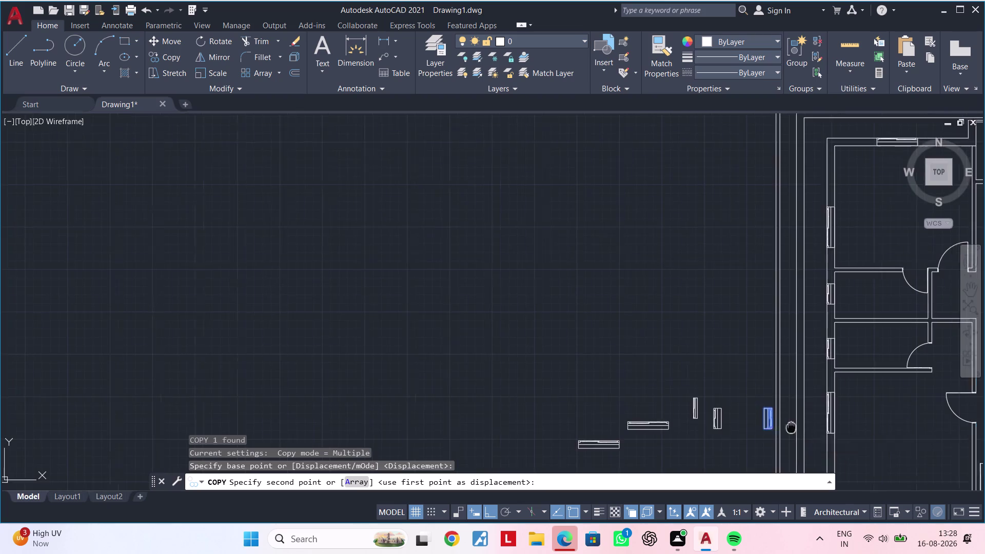
middle_drag(798, 429, 327, 330)
click(485, 514)
middle_drag(699, 383, 667, 386)
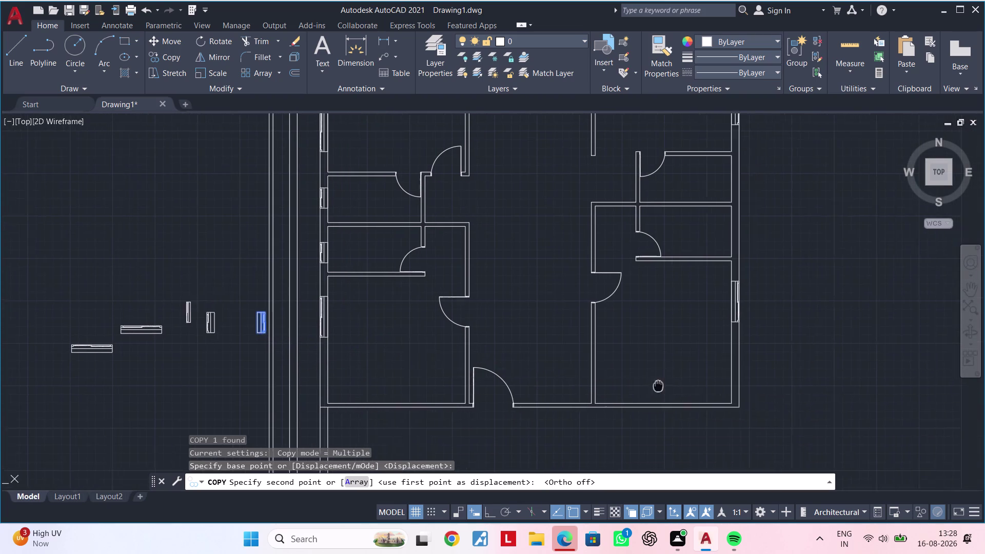
middle_drag(668, 386, 615, 386)
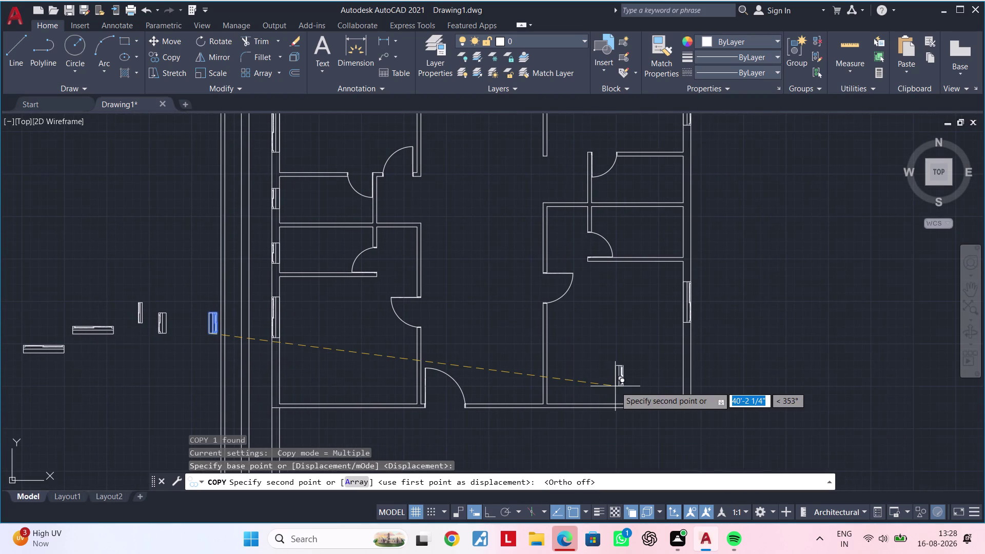
middle_drag(626, 321, 556, 379)
scroll(up, 3)
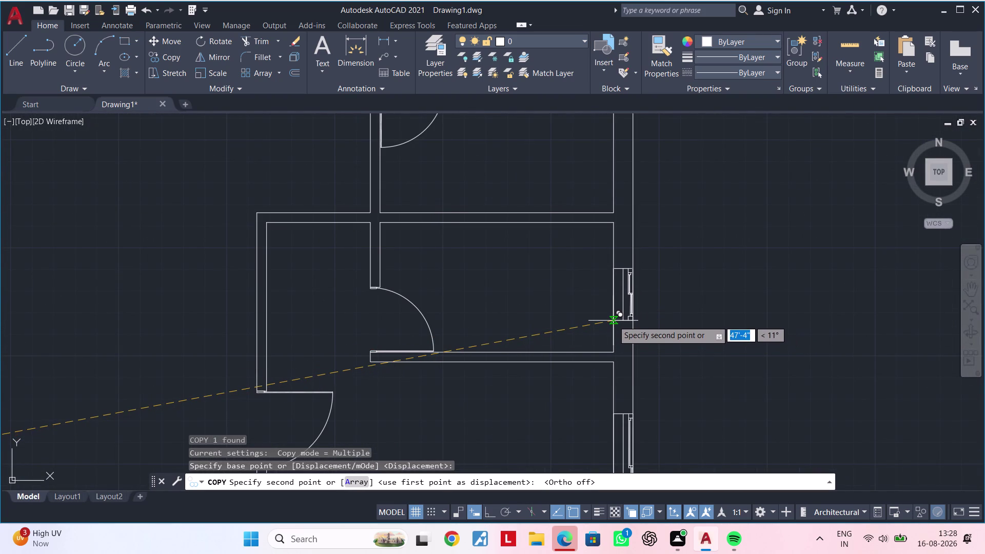
scroll(up, 3)
Place a window copy in the right exterior wall and end copying.
click(610, 323)
scroll(down, 3)
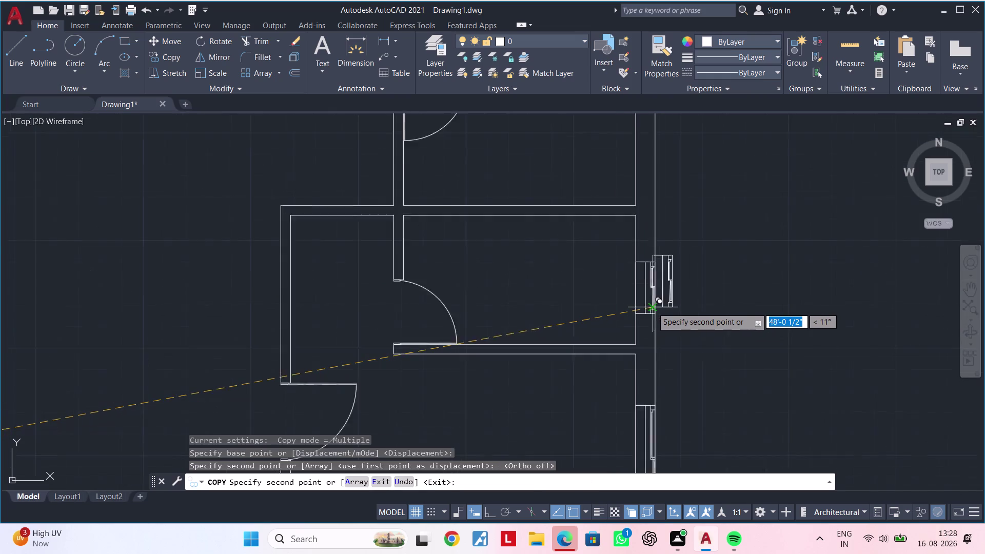
scroll(down, 3)
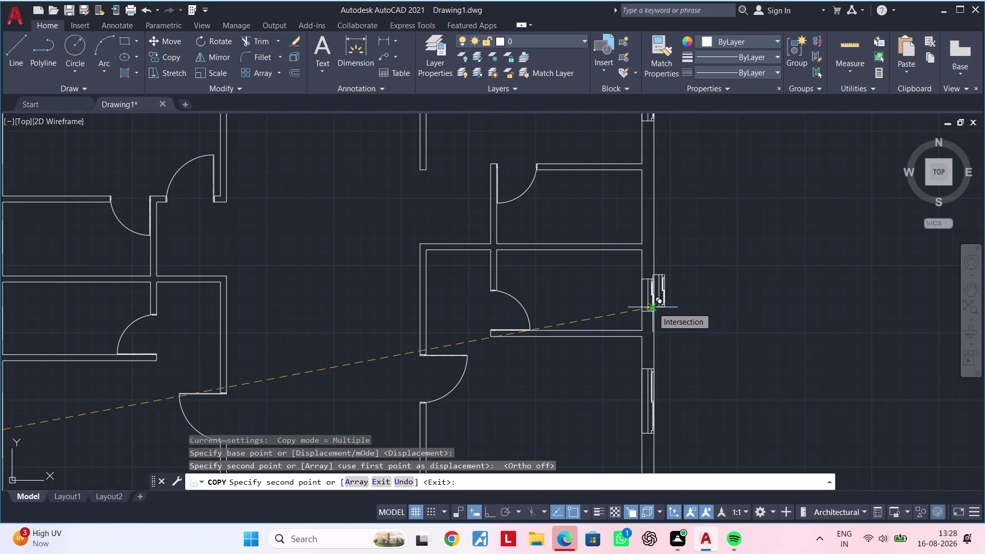
scroll(down, 3)
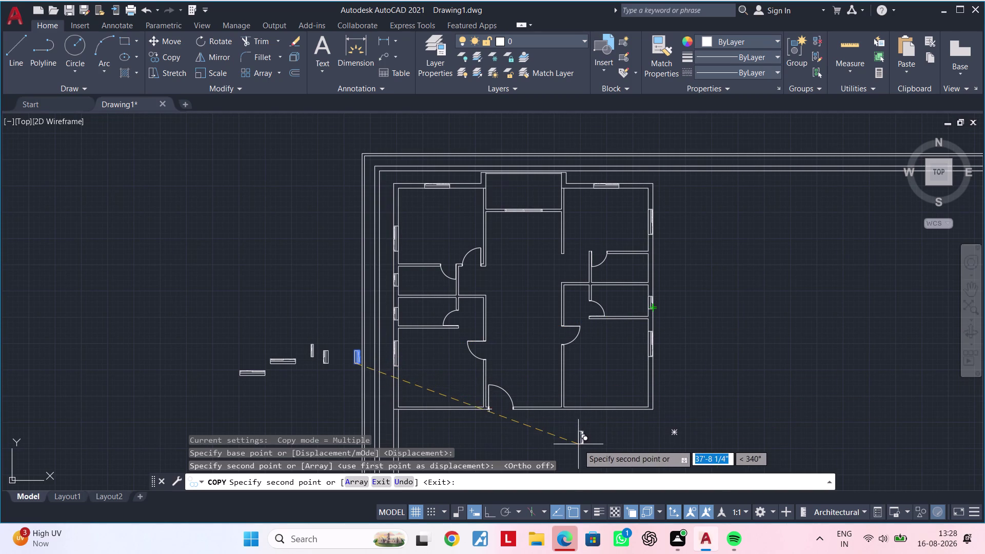
middle_drag(578, 444, 584, 315)
scroll(up, 3)
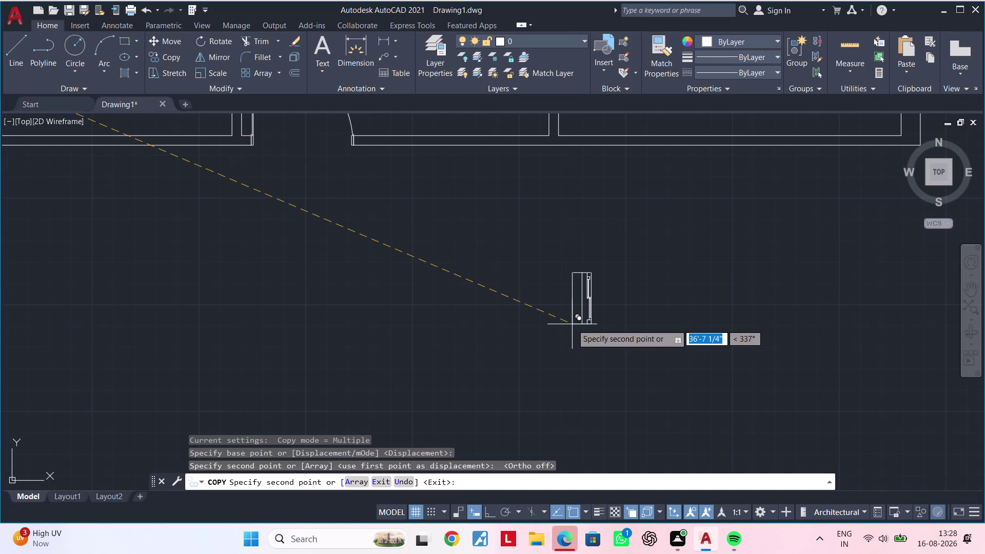
key(Escape)
key(Escape)
scroll(down, 3)
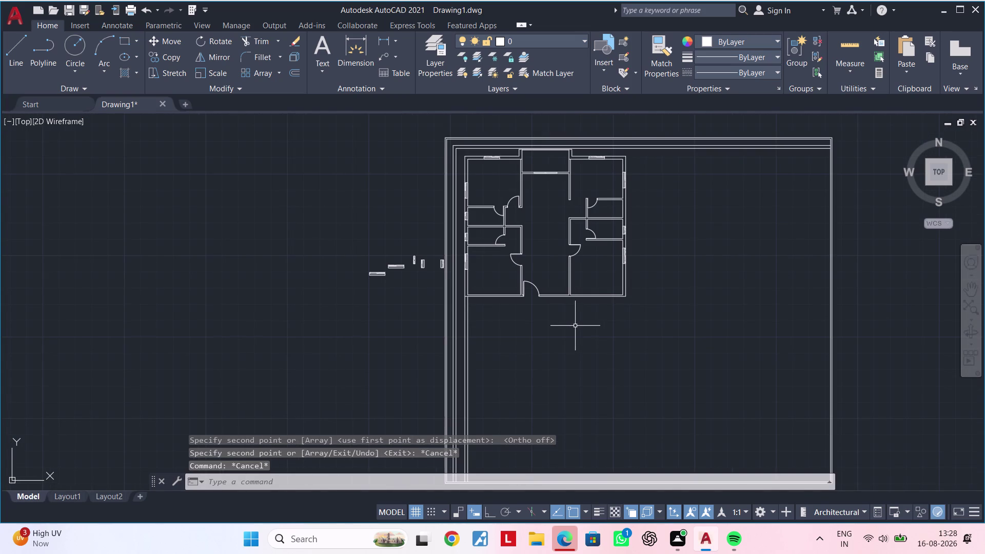
scroll(up, 3)
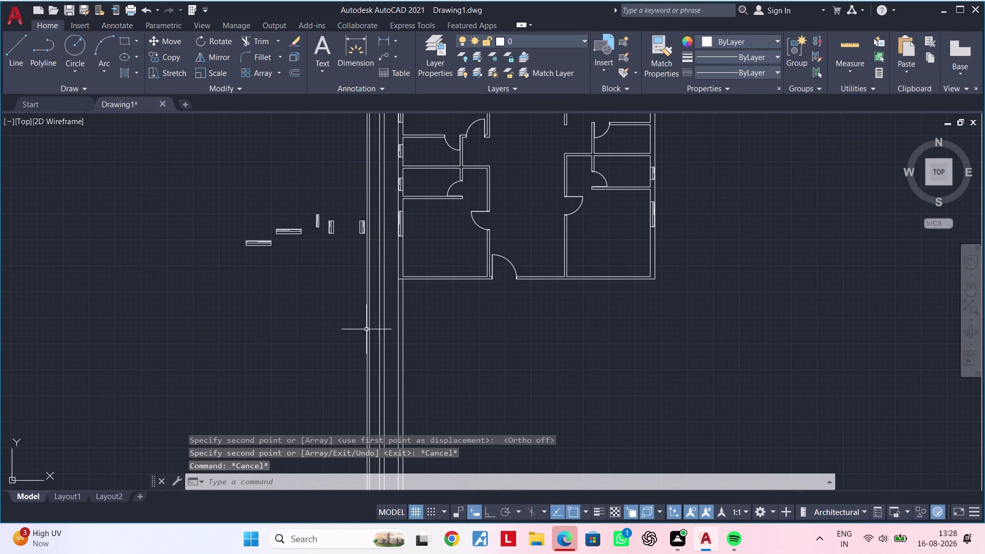
middle_drag(579, 302, 578, 305)
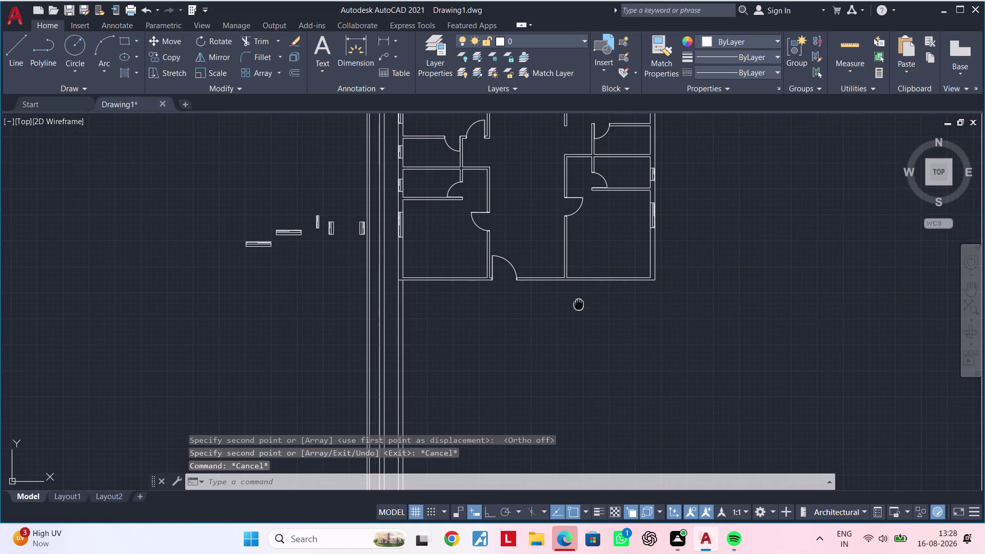
middle_drag(579, 304, 561, 384)
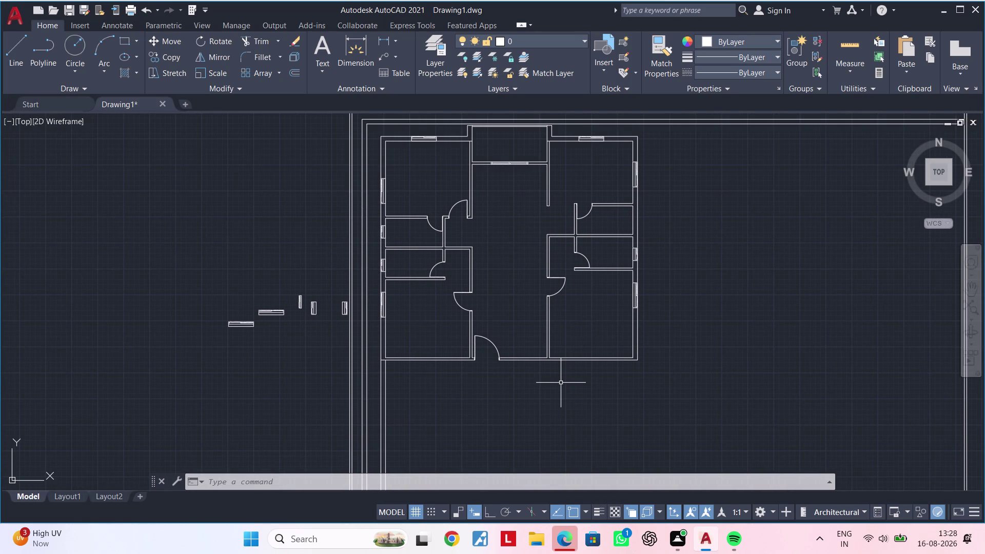
key(Escape)
key(Escape)
scroll(up, 3)
scroll(up, 3)
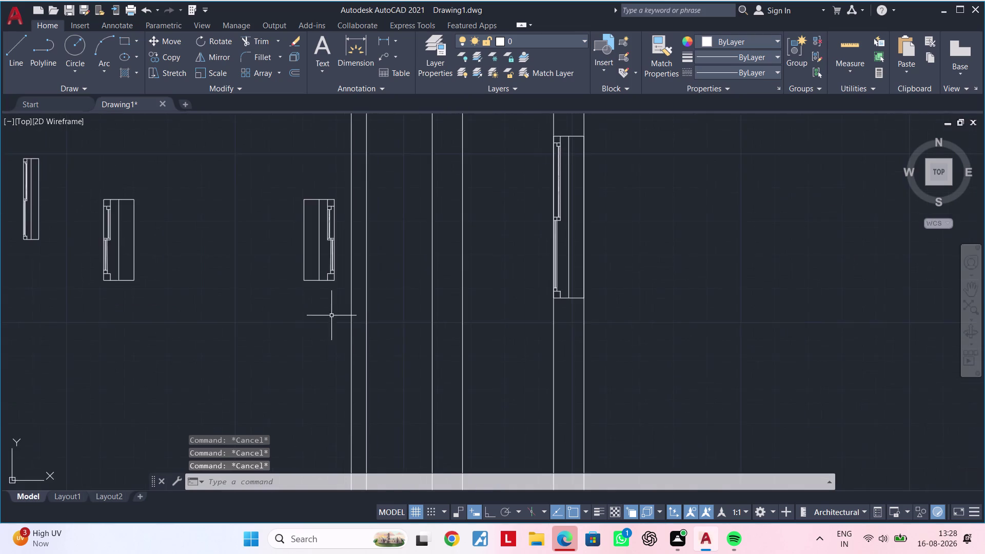
middle_drag(330, 322, 350, 396)
key(Escape)
click(354, 262)
click(306, 375)
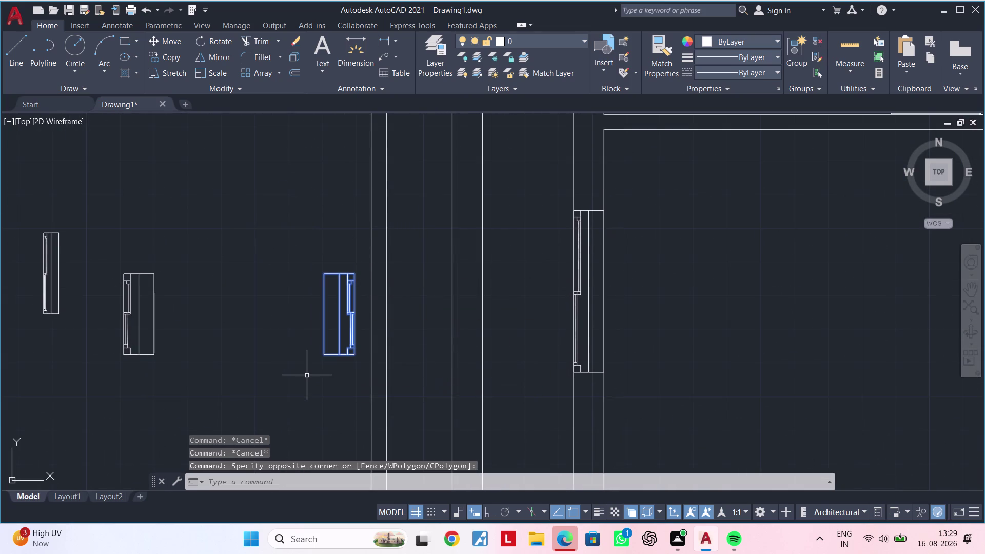
Rotate a spare vertical window block 90° to horizontal, then select it.
key(r)
text(O)
key(space)
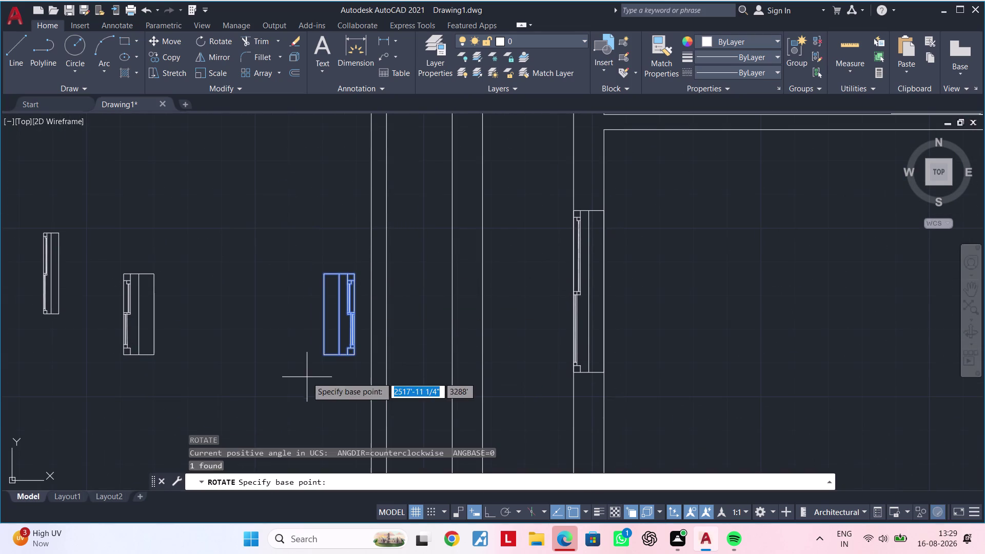
click(298, 367)
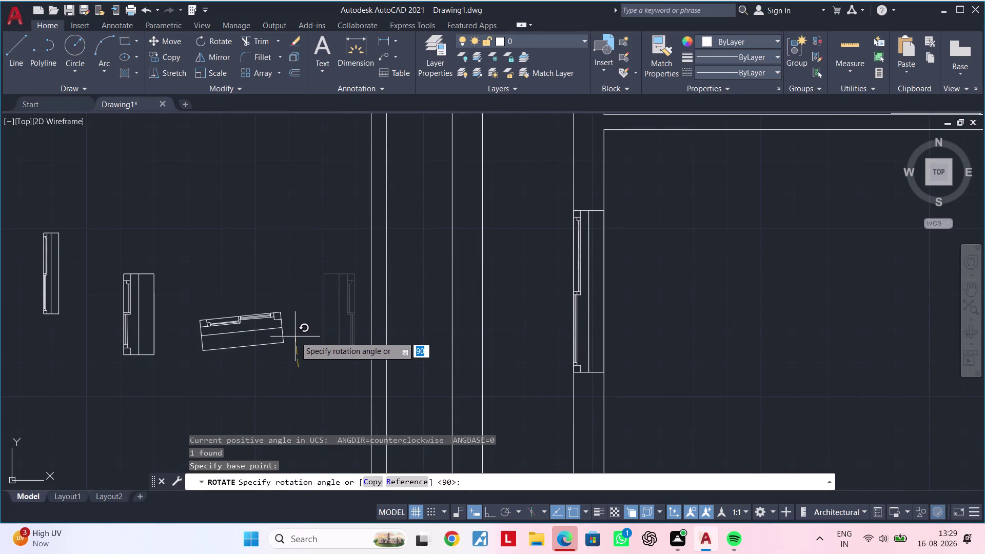
click(496, 520)
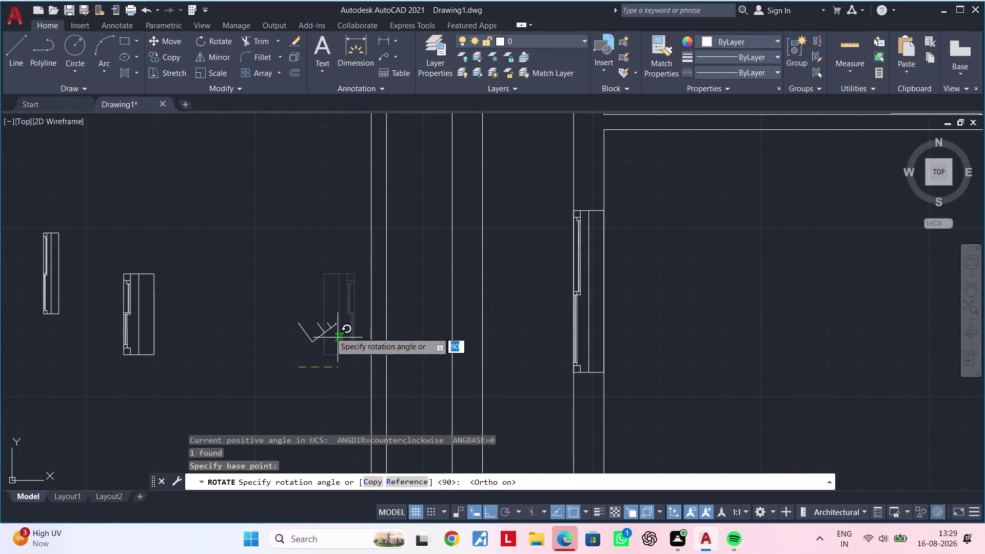
click(311, 320)
key(Escape)
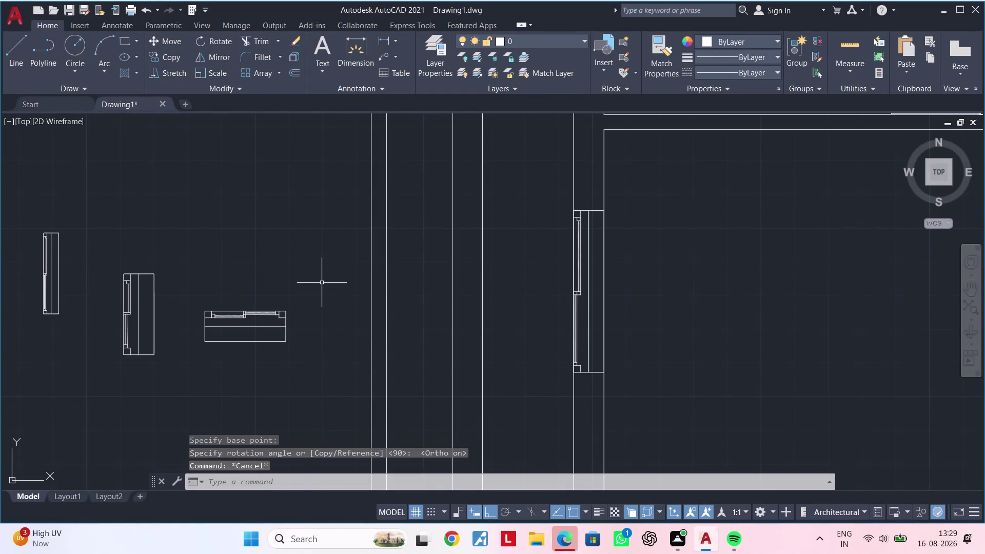
drag(321, 283, 315, 291)
click(201, 372)
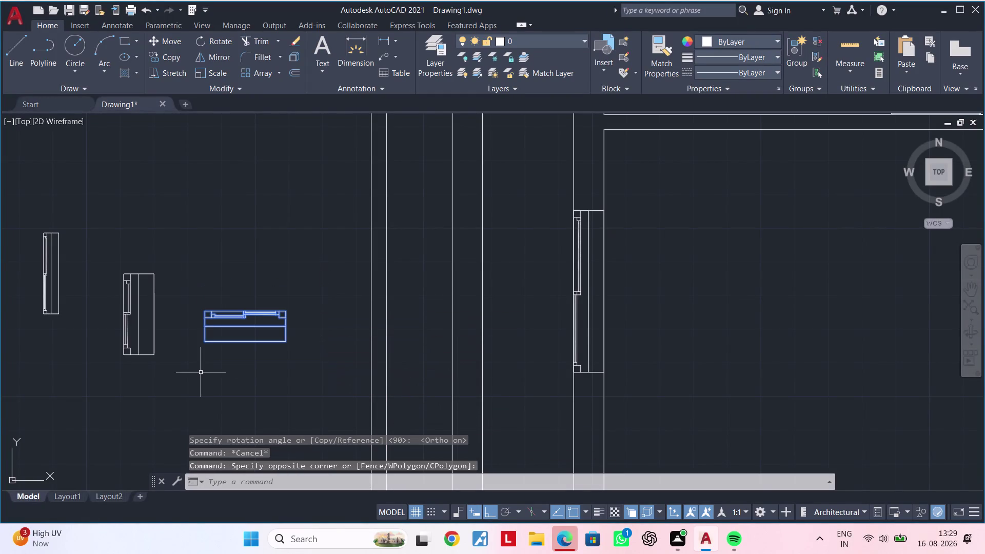
Copy the horizontal window symbol just below the bottom wall, right of the door, with Ortho off.
text(CO)
key(space)
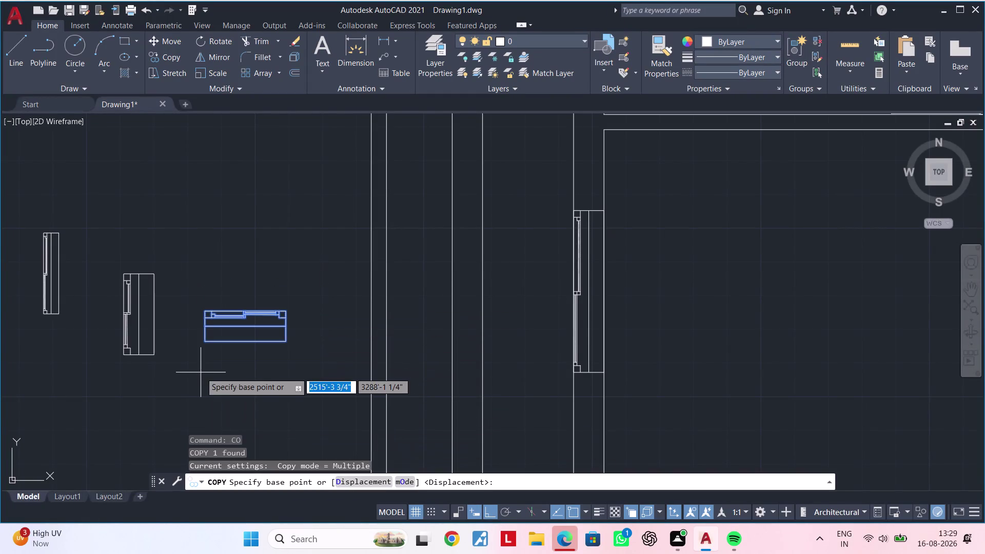
click(285, 345)
scroll(down, 3)
middle_drag(429, 412, 373, 304)
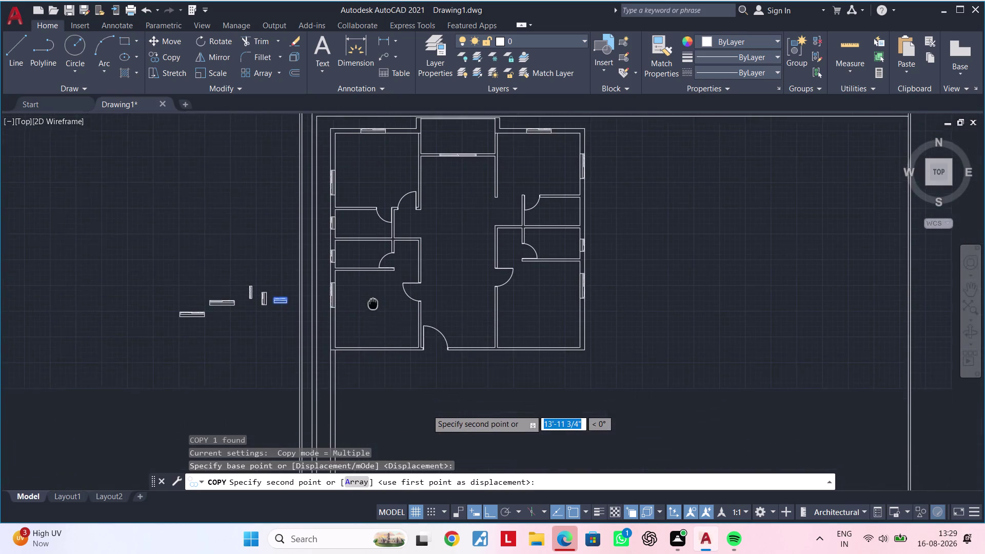
middle_drag(372, 305, 373, 303)
scroll(up, 3)
scroll(up, 3)
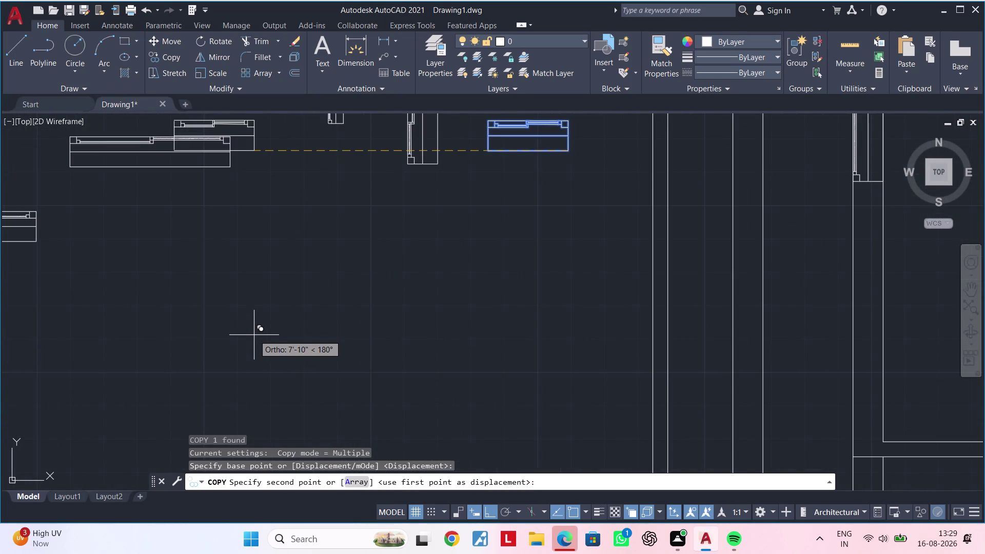
scroll(down, 3)
scroll(up, 3)
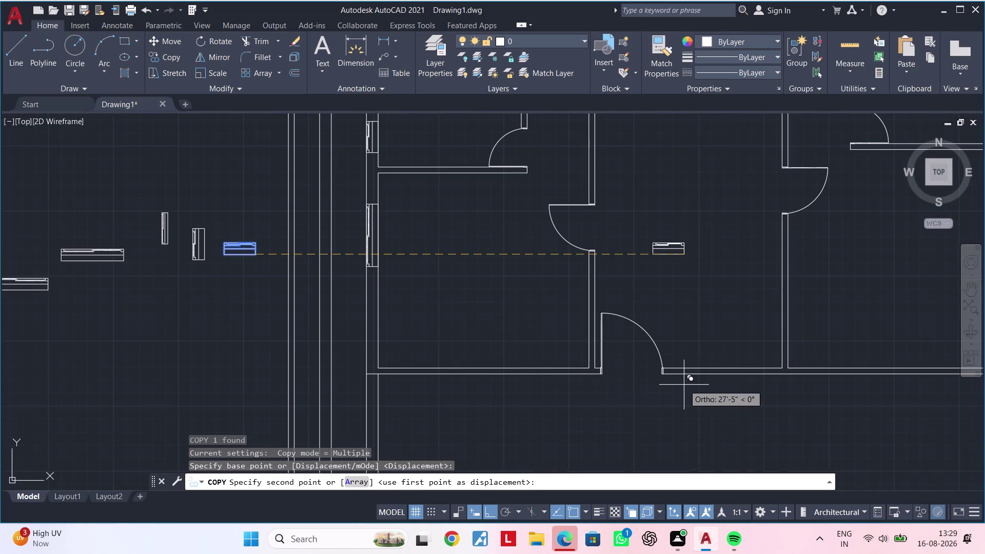
middle_drag(684, 385, 449, 389)
click(486, 509)
scroll(up, 3)
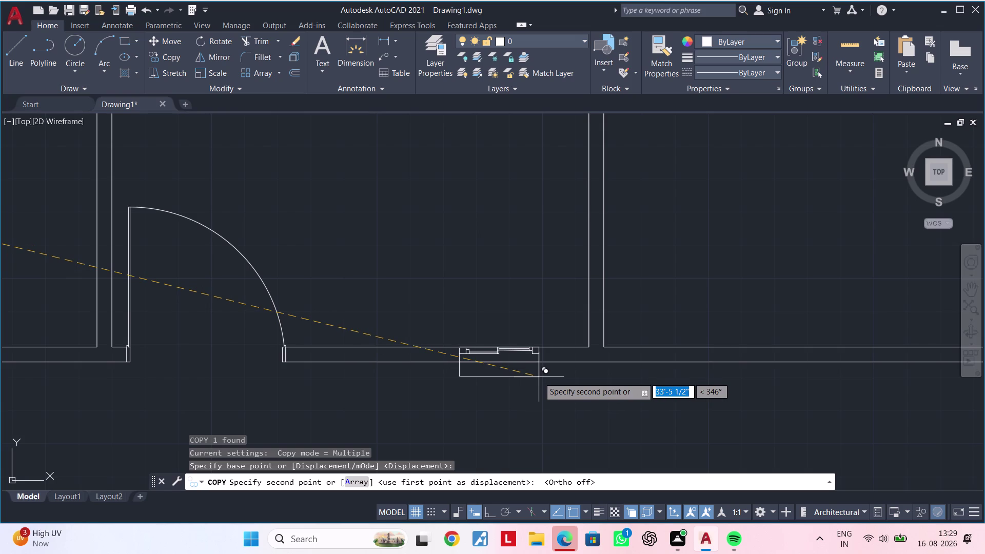
scroll(down, 3)
scroll(up, 3)
scroll(up, 3)
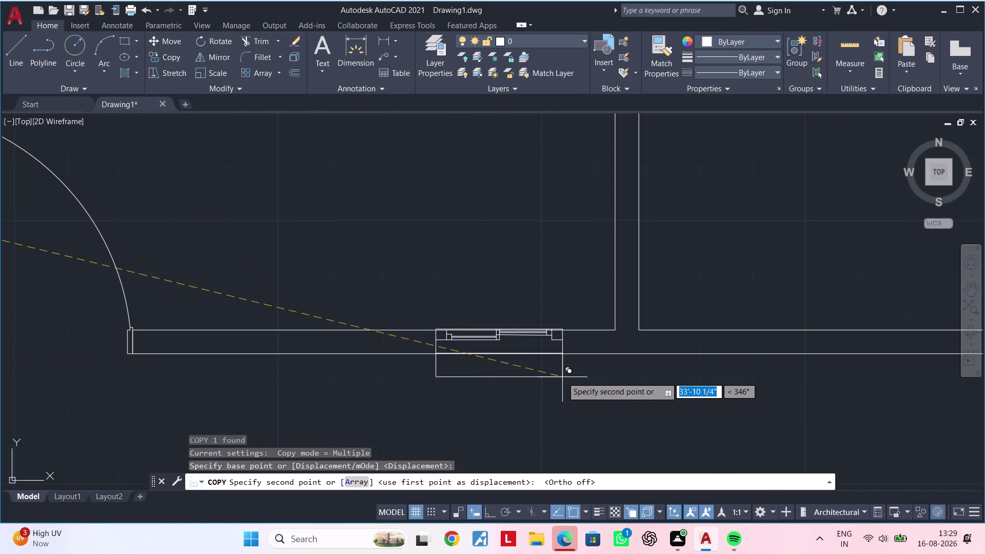
click(563, 421)
key(Escape)
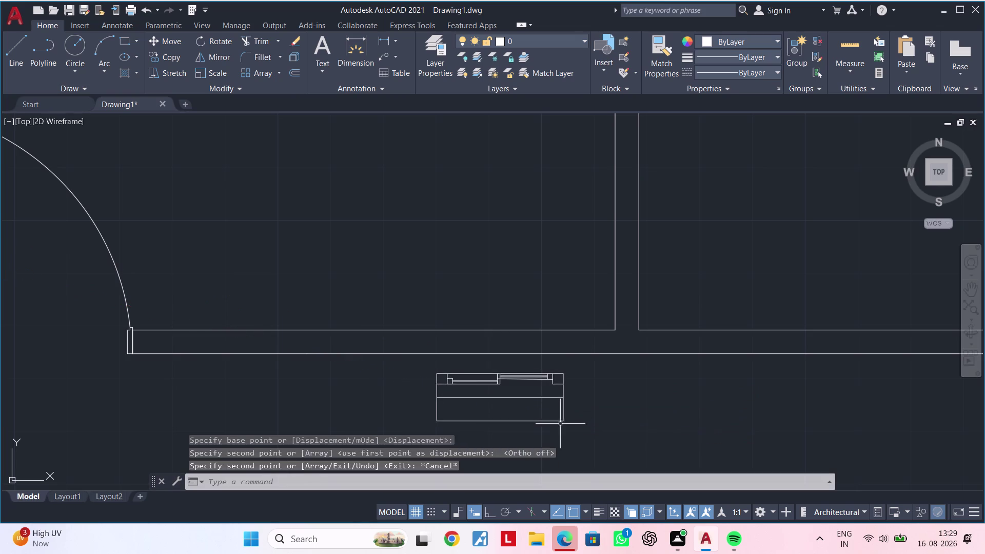
Select the copied window to check it, then pan along the bottom wall.
middle_drag(560, 423, 559, 398)
key(Escape)
key(Escape)
key(Escape)
key(Escape)
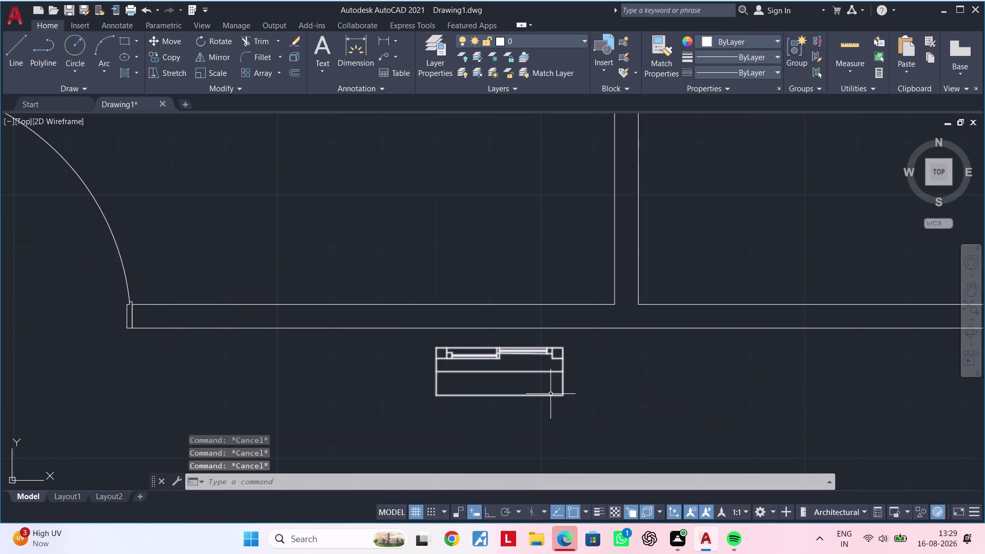
click(550, 394)
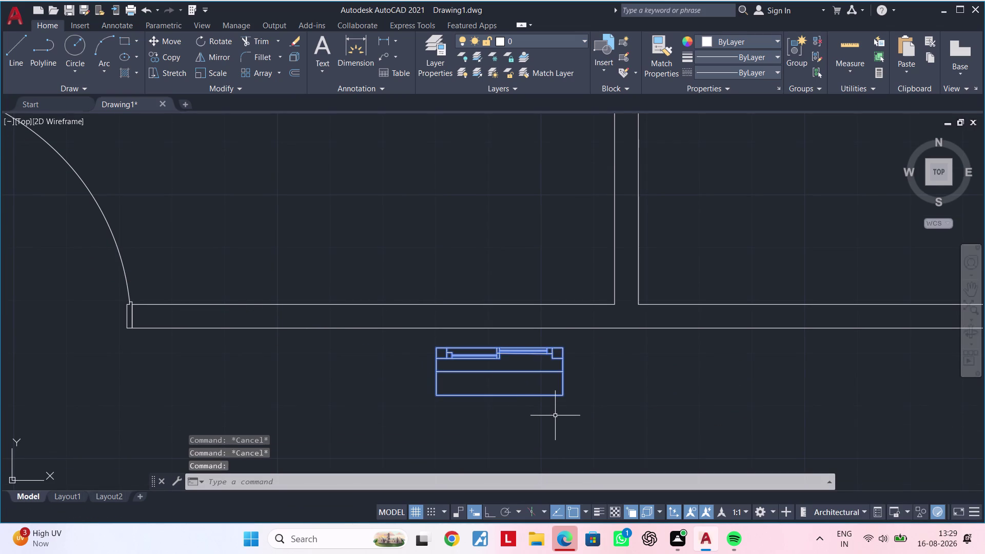
key(Escape)
key(Escape)
scroll(down, 3)
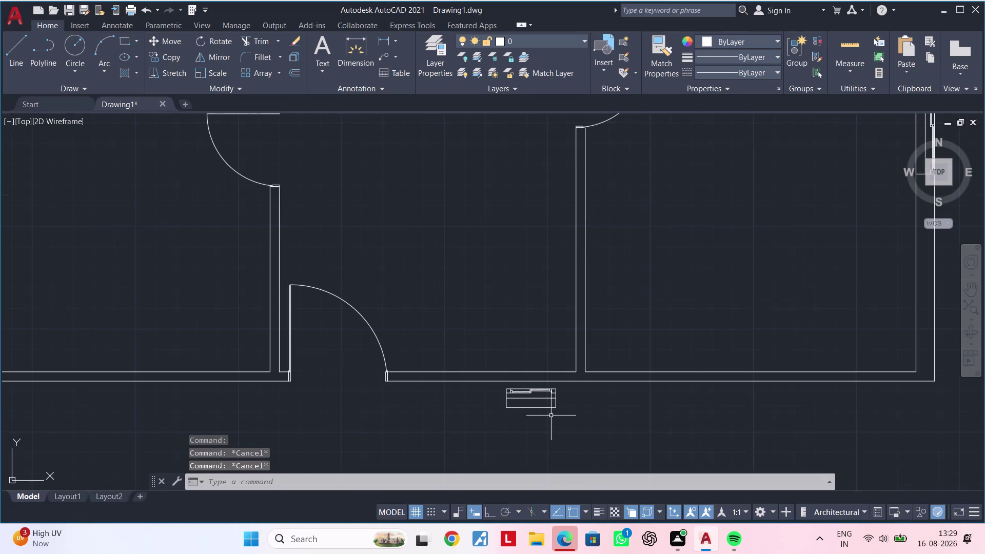
scroll(down, 3)
middle_drag(525, 419, 642, 406)
scroll(up, 3)
scroll(up, 3)
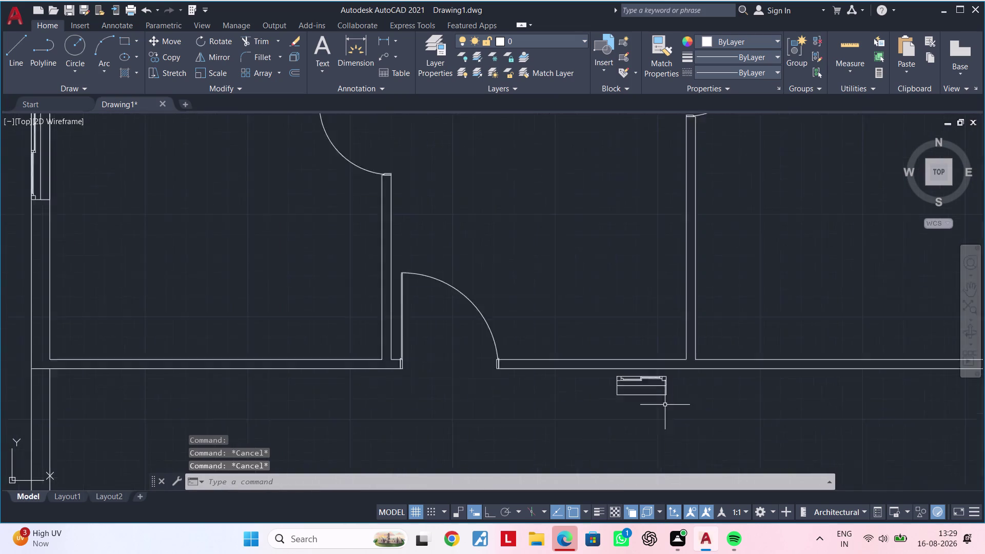
scroll(up, 3)
middle_drag(647, 410, 602, 441)
scroll(up, 3)
Pan between the original window symbol and the copy, then begin a selection box around the copy.
click(669, 324)
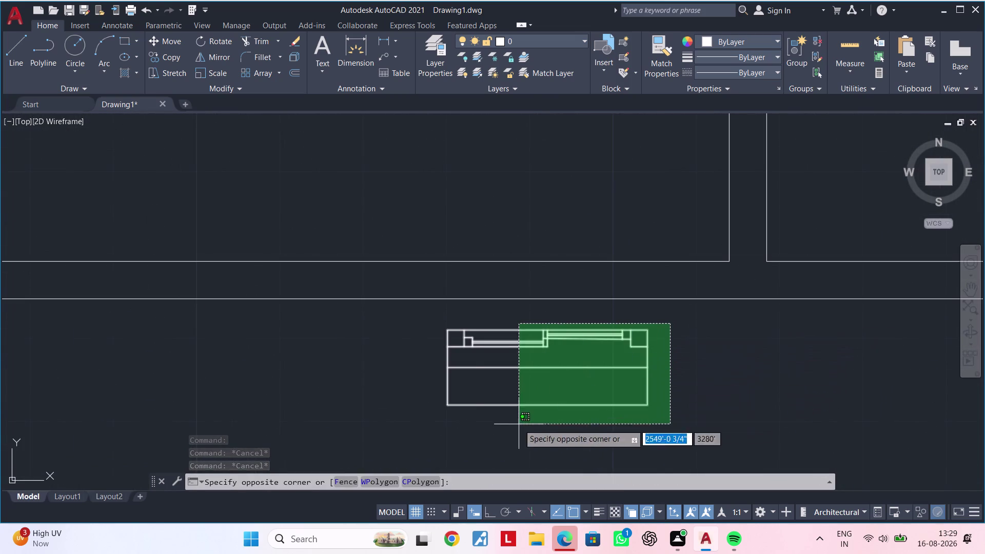
key(Escape)
scroll(down, 3)
middle_drag(343, 408, 763, 411)
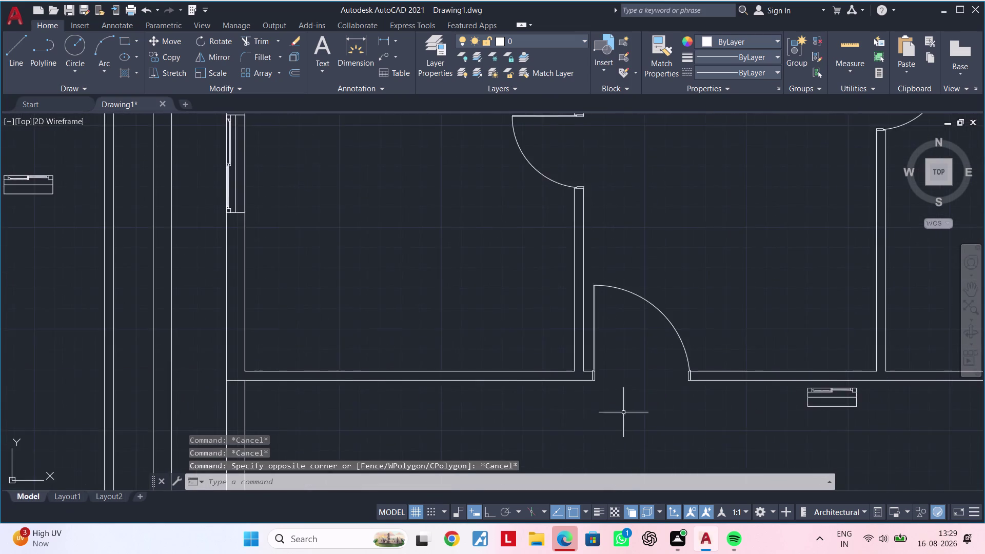
scroll(down, 3)
middle_drag(422, 407, 587, 408)
scroll(up, 3)
middle_drag(315, 296, 325, 347)
drag(402, 248, 401, 255)
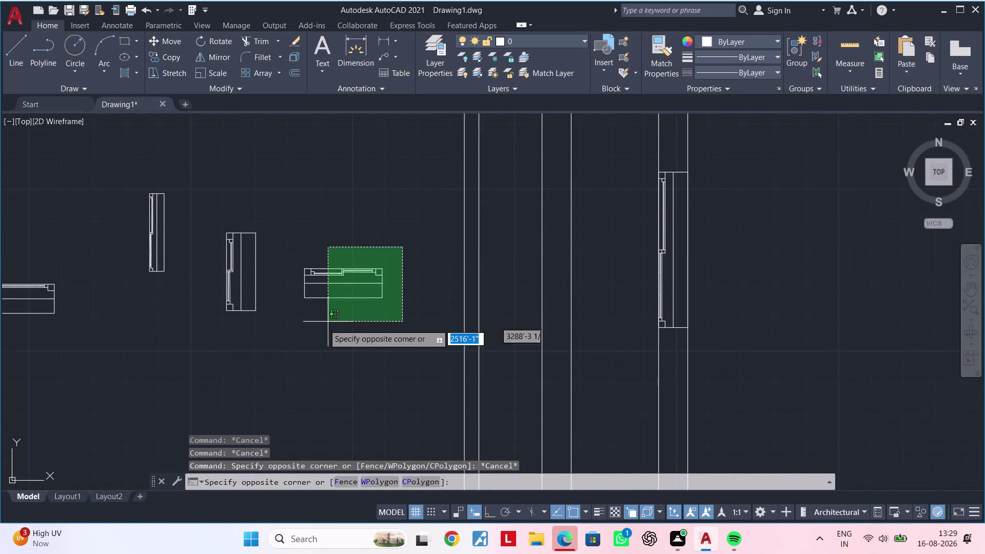
click(293, 339)
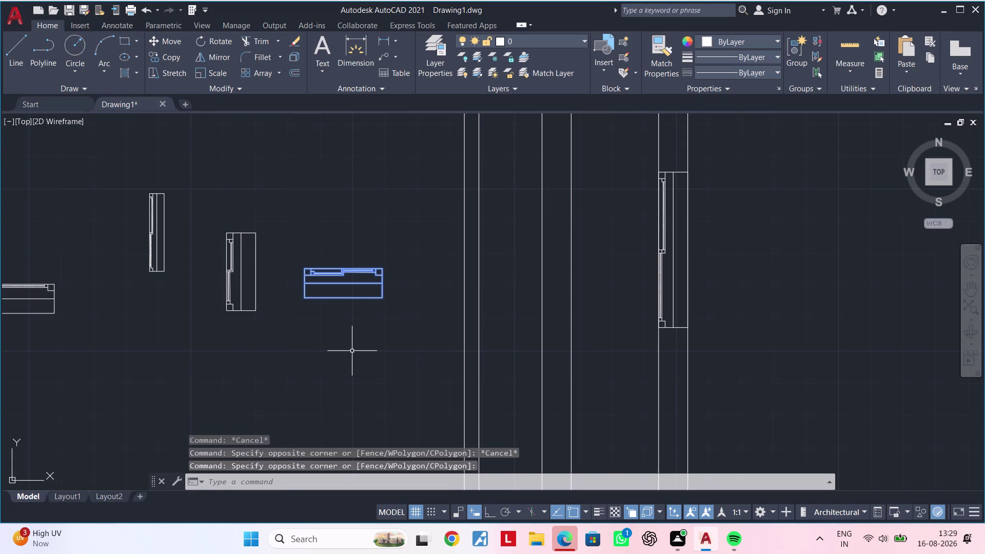
key(Escape)
scroll(down, 3)
middle_drag(593, 376, 496, 315)
scroll(up, 3)
middle_drag(510, 352, 479, 428)
scroll(up, 3)
click(645, 297)
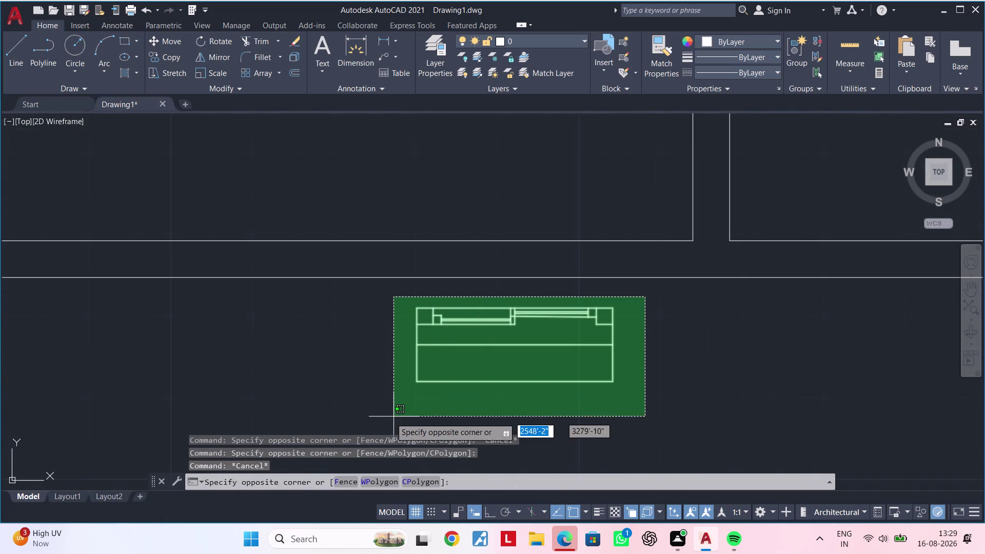
Select the copied window and explode it into separate lines.
click(375, 404)
text(X)
key(space)
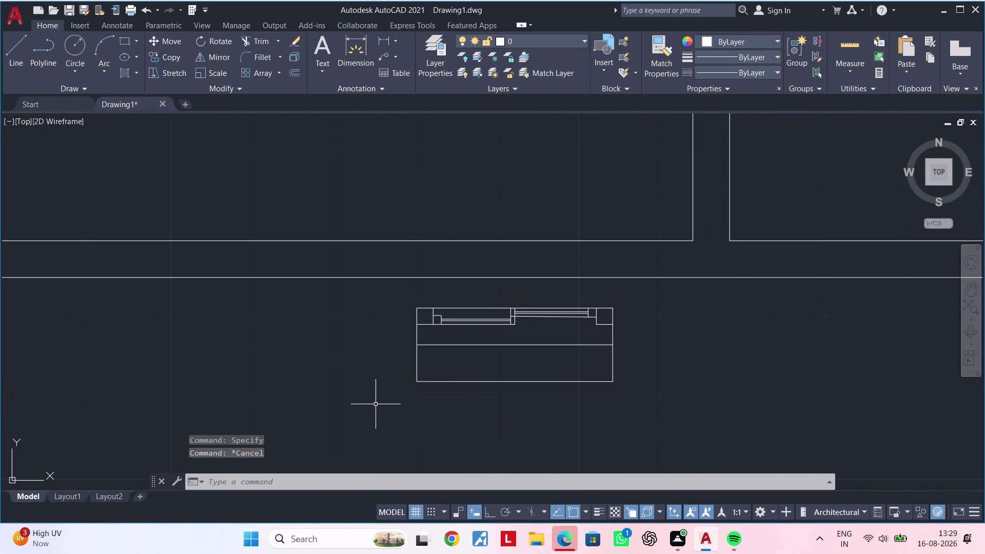
Trim away the lower rectangle's bottom edge and both sides, then select the slimmed window.
key(t)
key(r)
key(space)
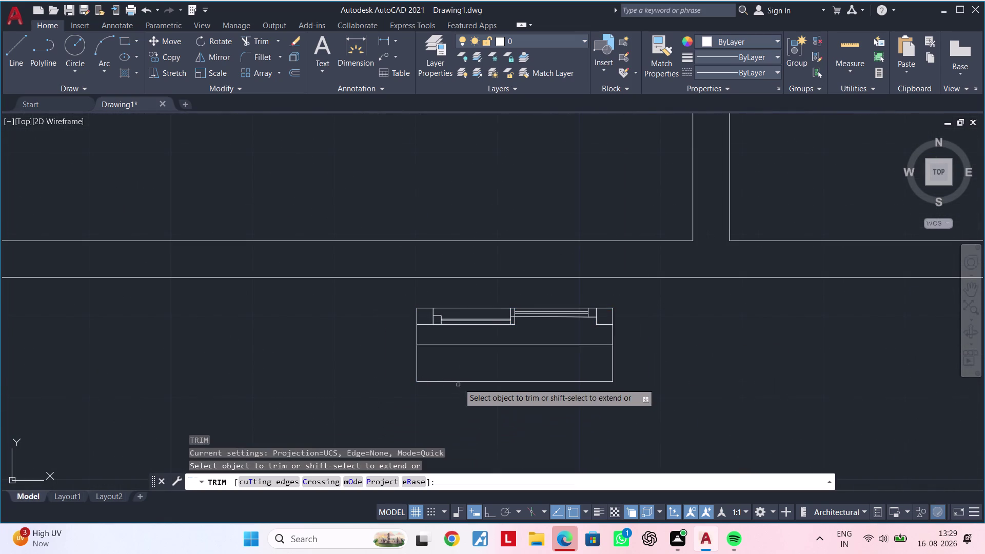
click(460, 381)
click(417, 367)
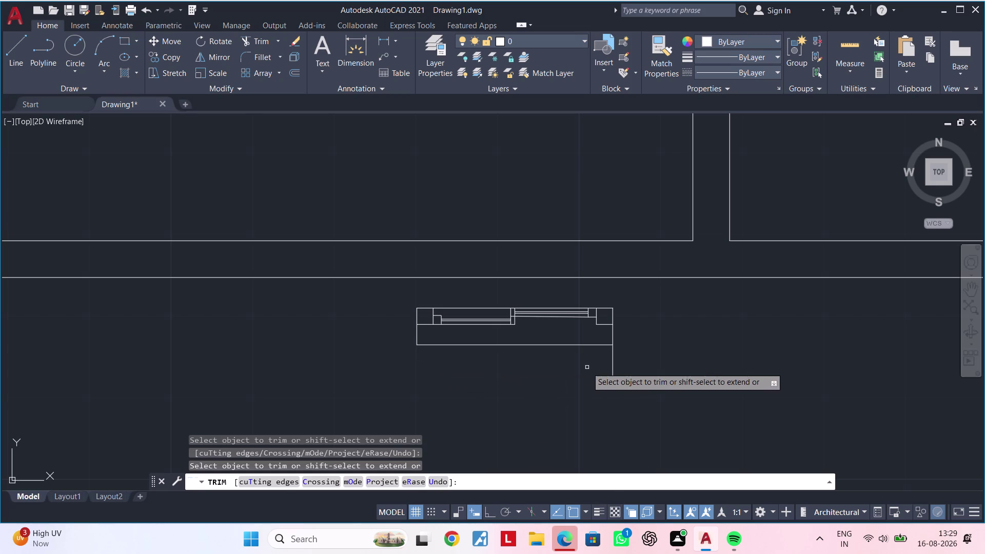
click(614, 362)
key(Escape)
key(Escape)
click(629, 295)
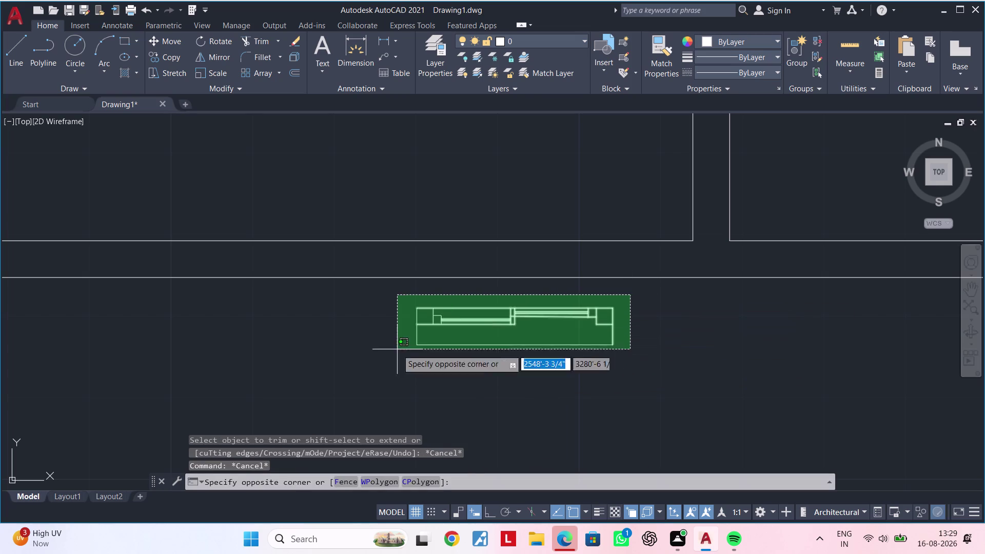
click(339, 360)
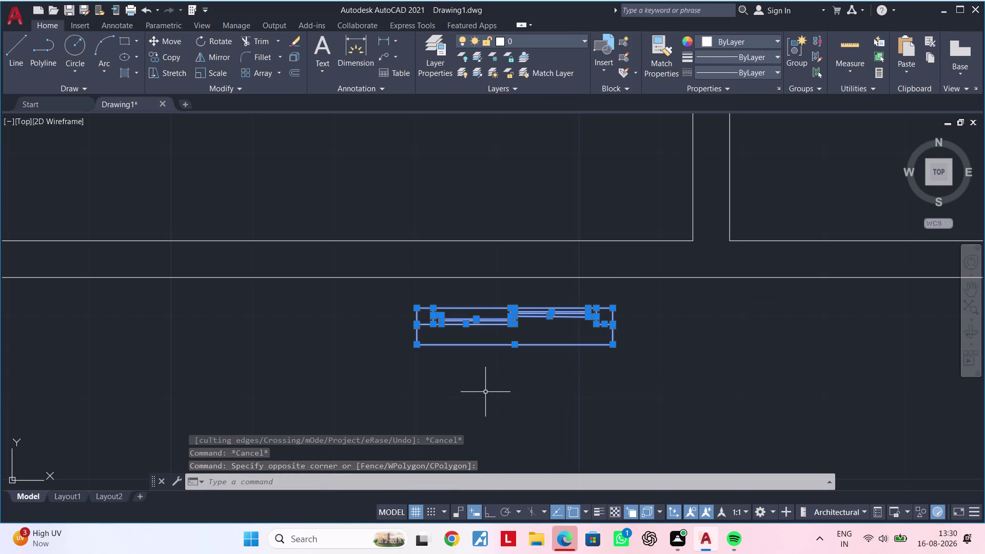
Define the selected trimmed window as a block named V1.
text(B)
key(space)
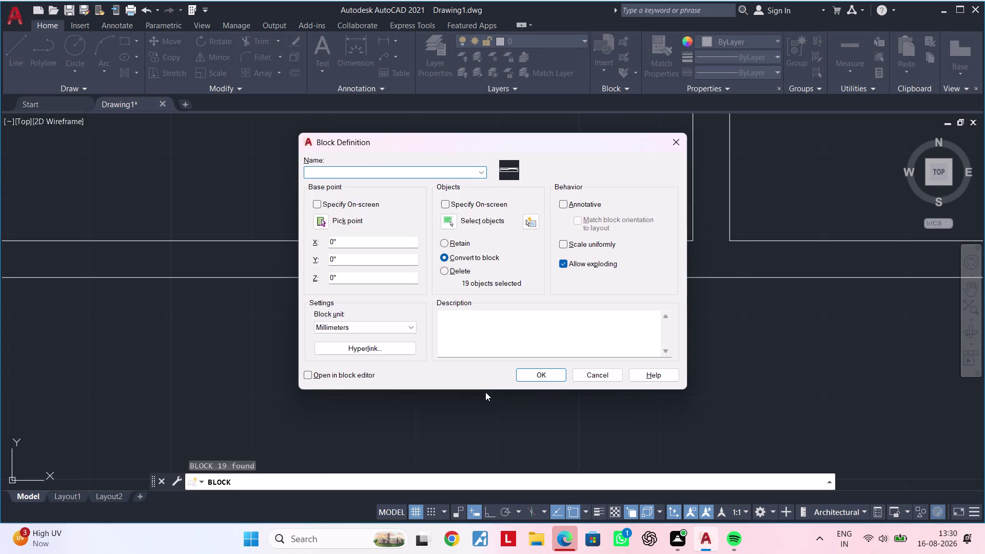
text(V1)
click(551, 375)
key(Escape)
key(Escape)
key(Escape)
key(Escape)
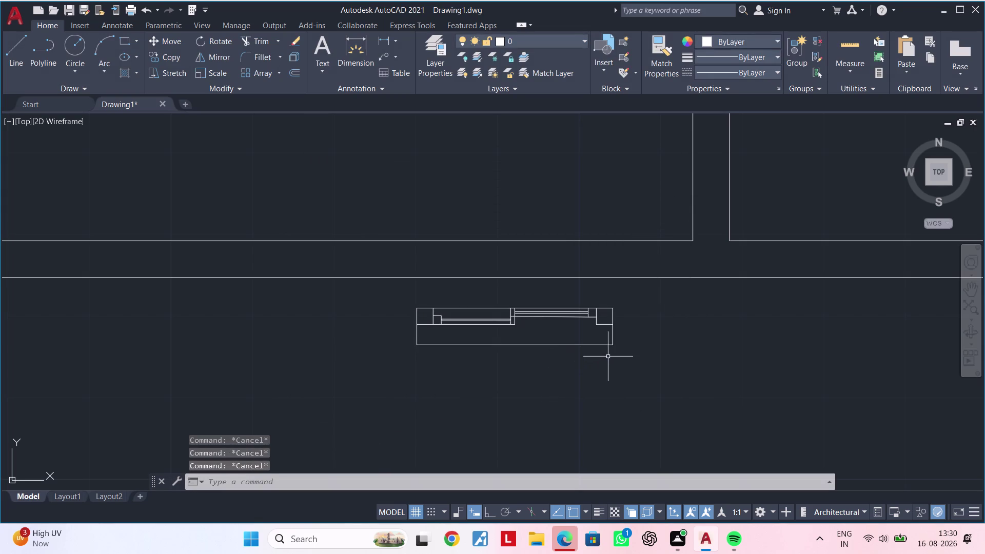
key(Escape)
Move block V1 into the bottom wall beside the door.
click(642, 286)
click(402, 385)
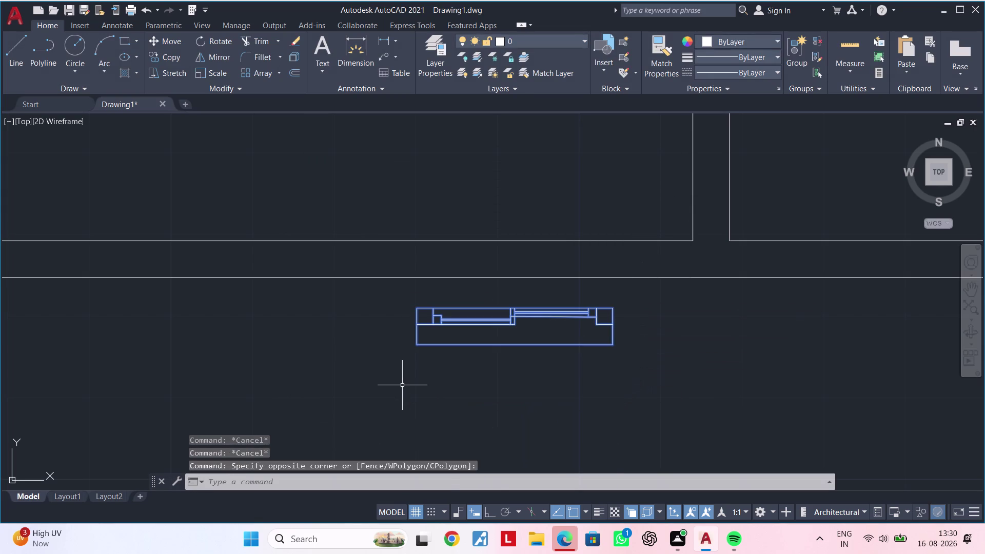
text(M)
key(space)
click(609, 348)
scroll(down, 3)
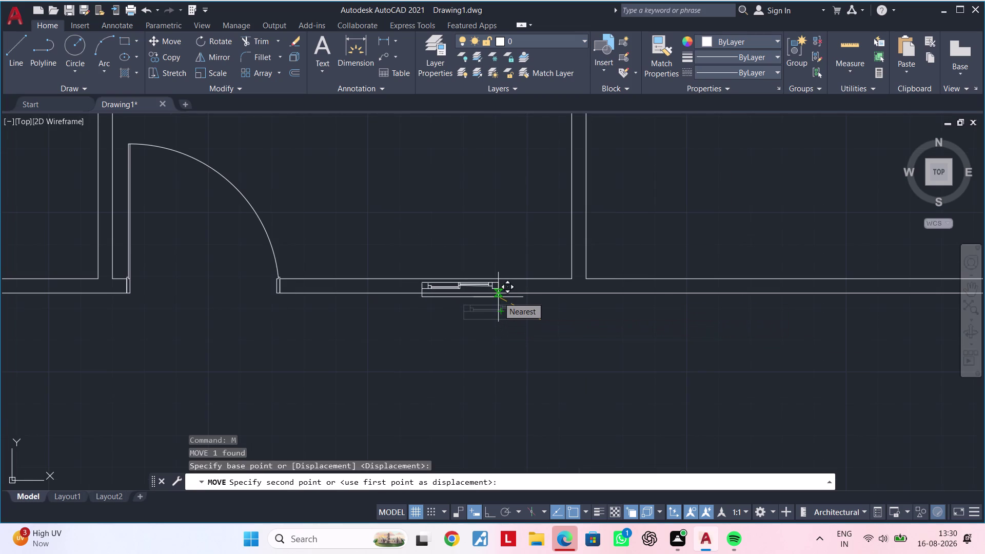
scroll(up, 3)
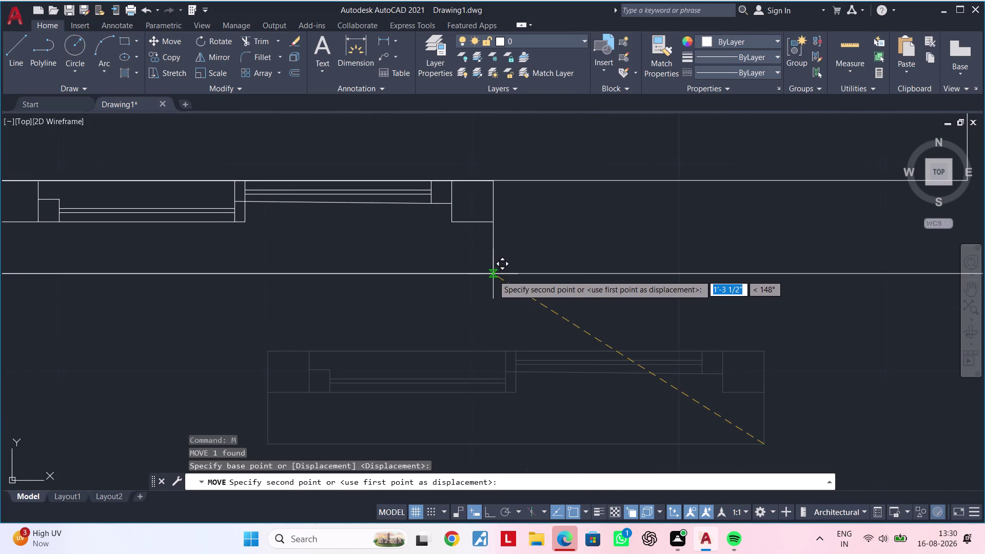
click(493, 276)
scroll(up, 3)
scroll(up, 3)
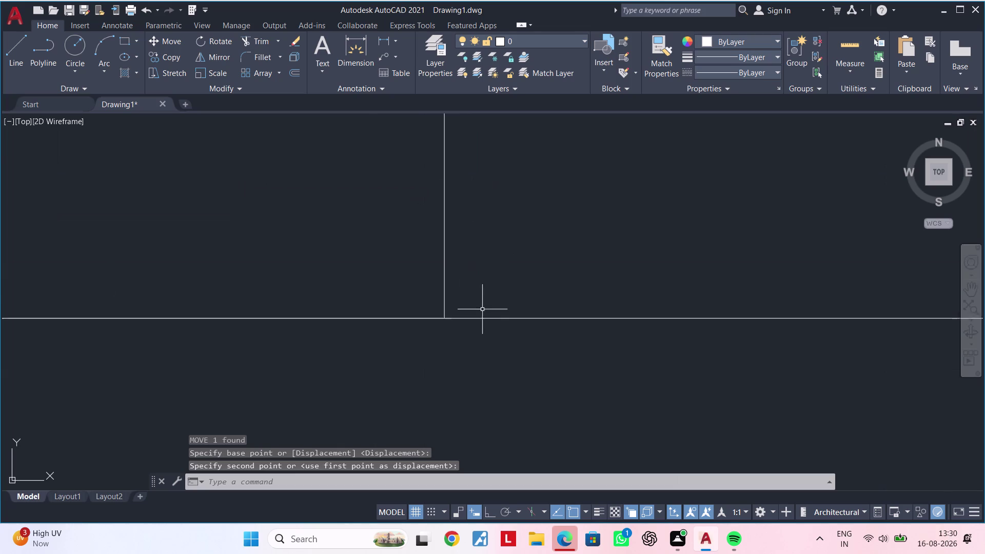
scroll(up, 3)
scroll(up, 3)
scroll(down, 3)
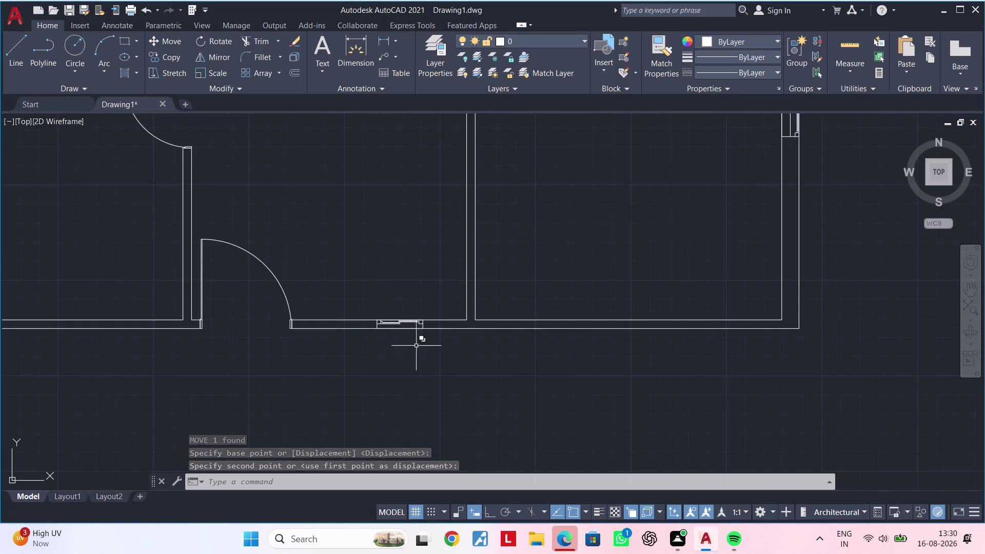
middle_drag(401, 356, 510, 344)
scroll(down, 3)
middle_drag(420, 366, 566, 368)
key(Escape)
key(Escape)
middle_drag(435, 326, 350, 365)
key(Escape)
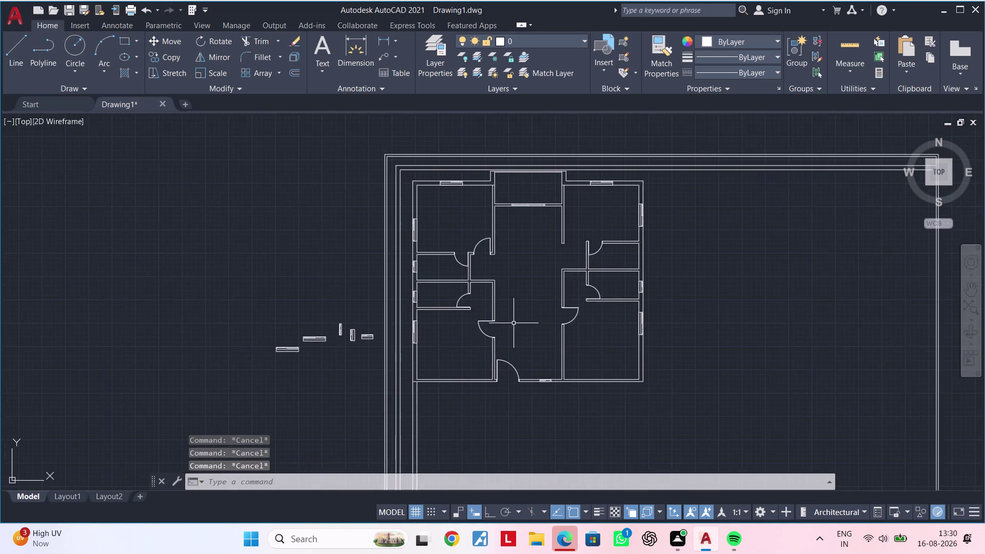
scroll(up, 3)
middle_drag(516, 328, 501, 229)
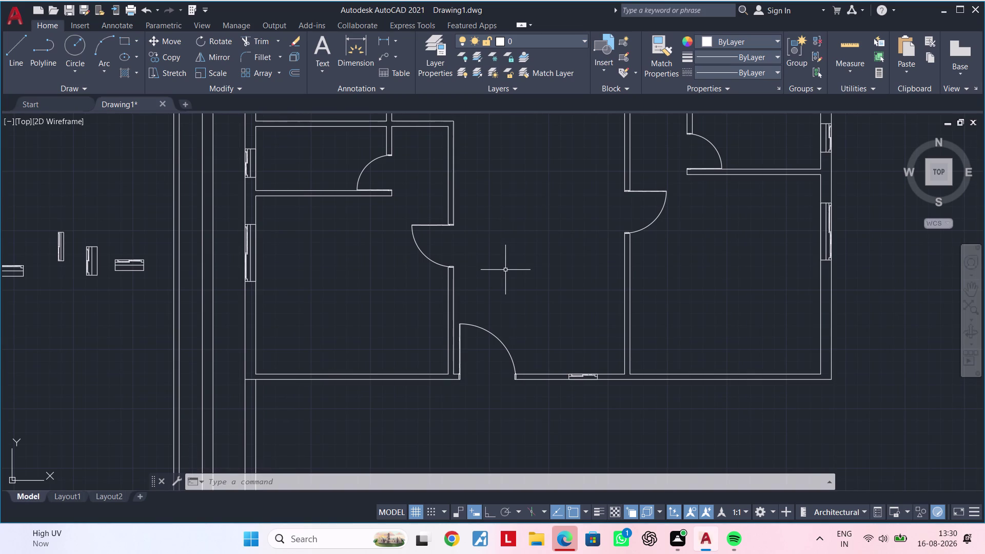
key(Escape)
key(Escape)
key(Escape)
key(Escape)
key(Escape)
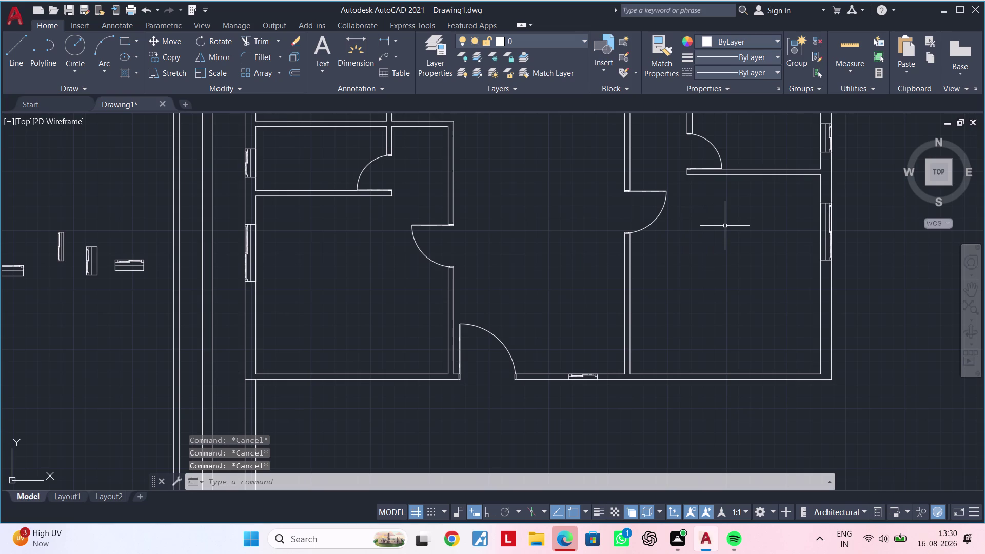
scroll(up, 3)
middle_drag(826, 205, 754, 317)
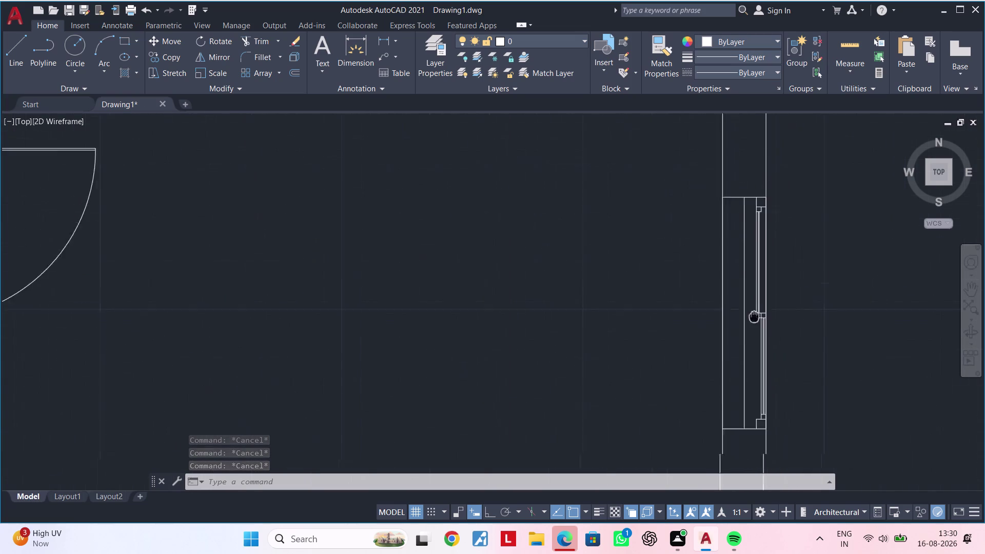
middle_drag(754, 317, 748, 341)
scroll(down, 3)
middle_drag(751, 298, 693, 318)
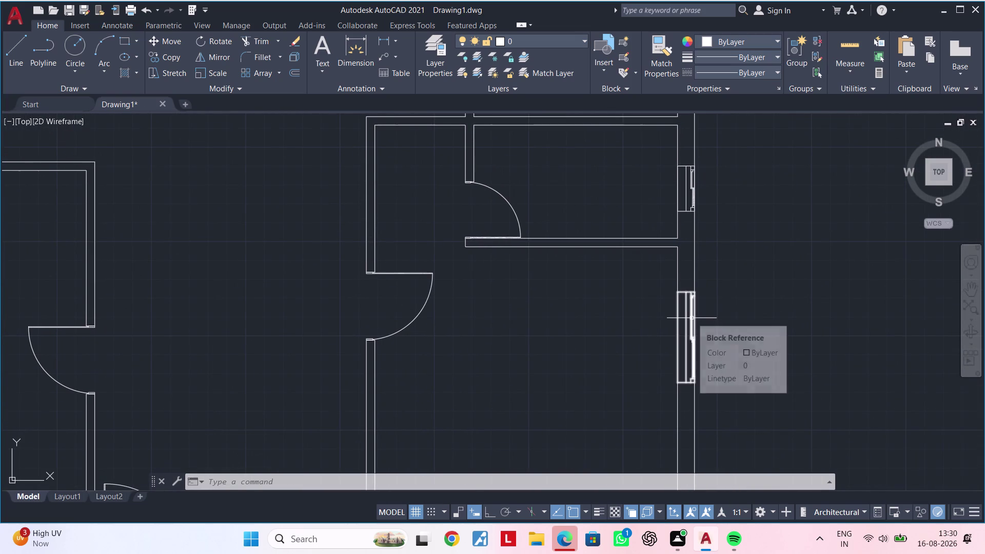
key(Escape)
key(Escape)
key(Escape)
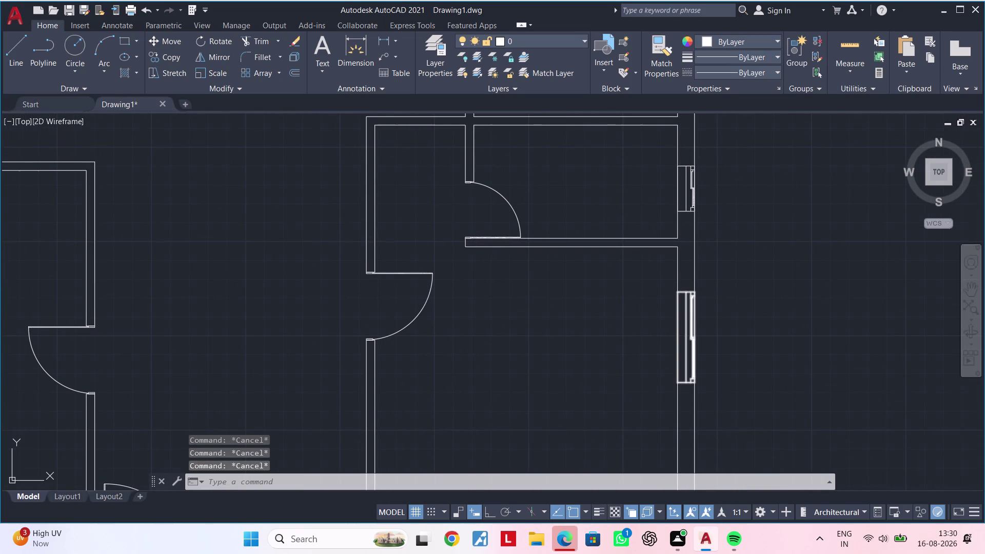
scroll(up, 3)
middle_drag(725, 303, 678, 293)
key(Escape)
key(Escape)
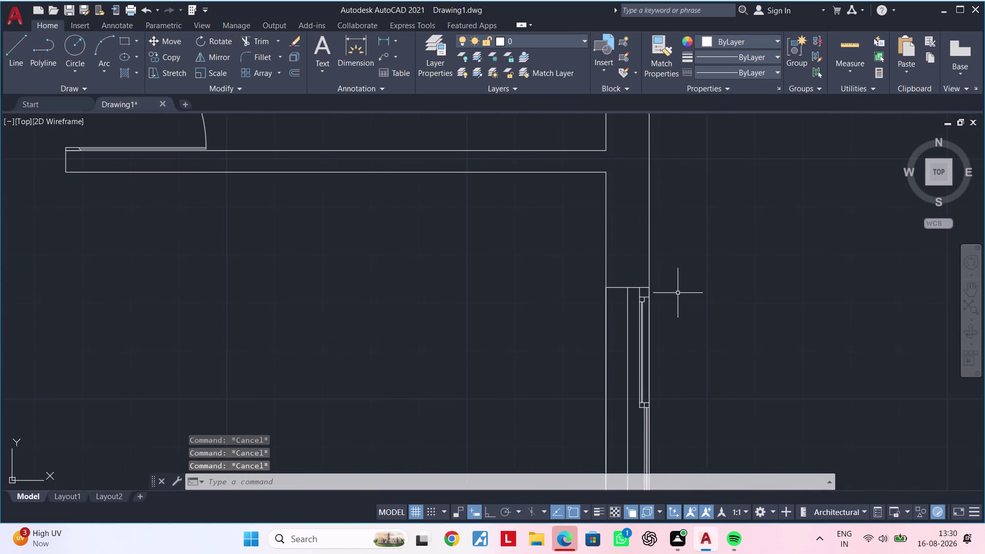
middle_drag(684, 289, 664, 272)
key(Escape)
key(Escape)
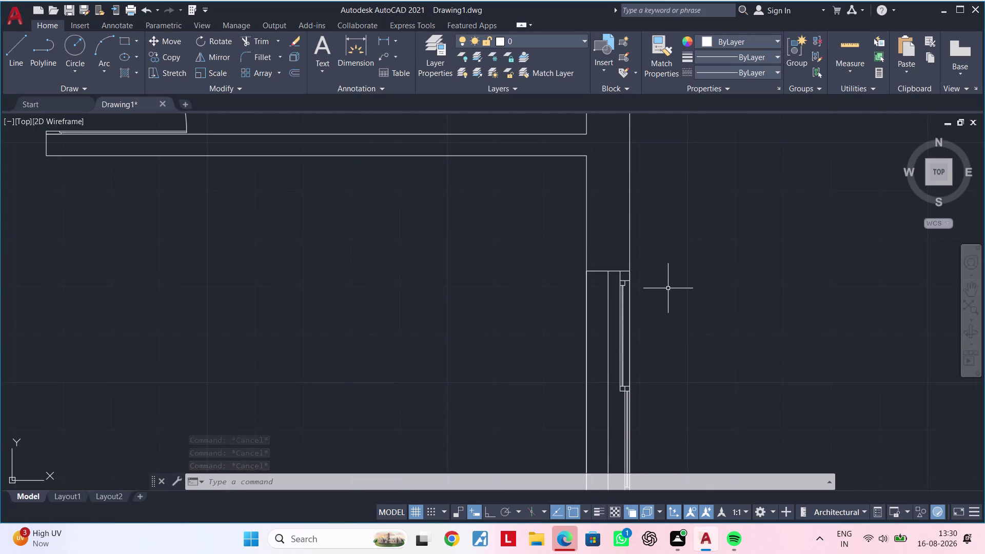
key(Escape)
key(Escape)
key(Escape)
key(Escape)
key(Escape)
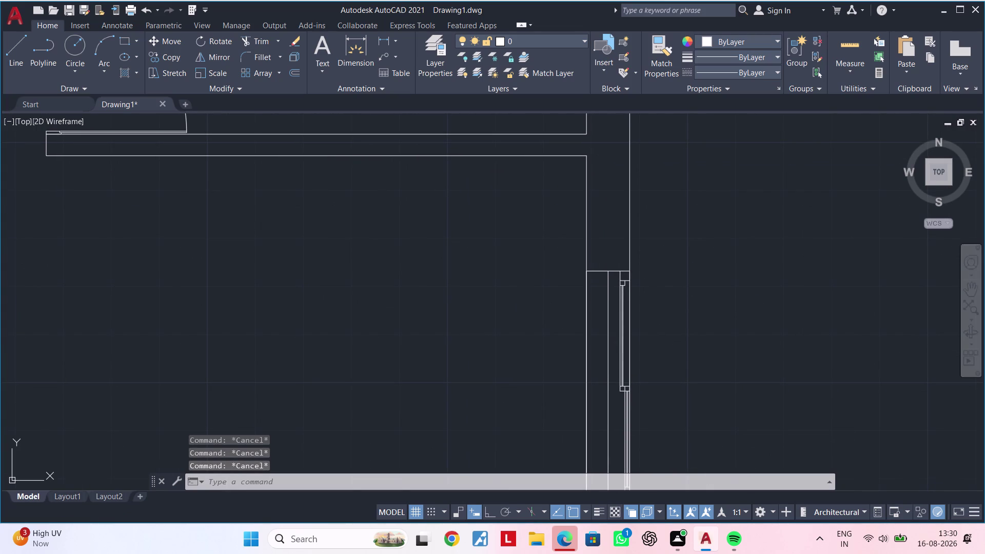
middle_drag(661, 306, 658, 275)
key(Escape)
scroll(down, 3)
middle_drag(642, 227, 609, 208)
key(Escape)
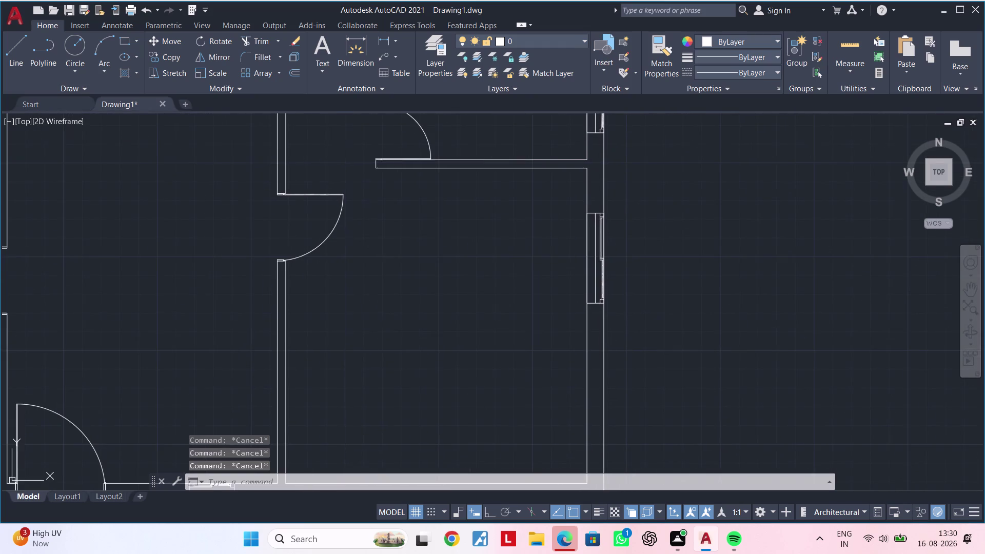
scroll(up, 3)
middle_drag(625, 214, 587, 210)
key(Escape)
key(Escape)
key(Escape)
key(Escape)
text(O)
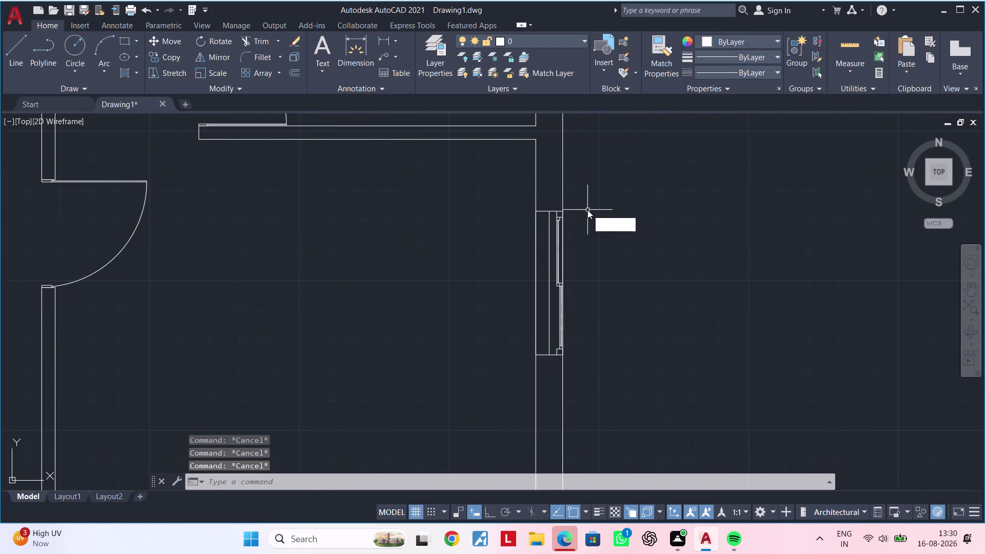
Draw a short line from the window's top corner to just outside the wall.
text(F)
key(space)
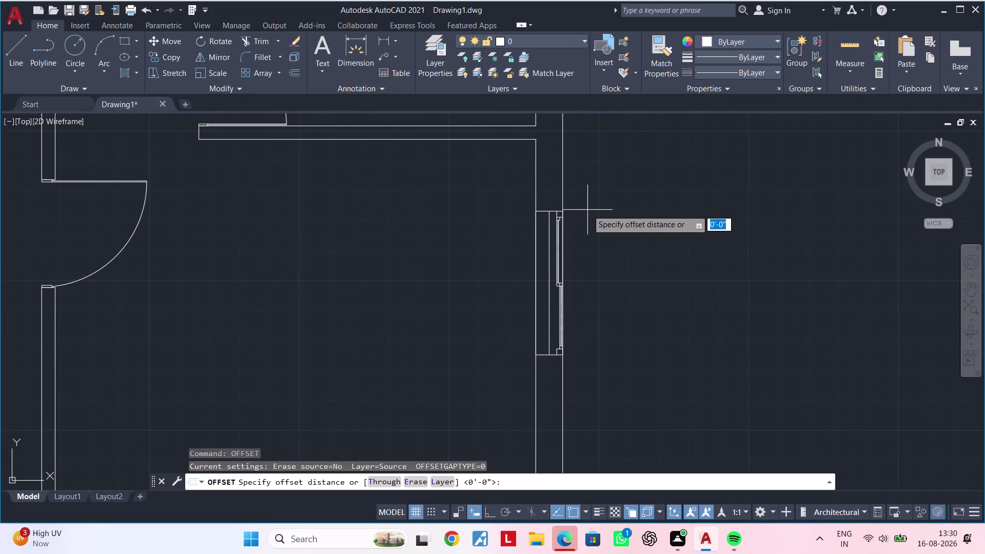
key(Escape)
key(Escape)
key(Escape)
key(Escape)
key(l)
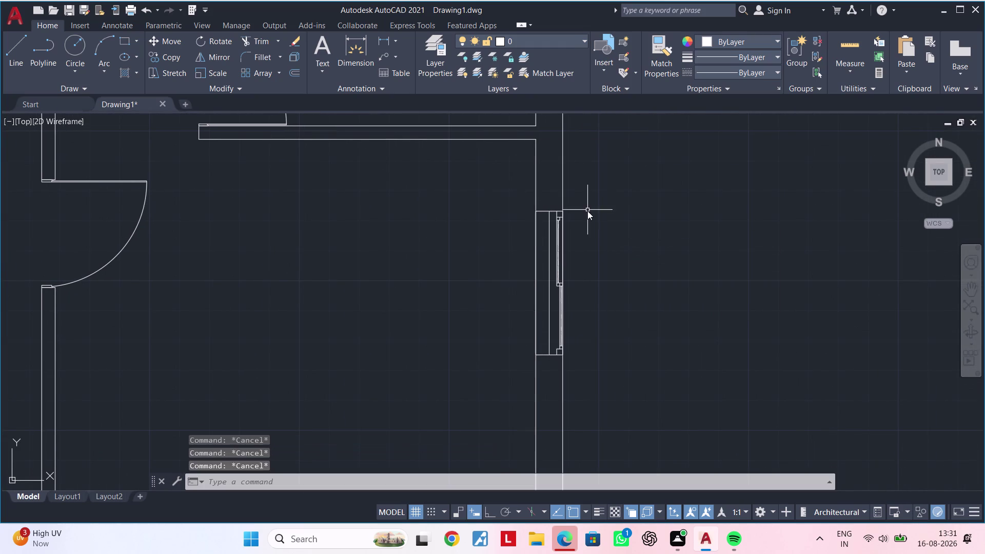
key(space)
scroll(up, 3)
click(545, 196)
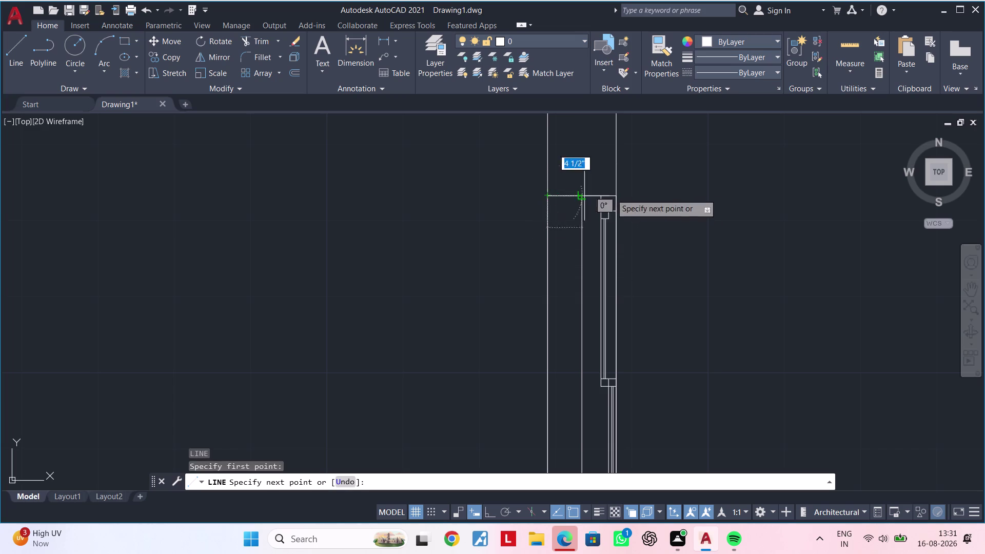
click(659, 191)
key(Escape)
key(Escape)
middle_drag(677, 237, 639, 278)
key(Escape)
key(Escape)
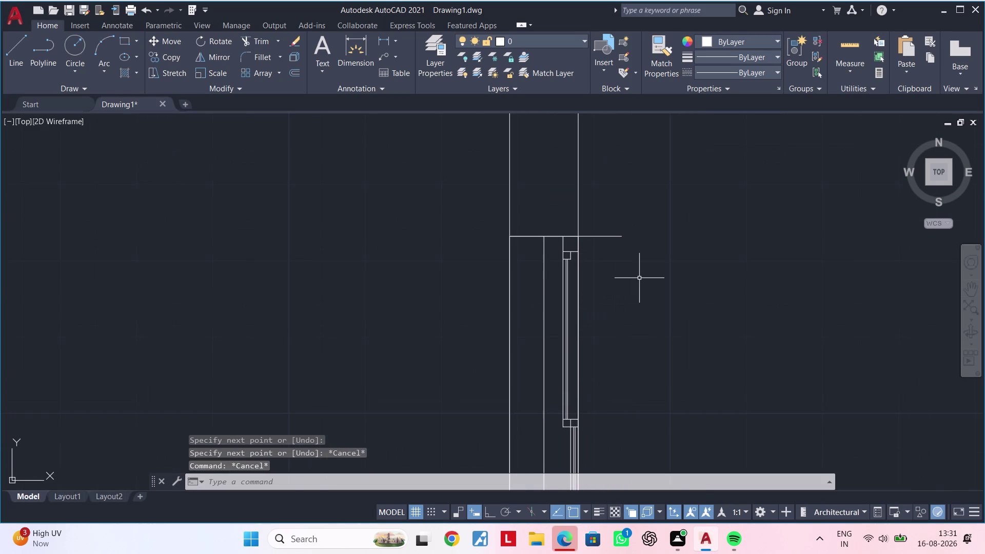
Offset the top line 1' upward, above the window.
text(OF)
key(space)
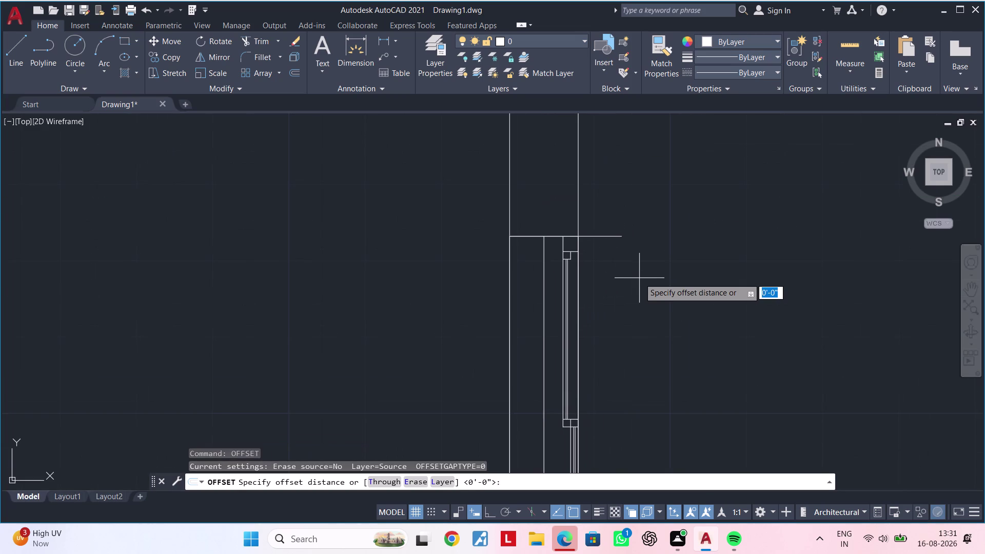
key(1)
key(apostrophe)
key(Return)
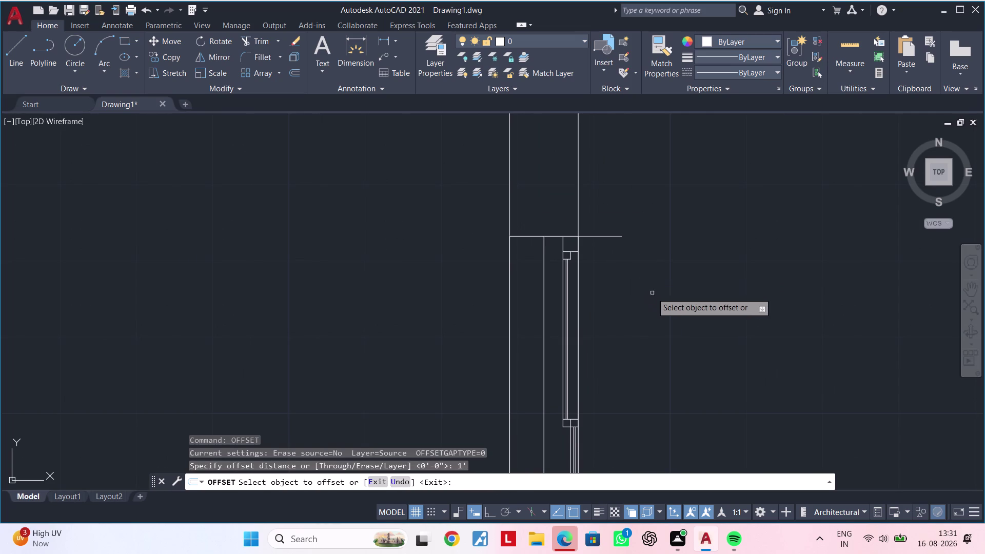
click(592, 235)
click(592, 202)
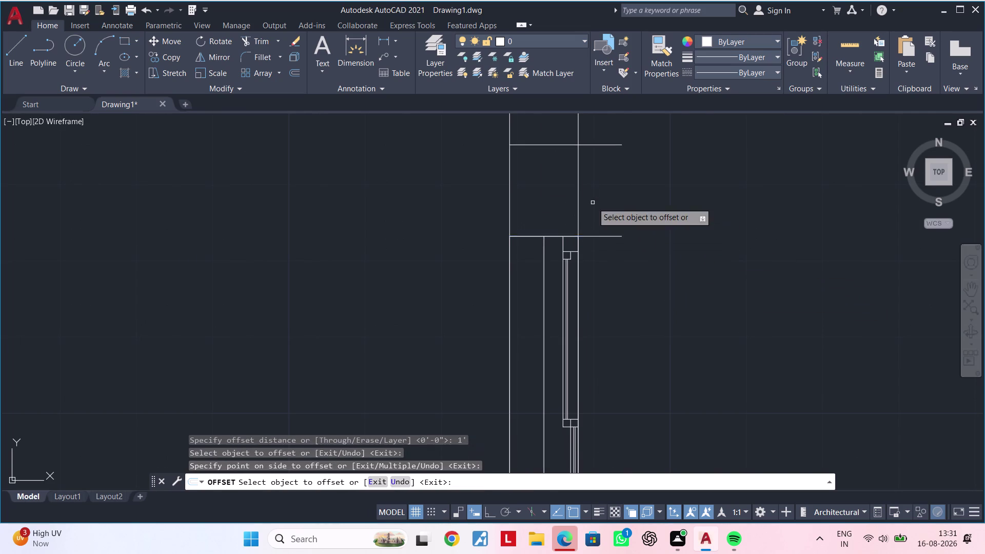
scroll(down, 3)
middle_drag(596, 203, 555, 203)
middle_drag(581, 296, 577, 264)
key(Escape)
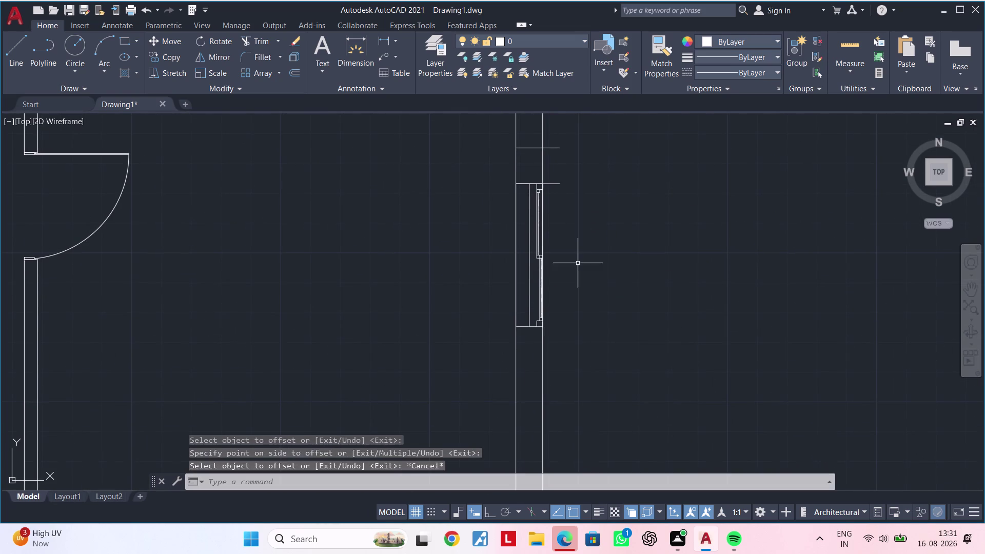
key(Escape)
key(Escape)
key(Escape)
Draw a short line from the window's bottom corner to just outside the wall.
text(L)
key(space)
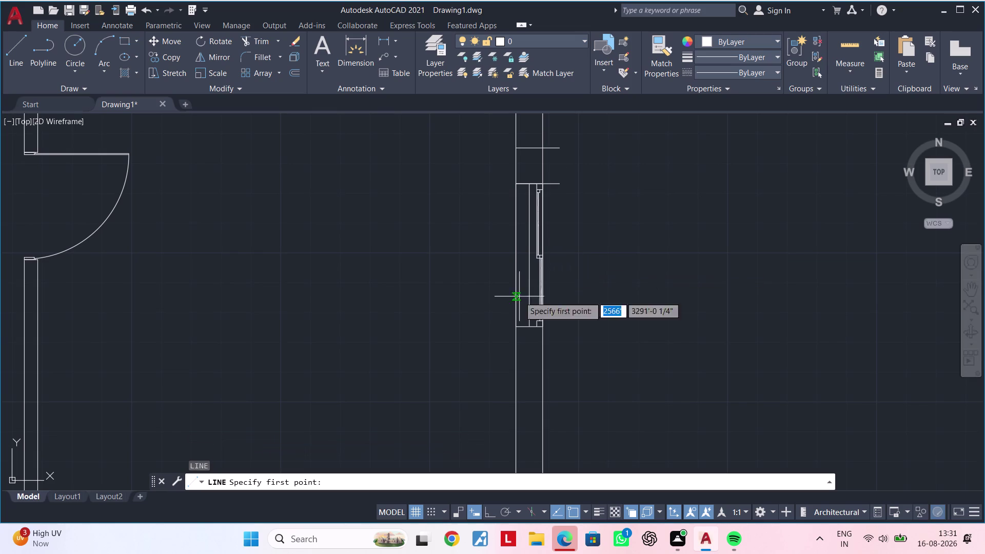
click(516, 328)
click(581, 330)
key(Escape)
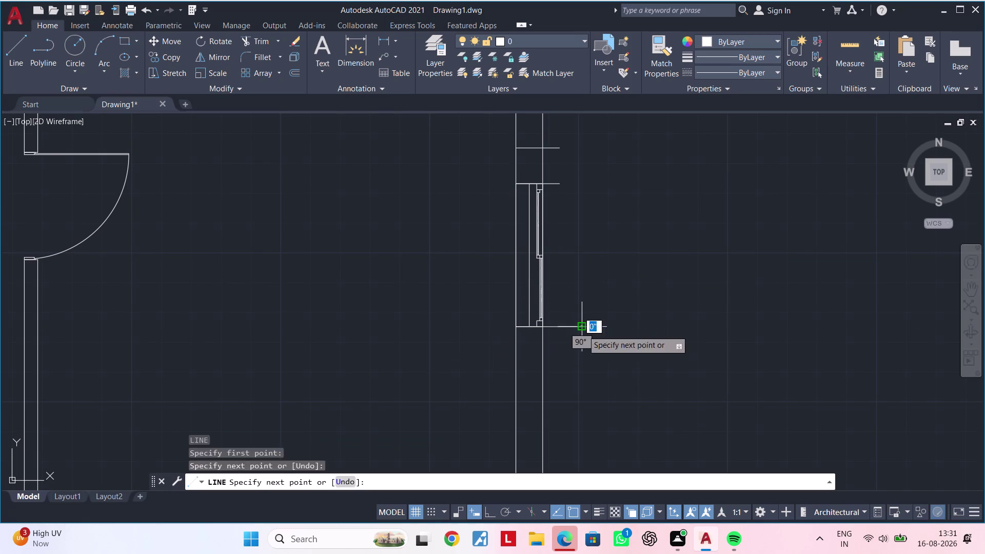
key(Escape)
Offset the bottom line 1' downward, below the window.
text(OF 1)
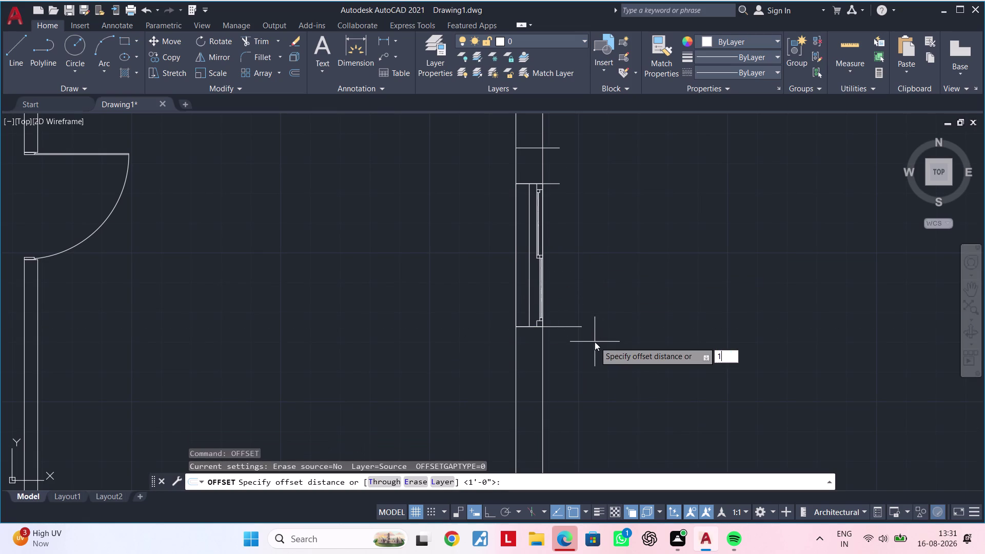
text(')
key(Return)
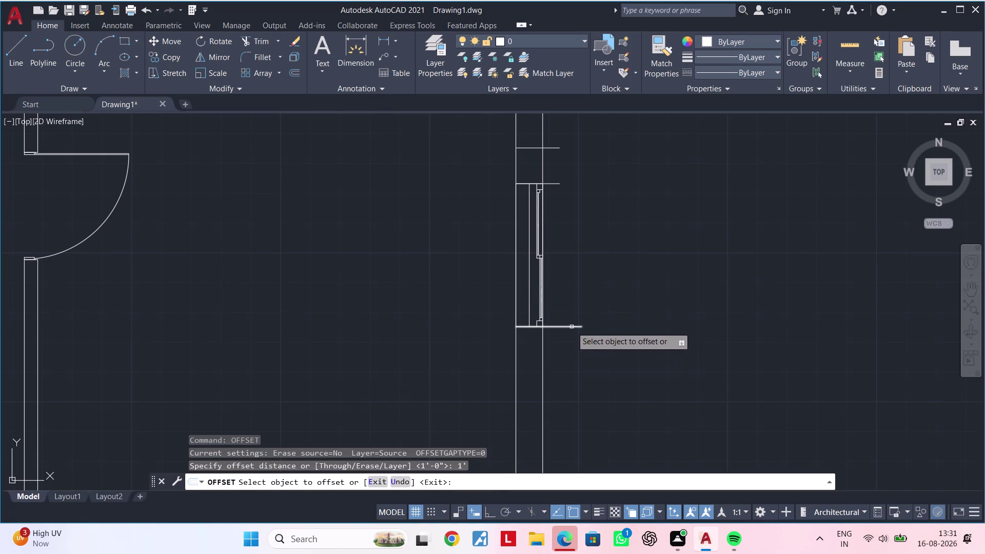
click(572, 327)
click(578, 357)
key(Escape)
key(Escape)
key(Escape)
click(568, 327)
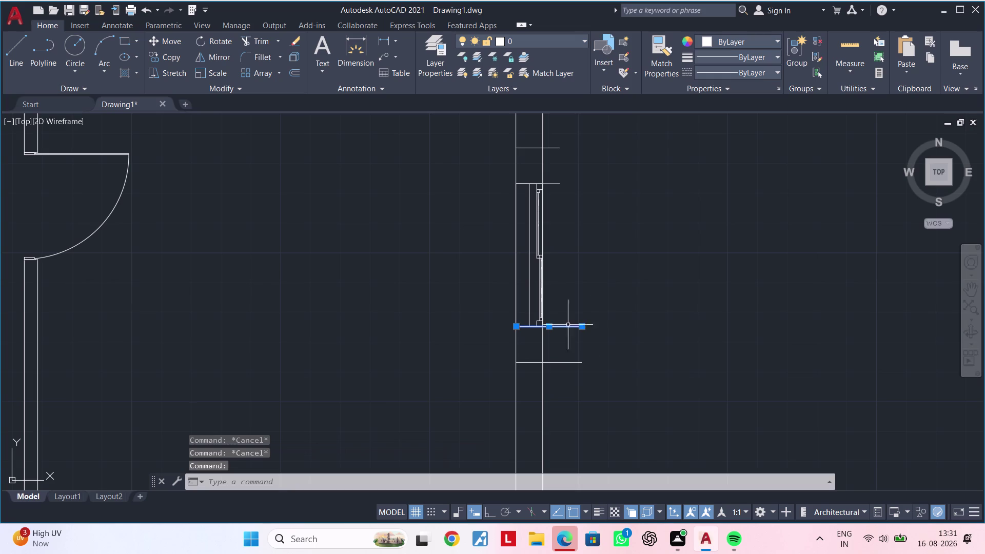
Erase the two short lines at the window's edges, keeping the marker lines beyond.
click(559, 186)
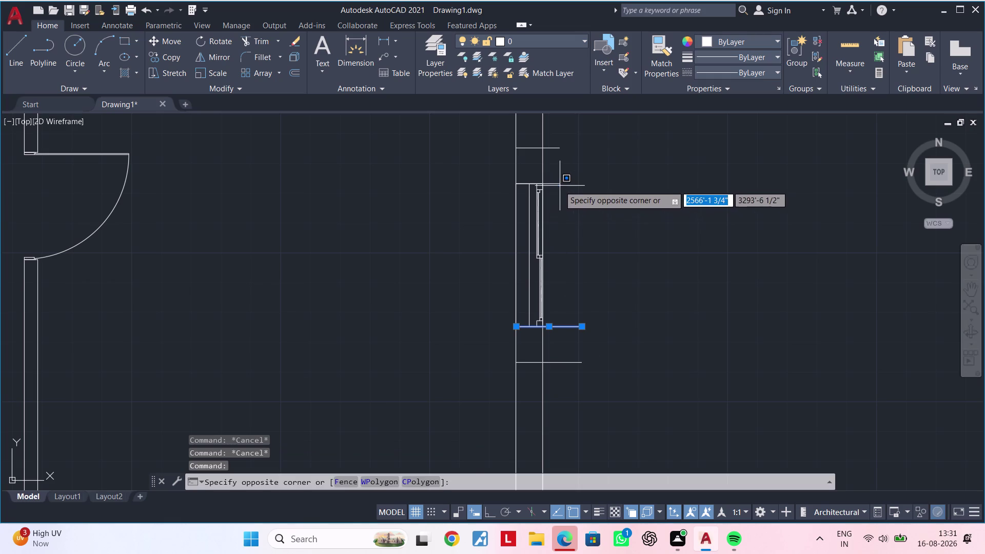
click(554, 183)
key(Delete)
key(Escape)
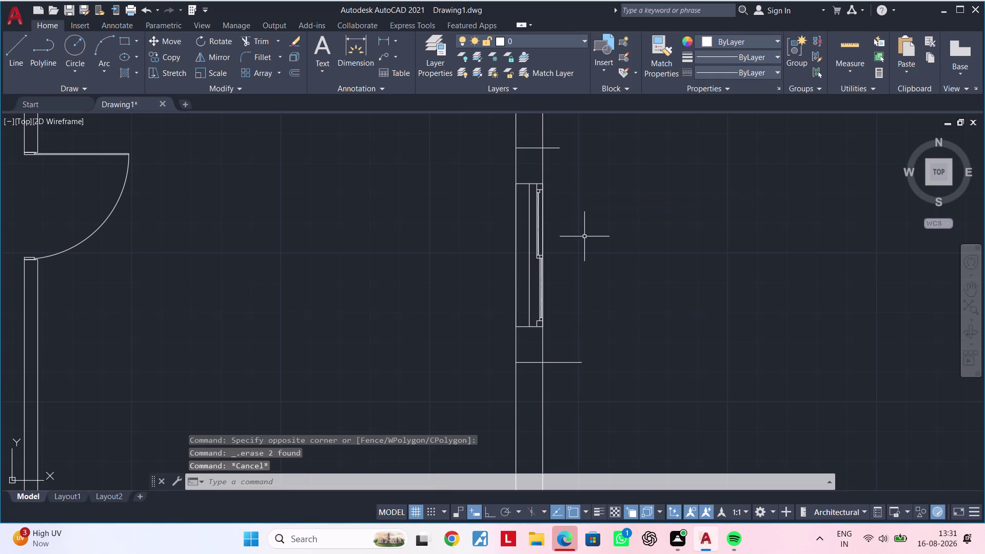
key(Escape)
key(Escape)
key(Escape)
middle_drag(585, 257, 591, 300)
key(Escape)
key(Escape)
key(Escape)
key(Escape)
middle_drag(593, 292, 593, 283)
key(Escape)
key(Escape)
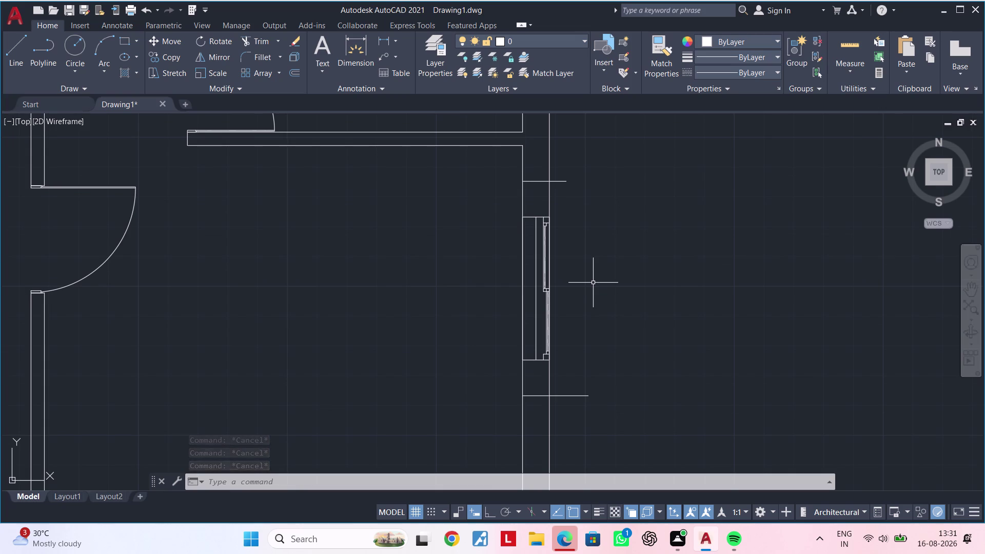
middle_drag(593, 282, 546, 306)
key(Escape)
key(Escape)
key(Escape)
key(Escape)
key(Escape)
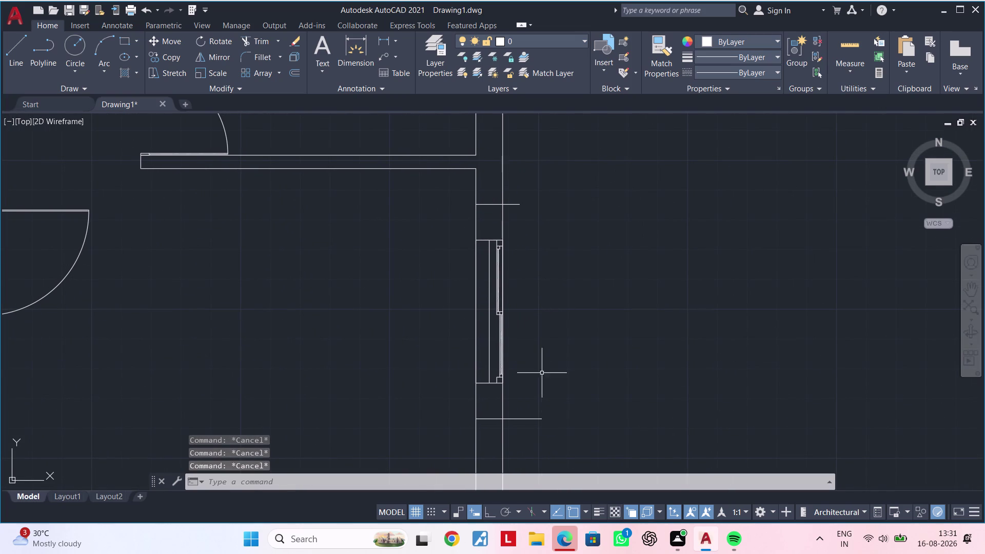
key(Escape)
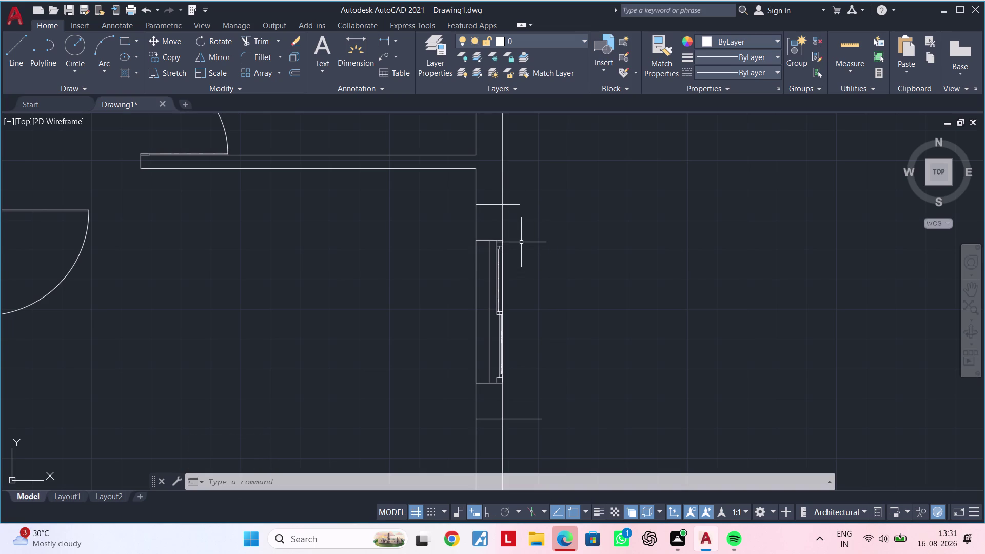
Start another offset with a distance of 1'.
key(Escape)
key(Escape)
key(Escape)
key(Escape)
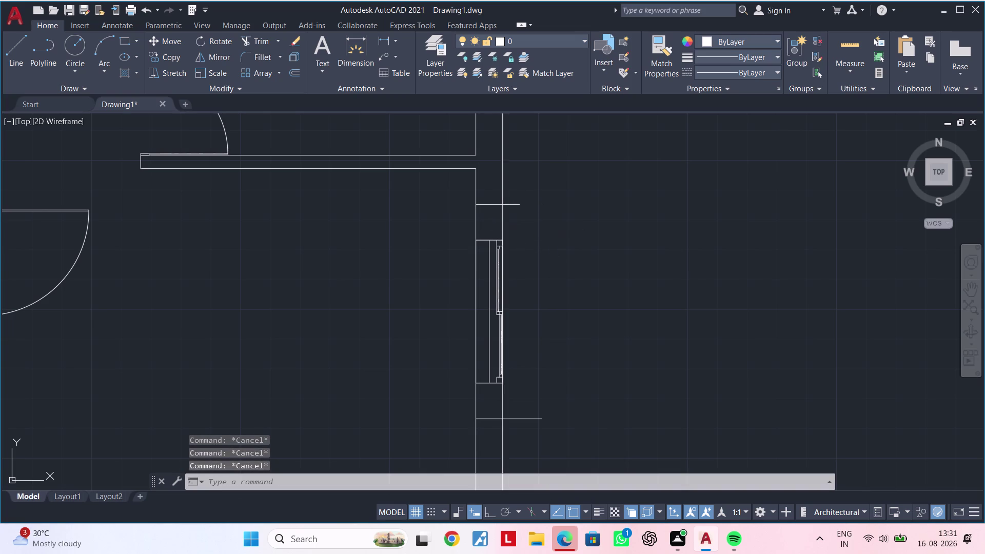
key(Escape)
text(OF 1)
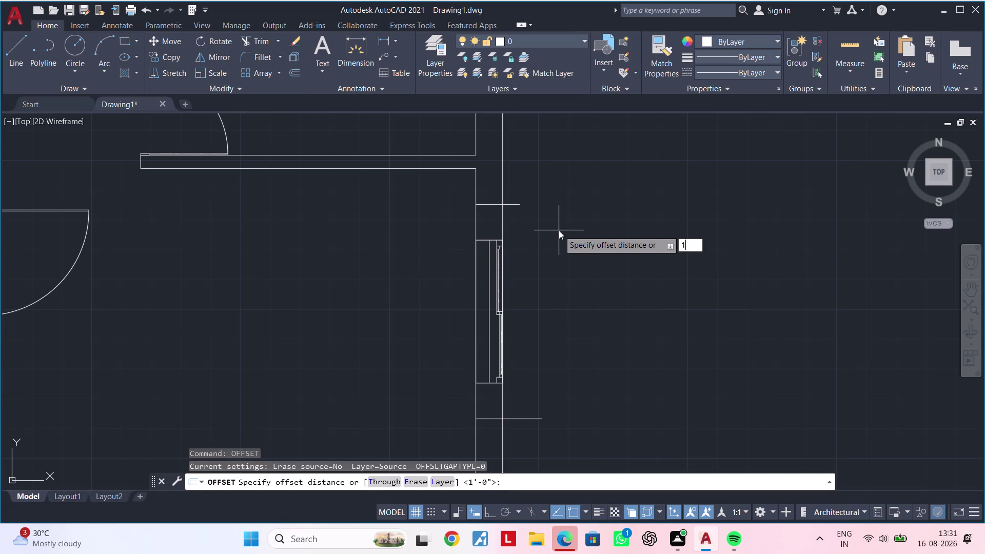
text(')
key(Return)
Offset the outer wall line 1' outside the wall, then briefly try extending a line.
click(503, 222)
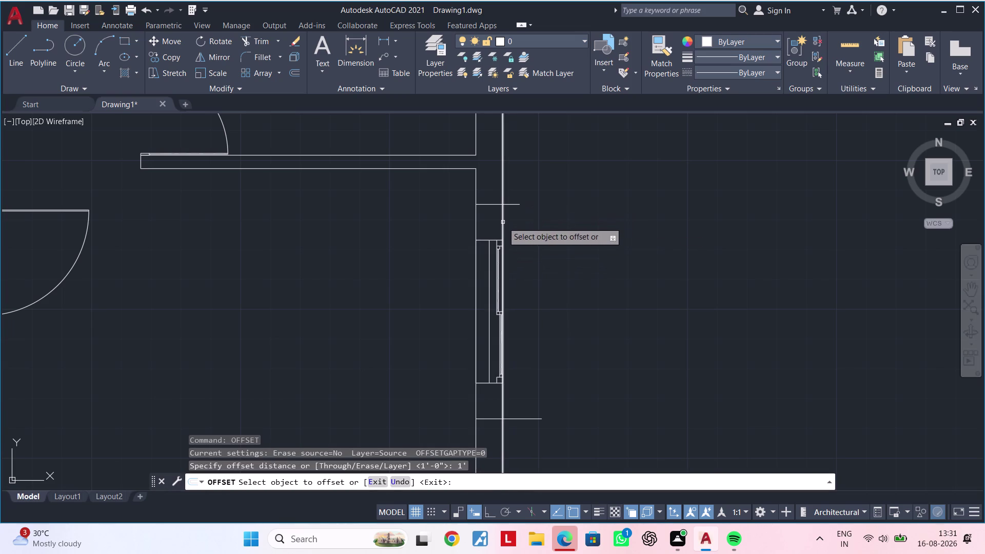
click(540, 220)
key(Escape)
key(Escape)
key(Escape)
key(e)
text(X)
key(space)
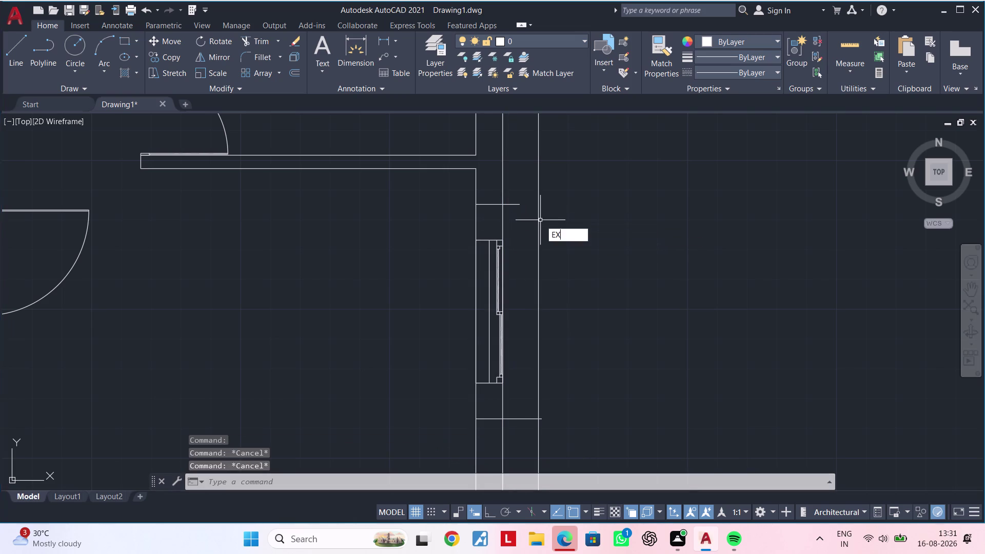
click(516, 204)
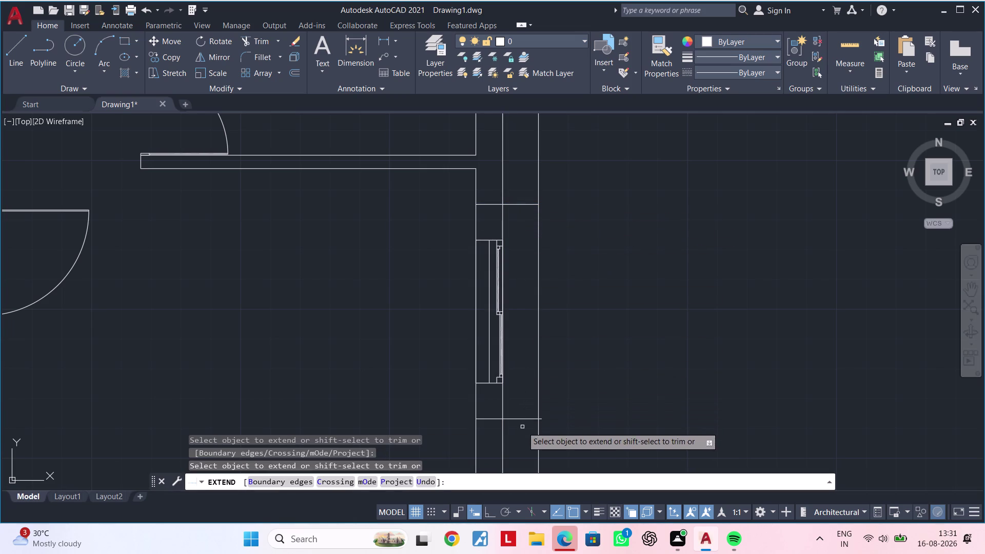
key(Escape)
Trim the line ends overhanging above and below the narrow rectangle.
key(Escape)
key(t)
key(r)
key(space)
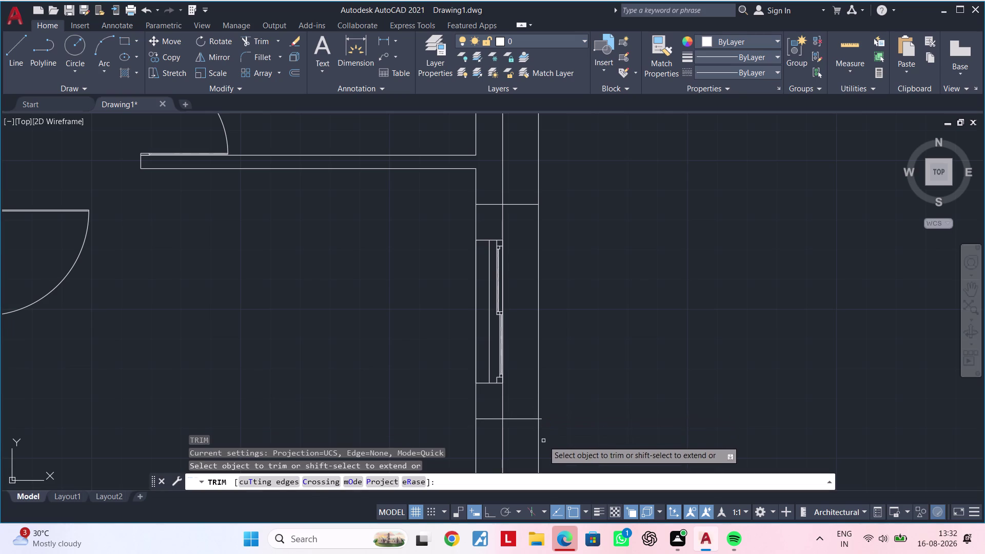
click(539, 442)
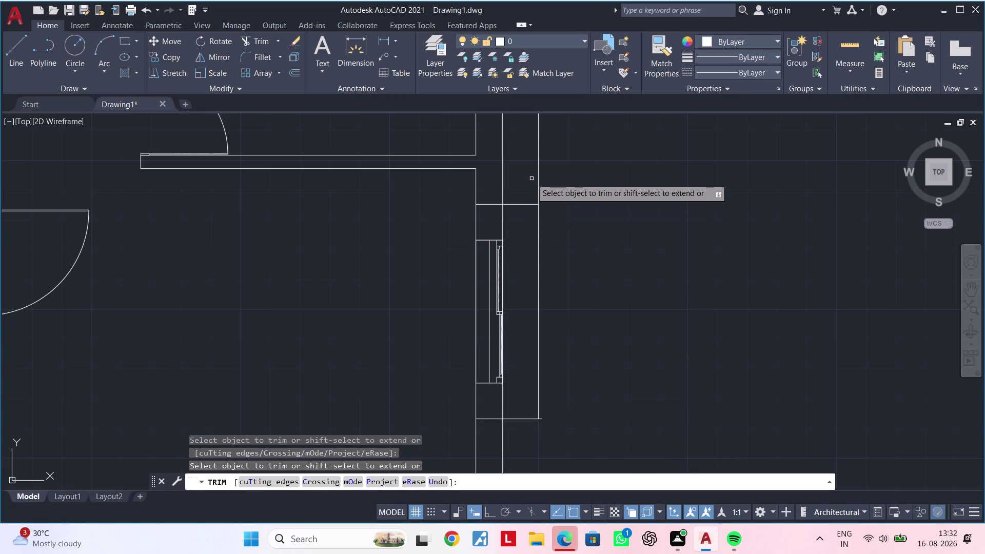
click(539, 177)
click(488, 205)
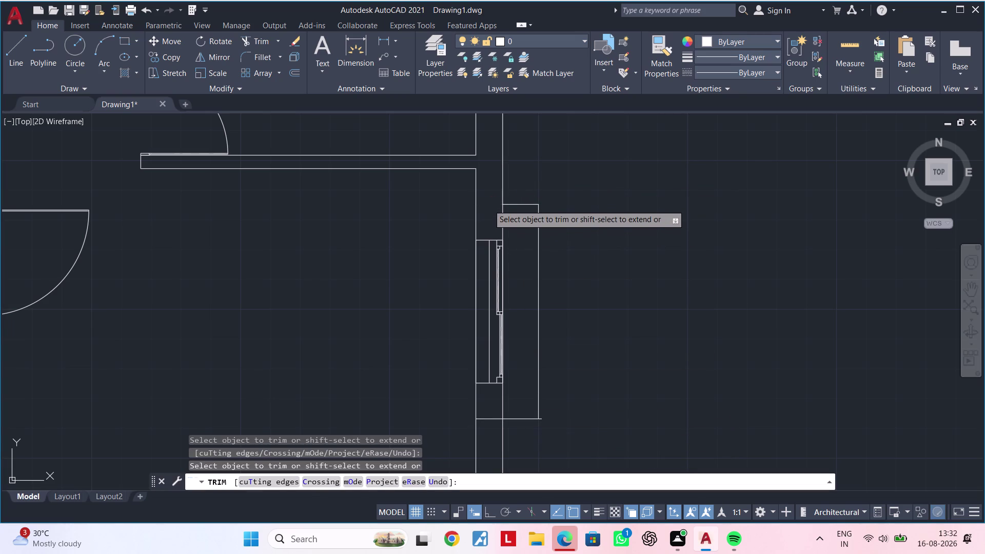
click(488, 419)
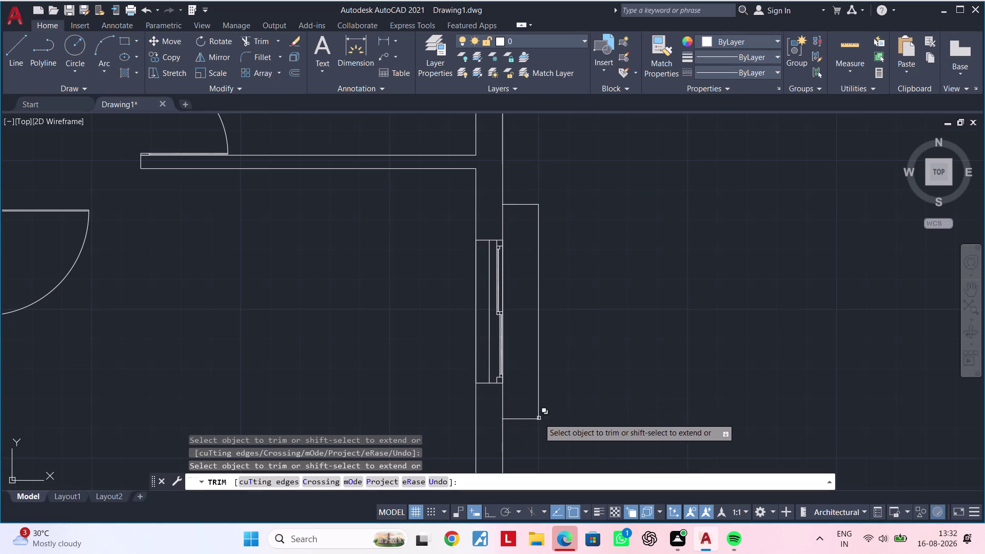
scroll(up, 3)
click(545, 423)
scroll(down, 3)
key(Escape)
key(Escape)
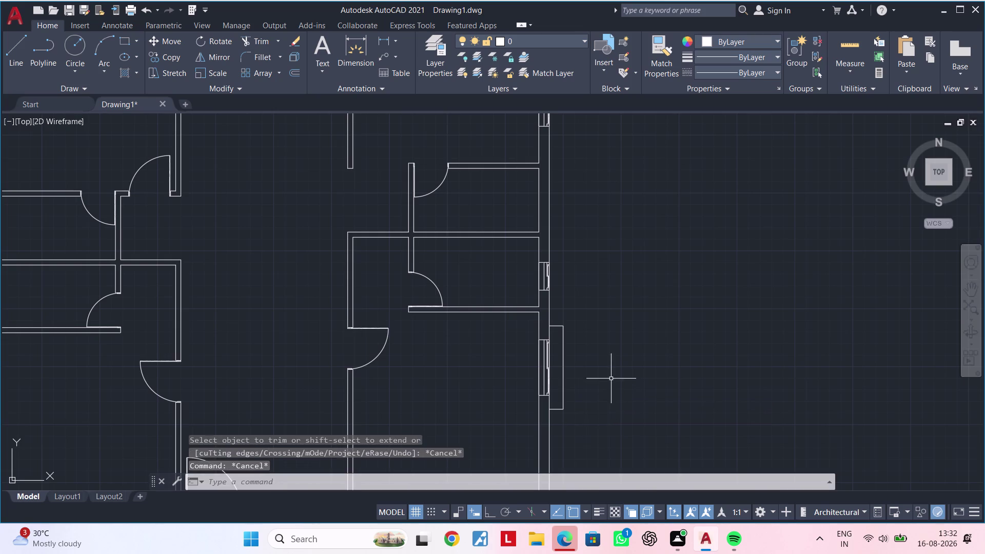
Add a 6' vertical linear dimension along the rectangle's side.
middle_drag(604, 345, 595, 318)
key(Escape)
key(Escape)
key(Escape)
key(Escape)
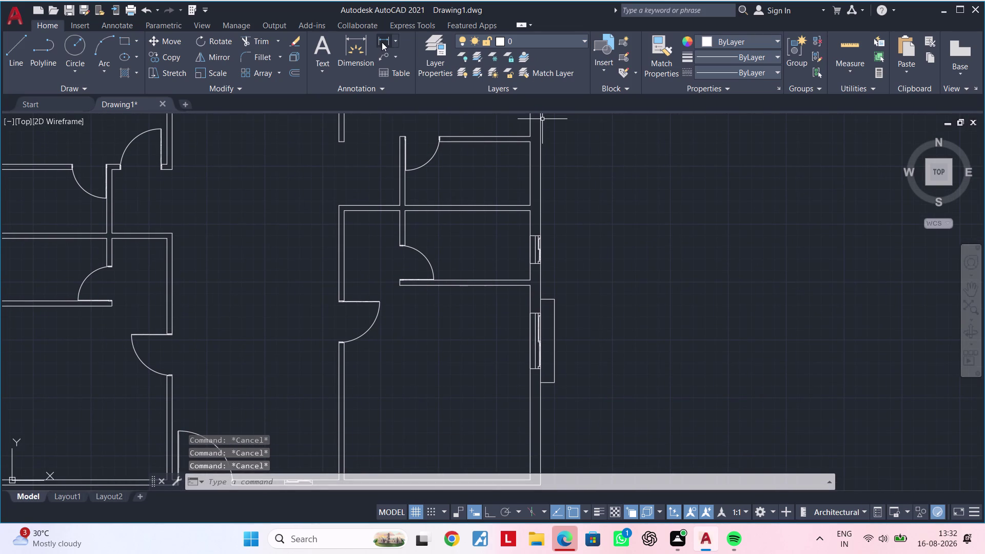
scroll(up, 3)
key(Escape)
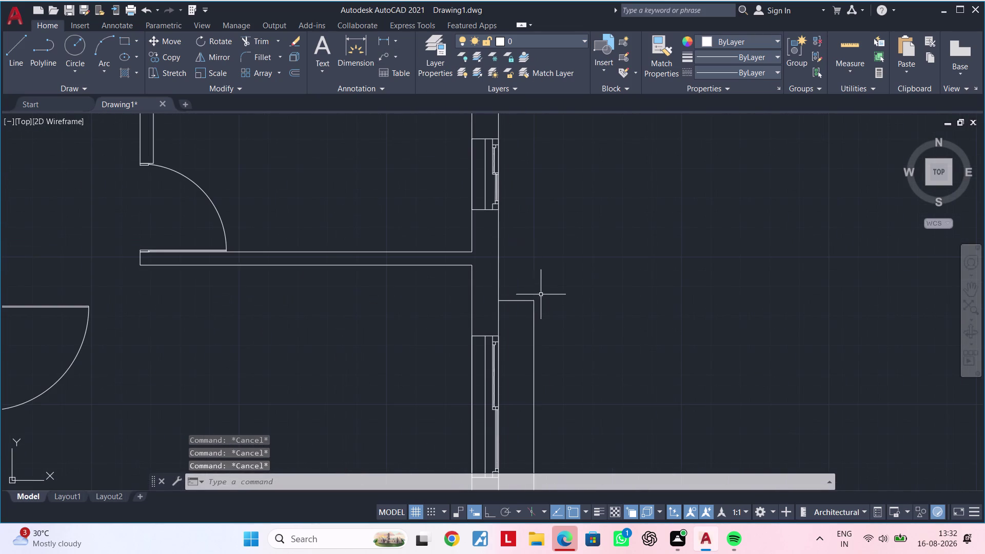
key(Escape)
key(Escape)
click(388, 45)
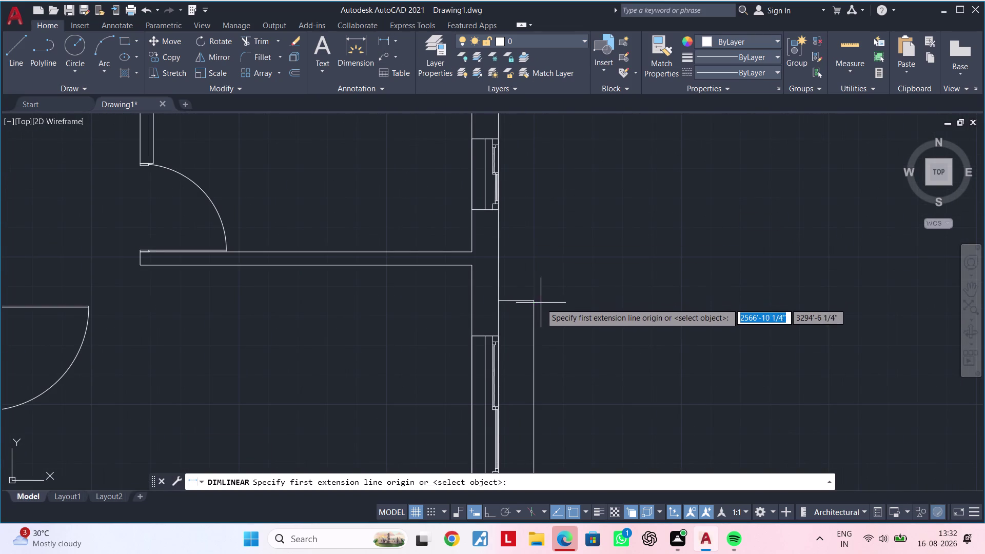
click(533, 302)
scroll(down, 3)
middle_drag(574, 391, 555, 290)
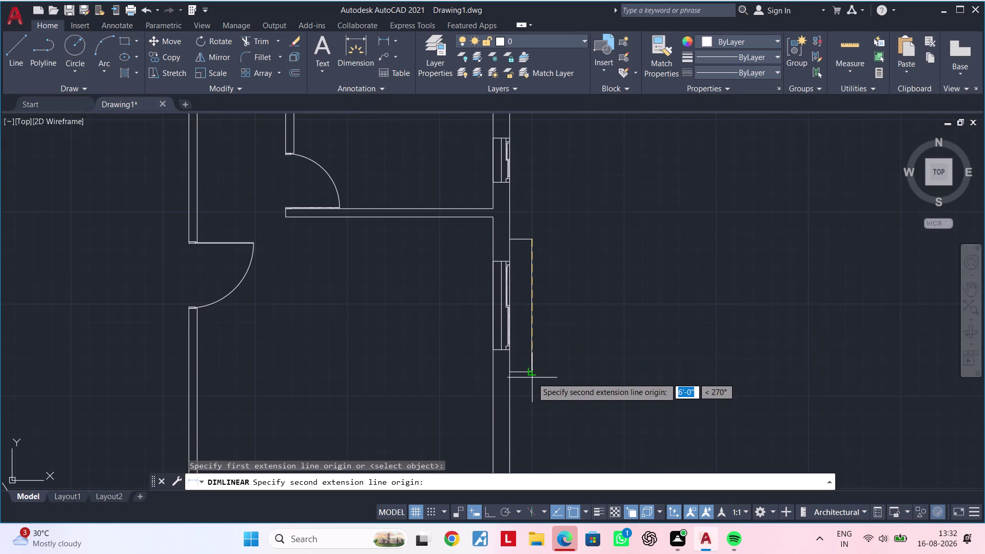
scroll(up, 3)
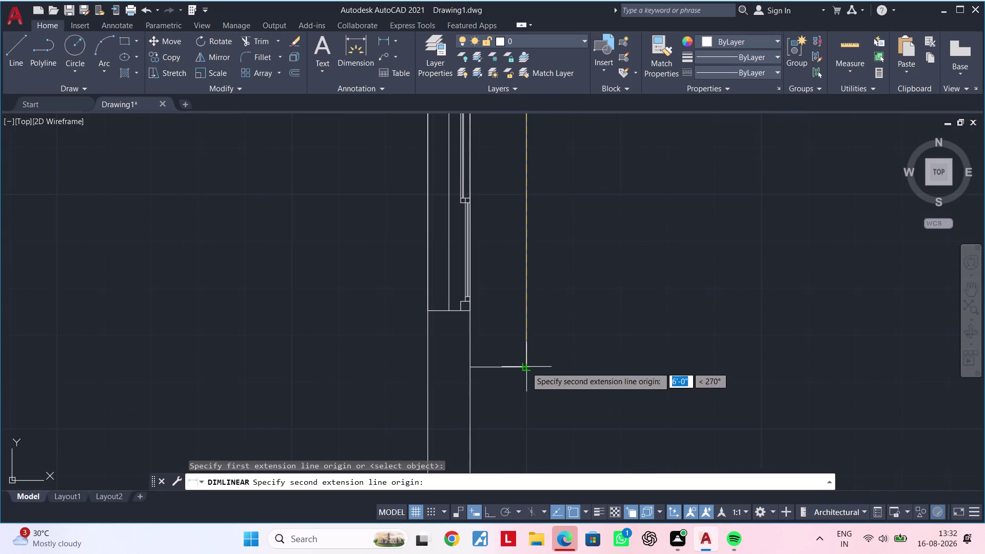
click(525, 366)
scroll(down, 3)
click(641, 366)
key(Escape)
key(Escape)
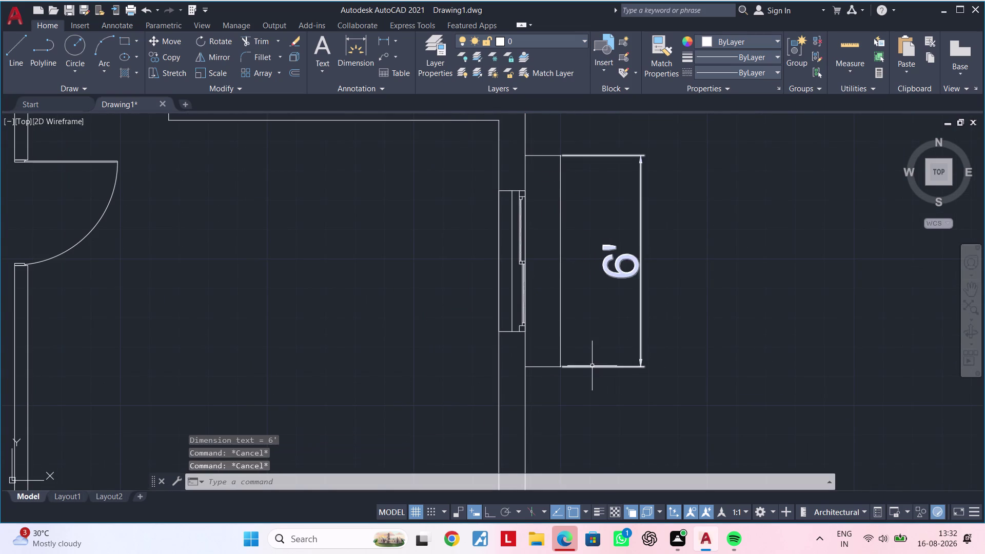
key(Escape)
Move the rectangle's bottom line up 6 inches.
middle_drag(638, 342, 647, 336)
key(Escape)
key(Escape)
click(560, 363)
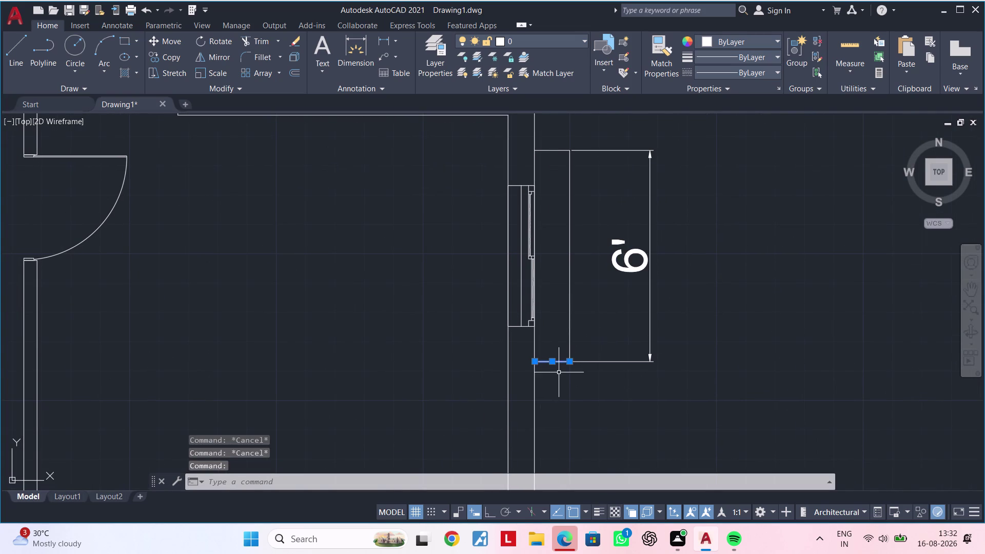
text(M)
key(space)
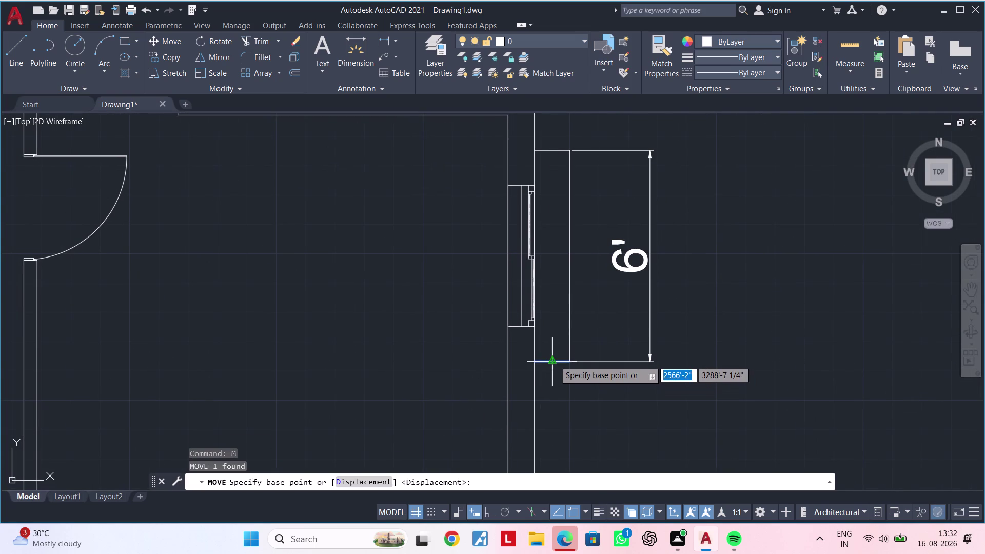
click(554, 360)
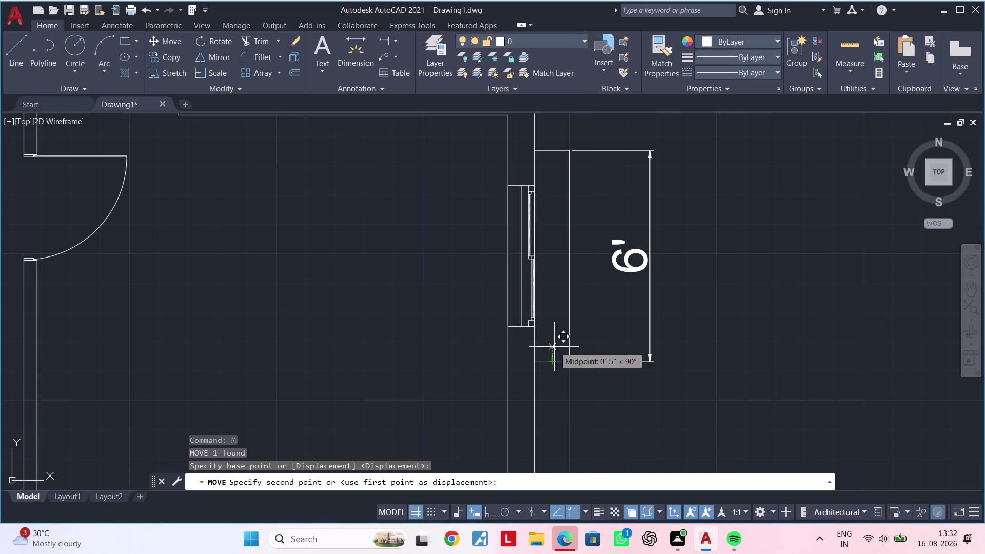
text(6")
key(Return)
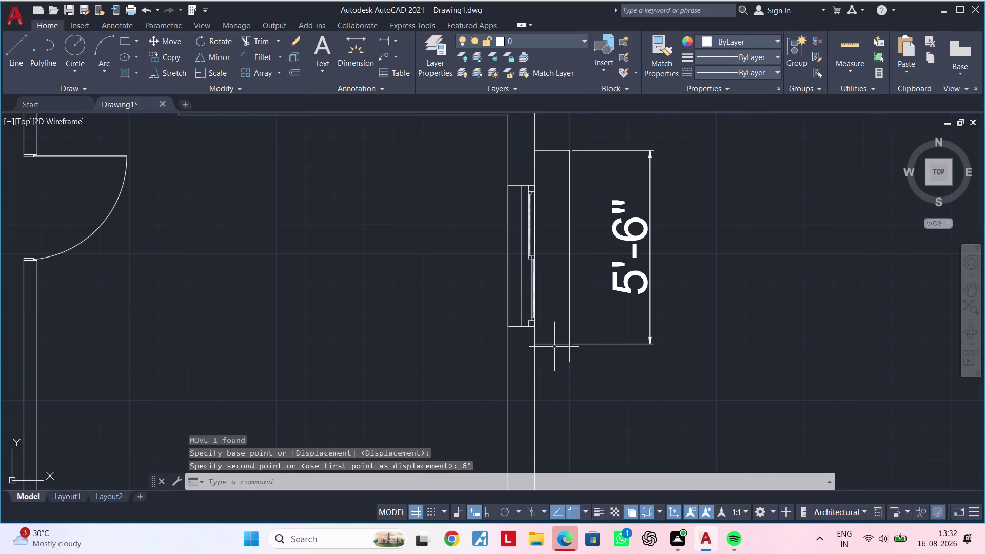
Move the rectangle's top line down 6 inches.
middle_drag(622, 284, 621, 335)
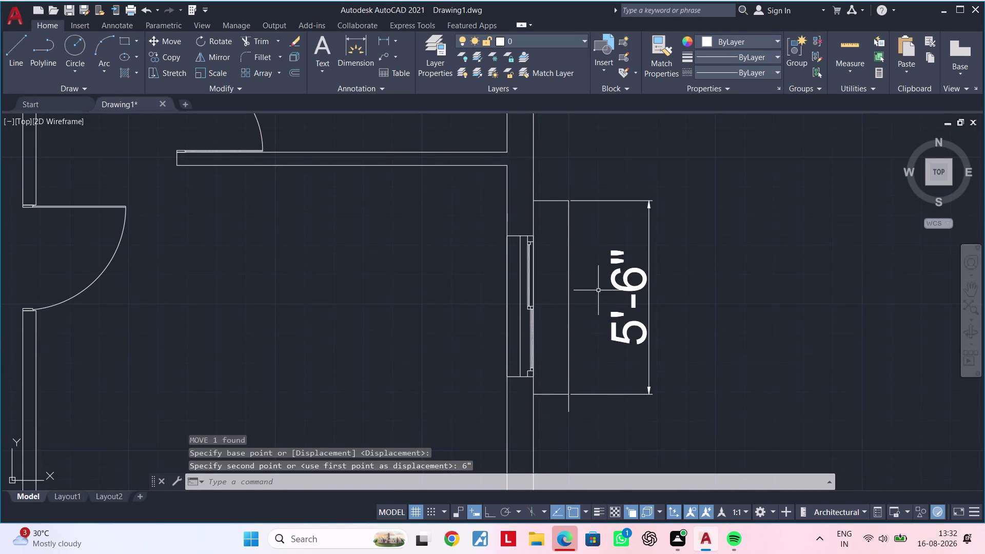
click(549, 201)
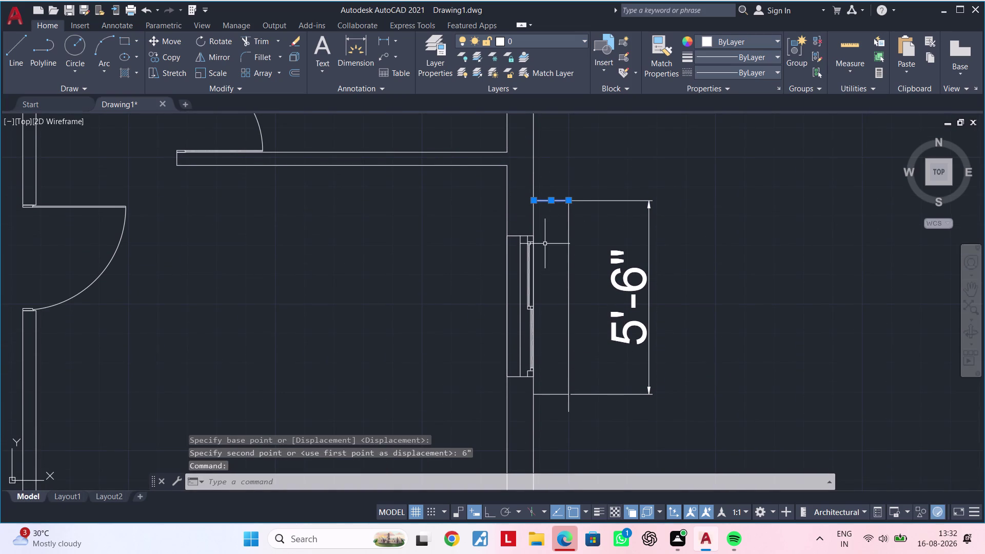
text(M)
key(space)
click(547, 200)
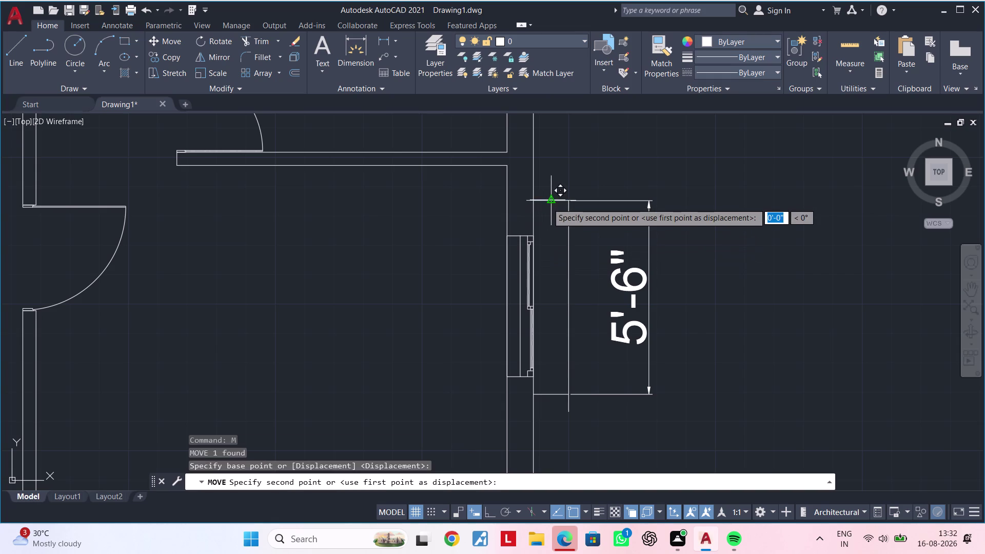
text(6")
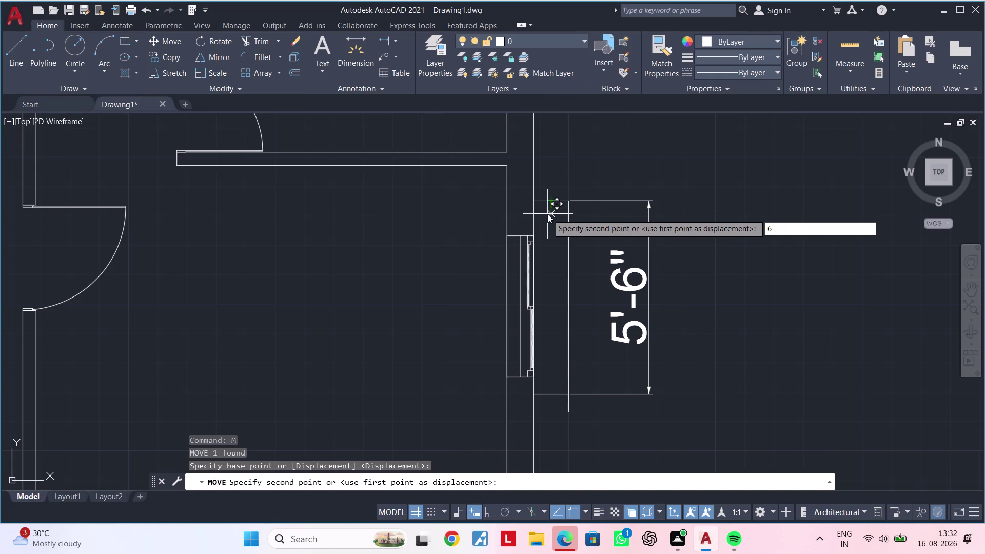
key(Return)
key(Escape)
key(Escape)
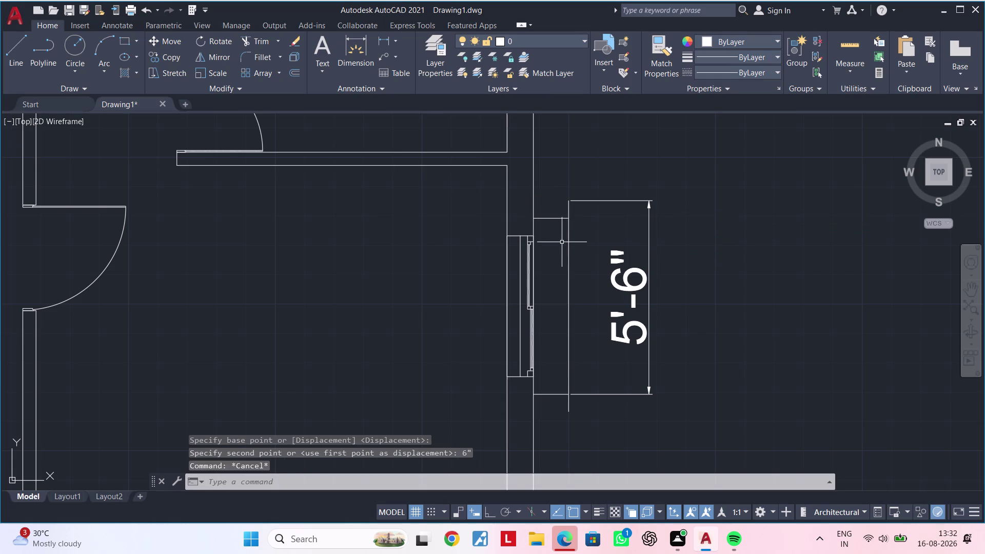
click(649, 247)
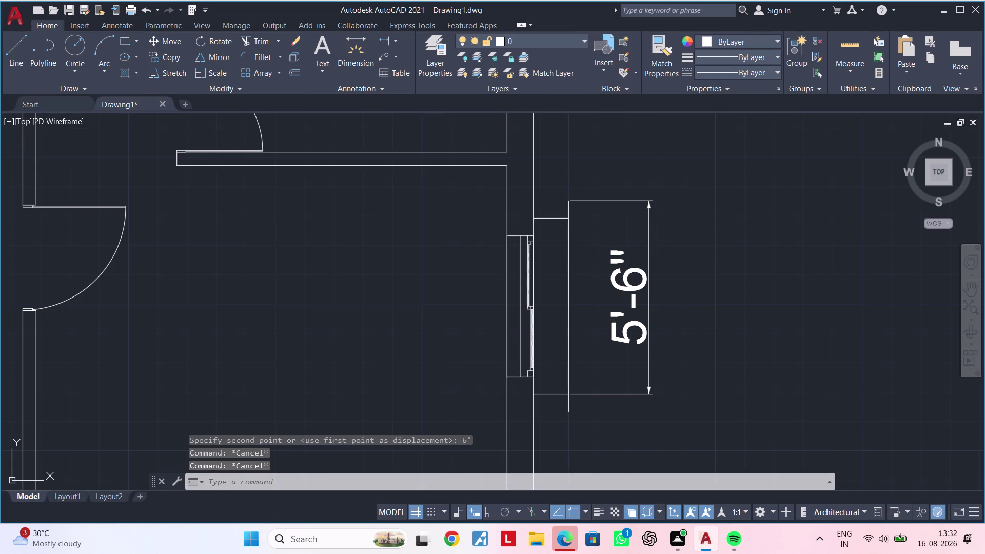
Delete the 5'-6" dimension and trim the leftover side line ends.
key(Delete)
key(Escape)
text(T)
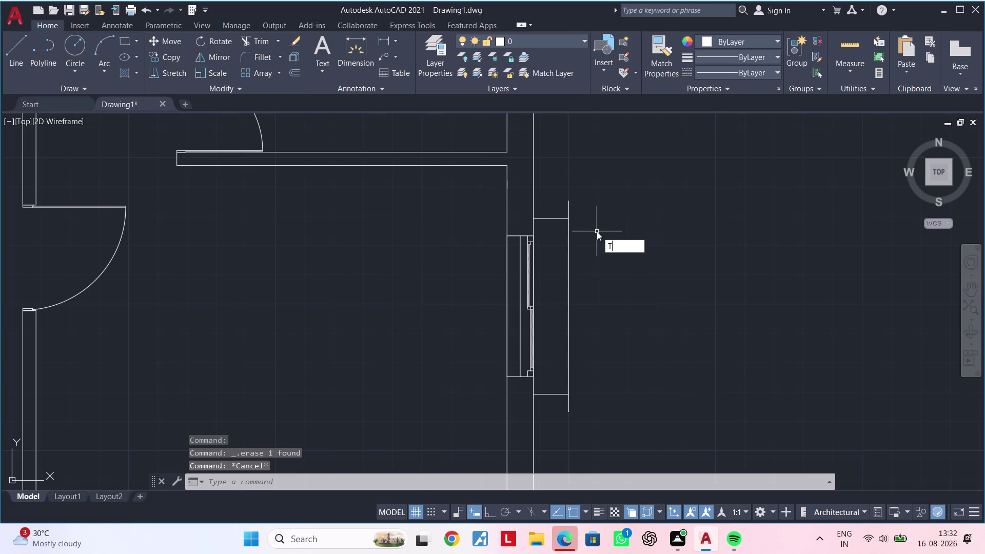
text(R)
key(space)
click(570, 209)
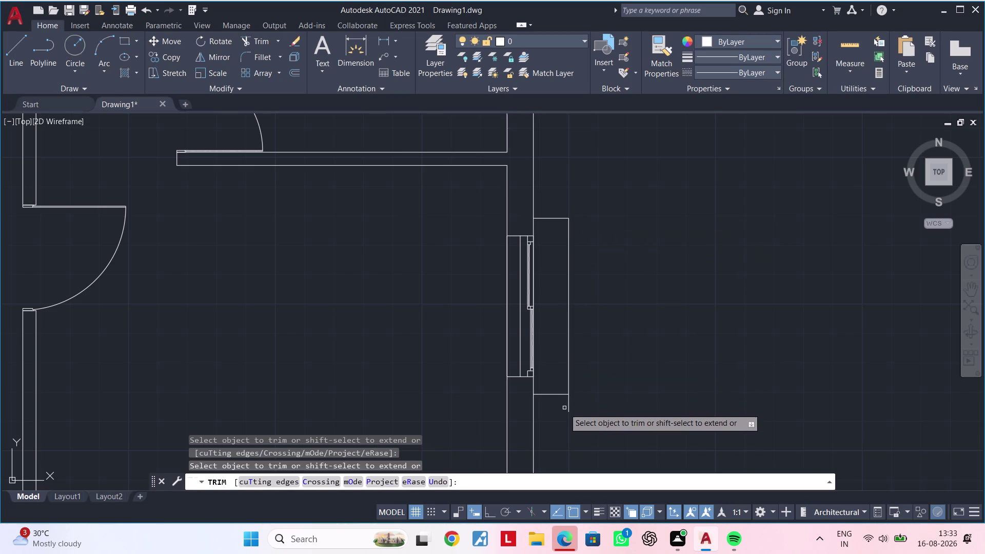
click(568, 409)
key(Escape)
key(Escape)
key(Escape)
key(Escape)
key(Escape)
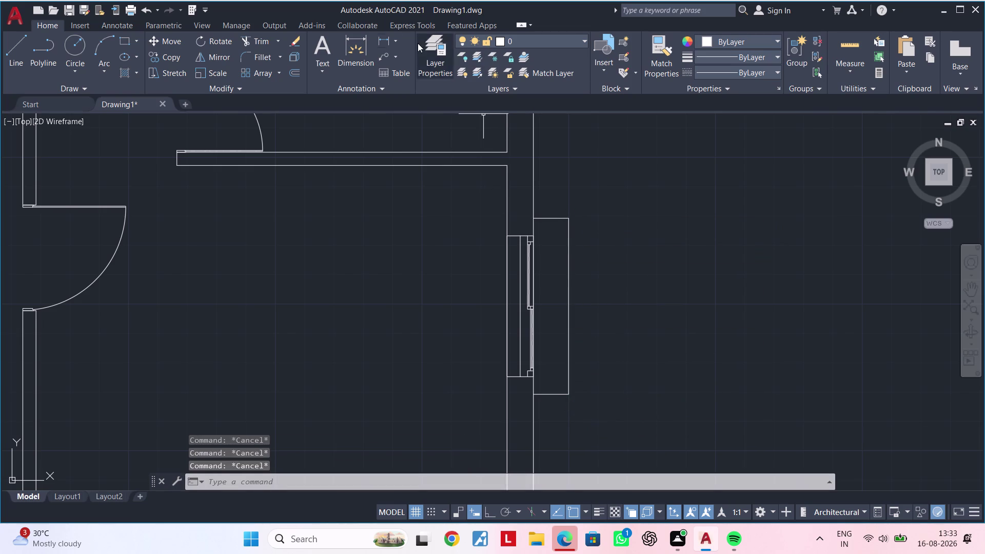
Measure the rectangle's side with a trial linear dimension, then cancel it.
click(380, 43)
click(570, 218)
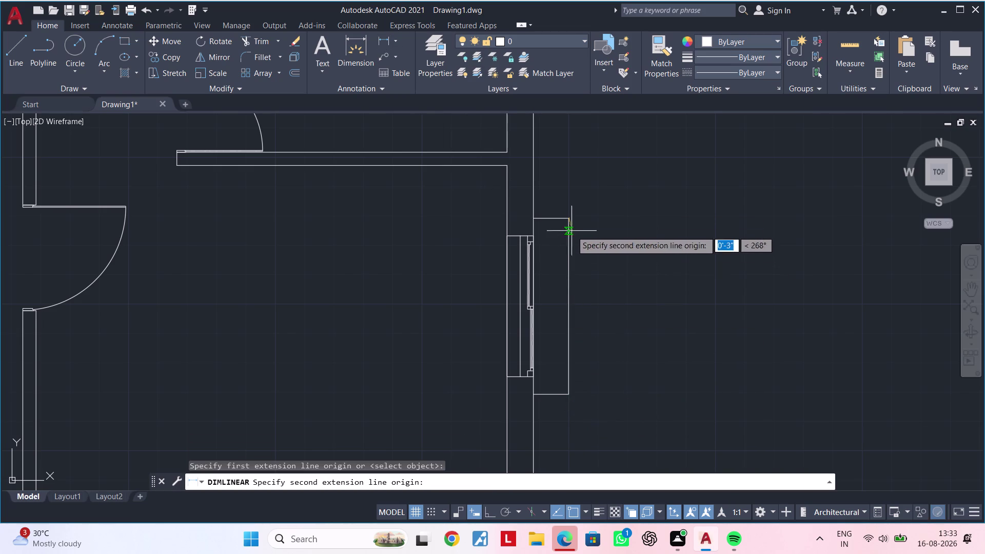
click(569, 391)
key(Escape)
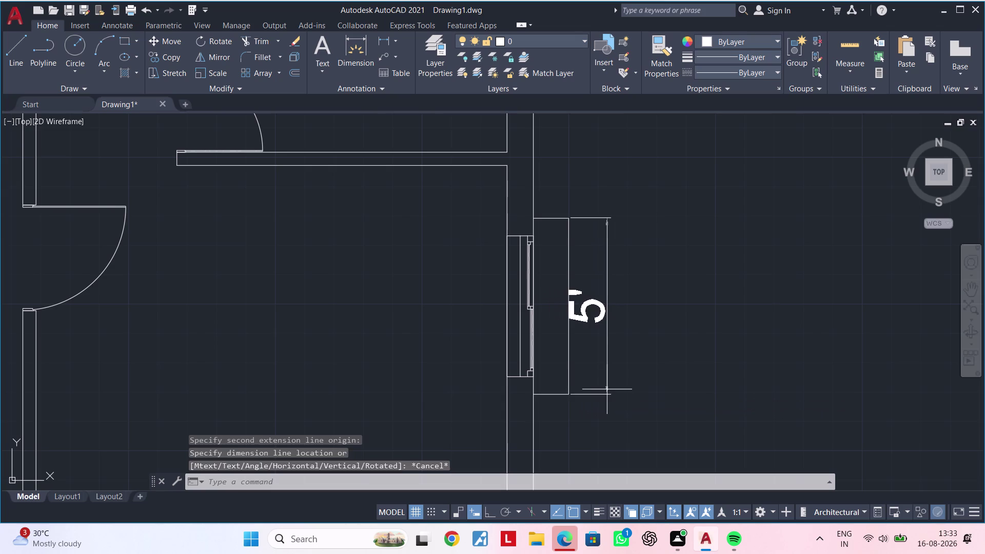
key(Escape)
middle_drag(605, 360, 618, 347)
key(Escape)
Join the rectangle's three lines into a single polyline and select it.
drag(615, 402, 610, 404)
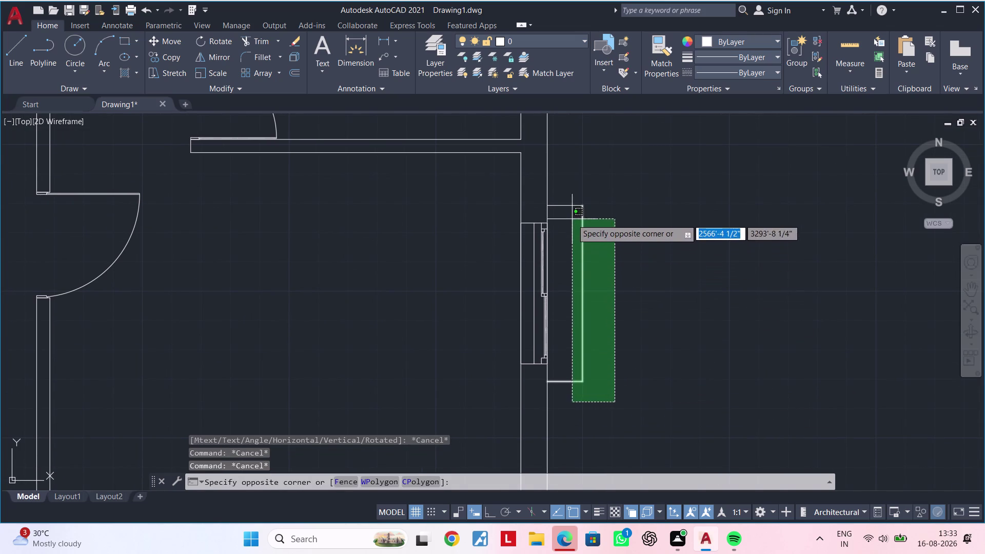
click(569, 199)
key(j)
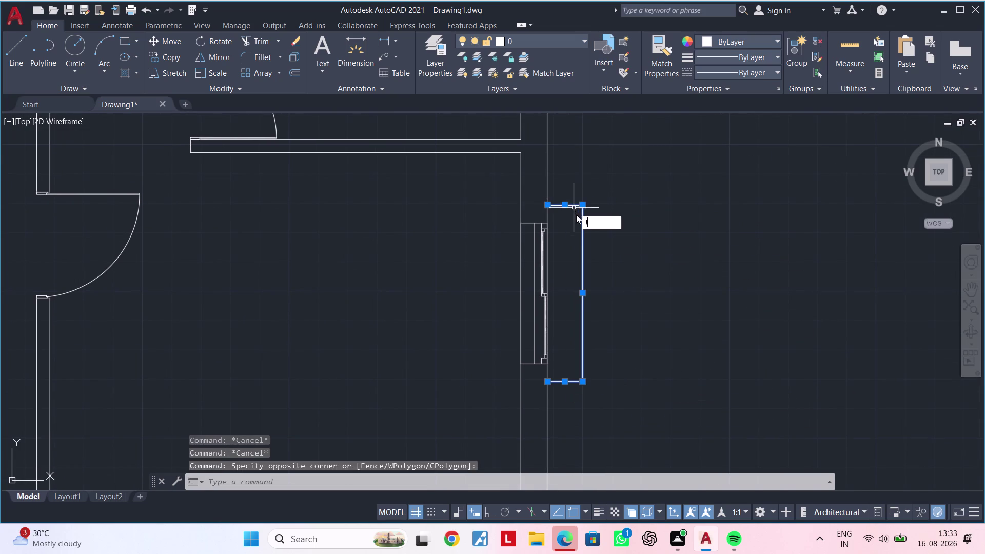
key(space)
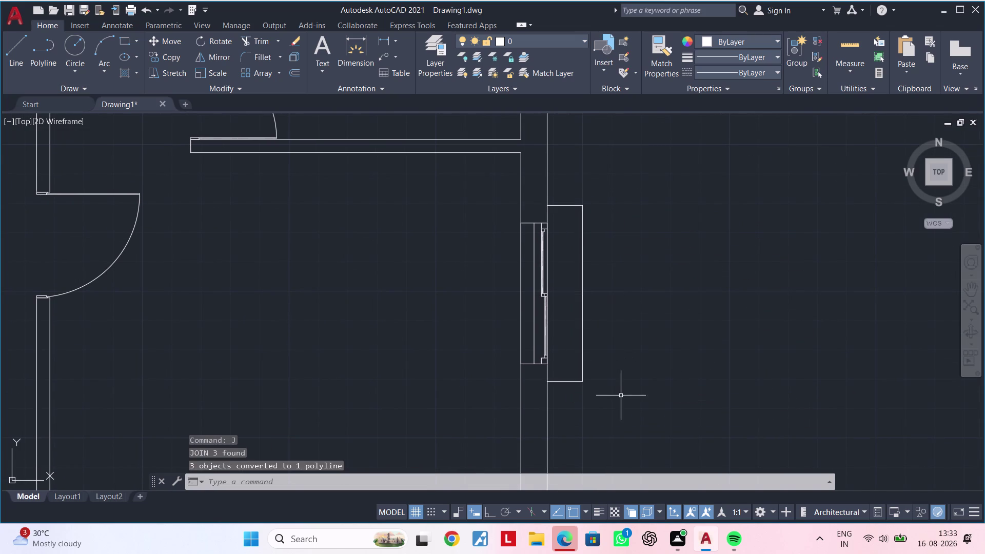
click(616, 404)
click(569, 197)
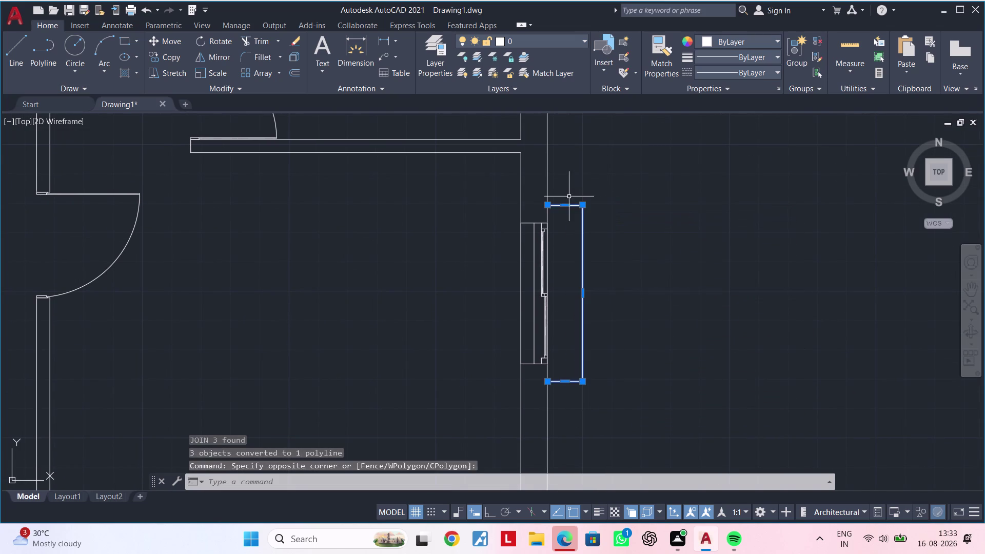
key(c)
key(o)
key(space)
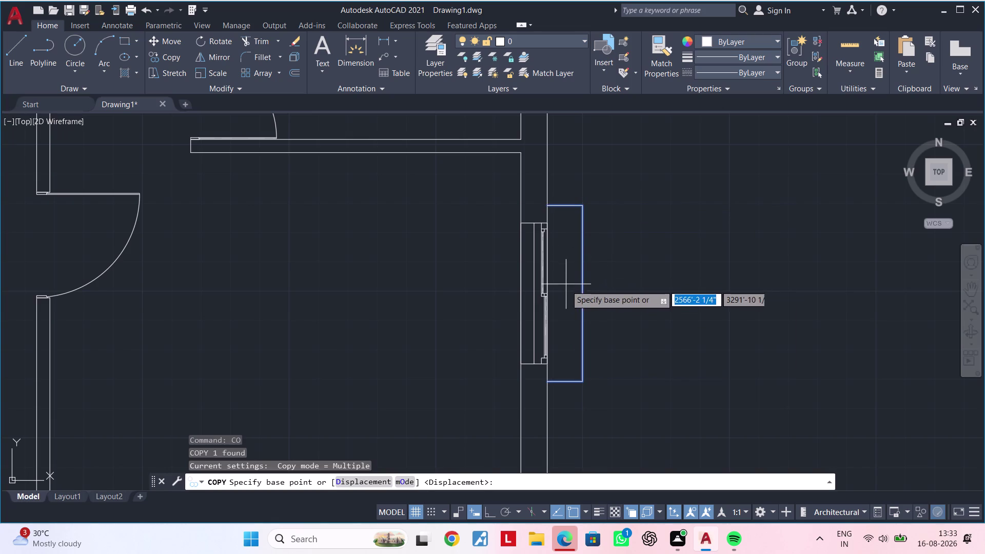
scroll(up, 3)
click(545, 294)
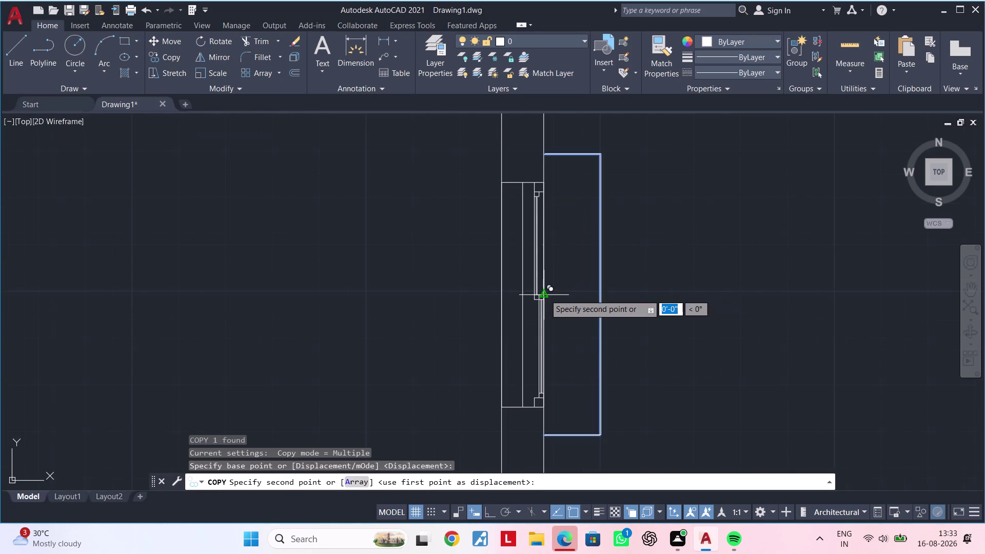
scroll(down, 3)
middle_drag(620, 218, 617, 375)
scroll(down, 3)
middle_drag(618, 223, 614, 338)
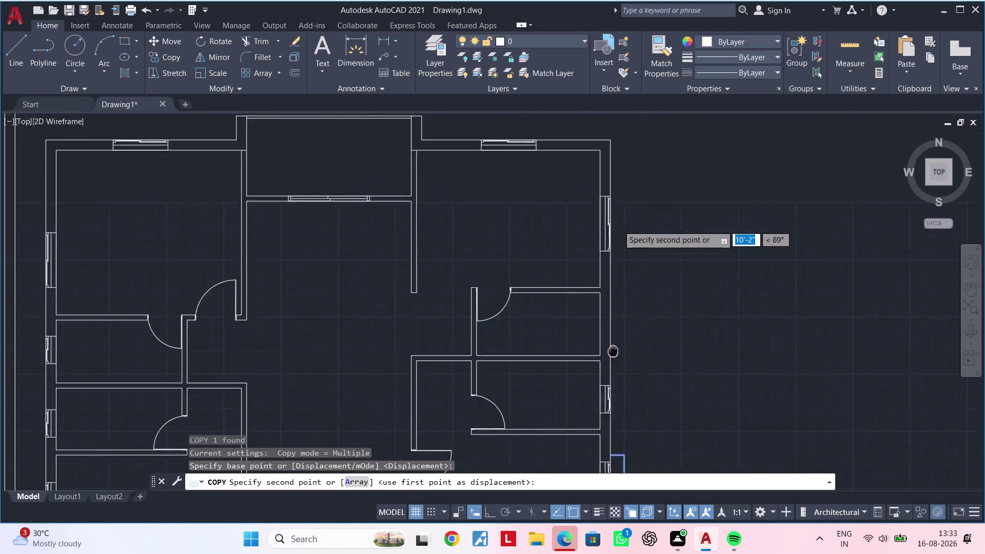
middle_drag(615, 338, 611, 386)
scroll(up, 3)
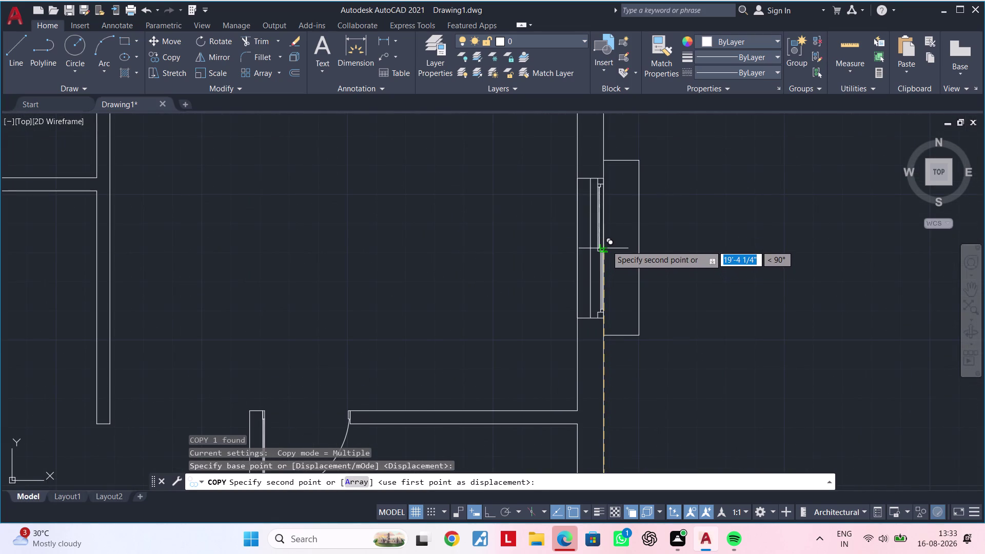
click(606, 245)
scroll(down, 3)
scroll(down, 3)
middle_drag(664, 336, 673, 274)
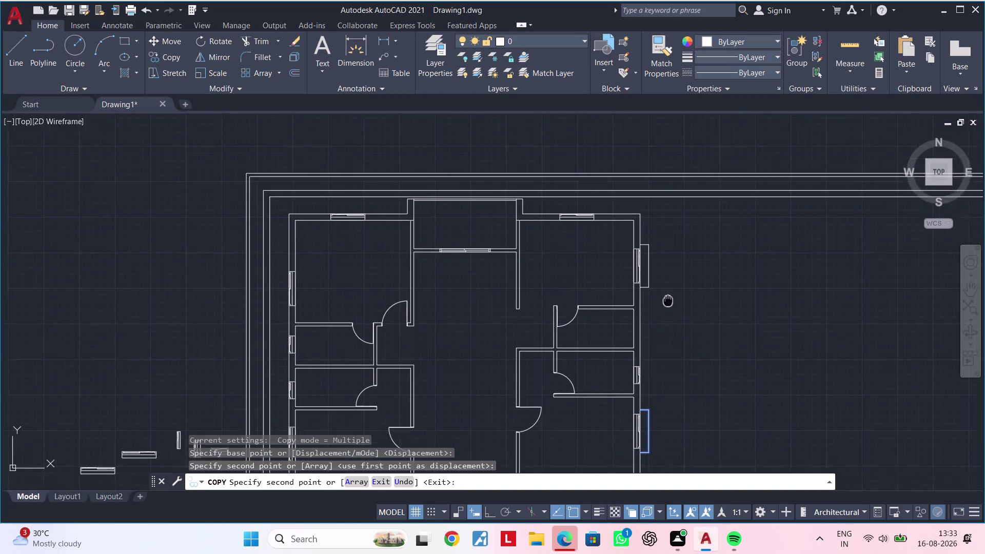
middle_drag(673, 274, 690, 202)
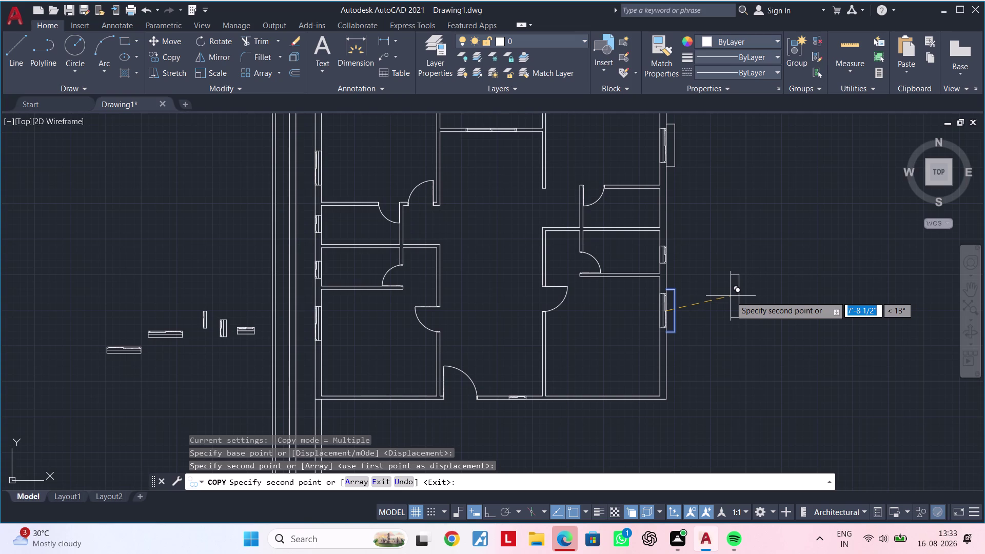
scroll(up, 3)
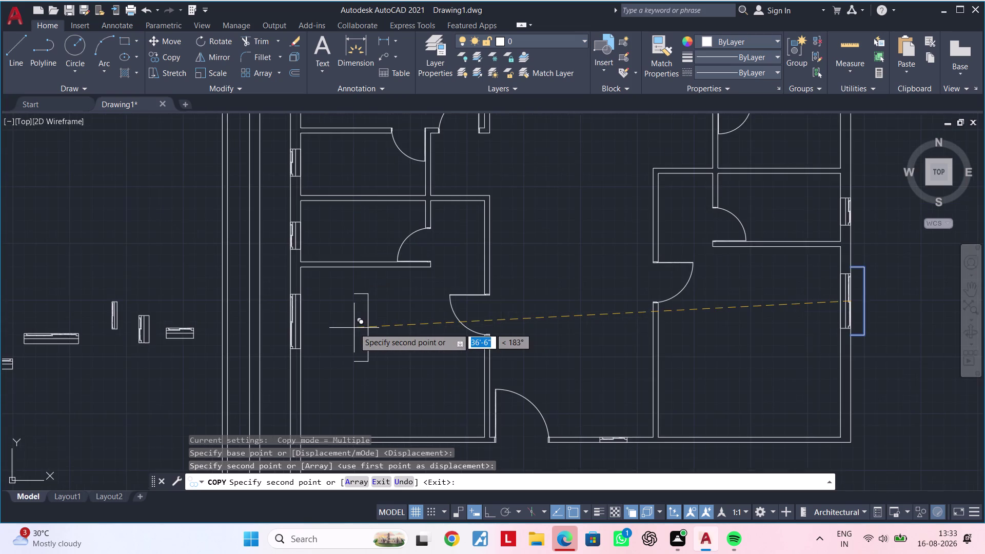
scroll(down, 3)
middle_drag(353, 329, 549, 327)
middle_drag(549, 328, 420, 322)
scroll(down, 3)
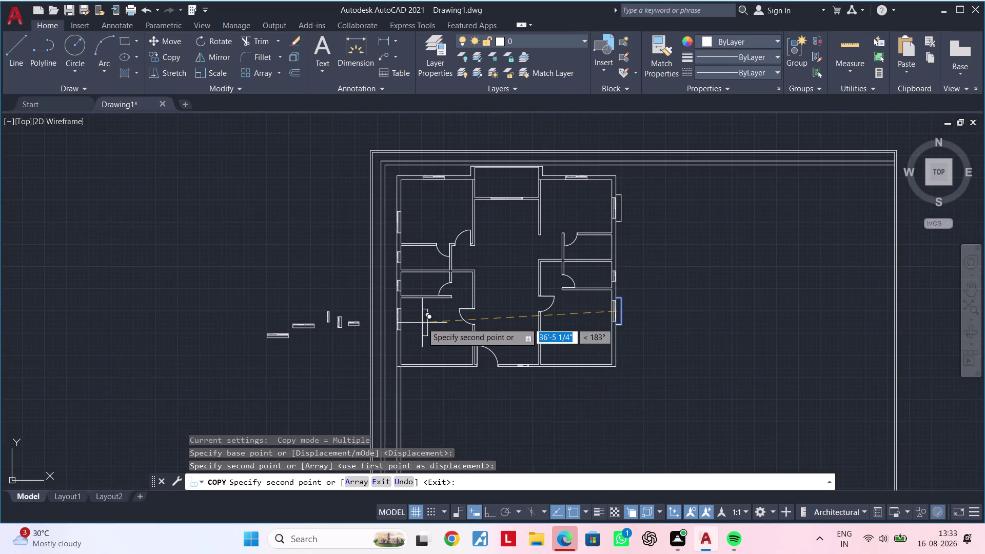
key(Escape)
key(Escape)
key(Escape)
key(Escape)
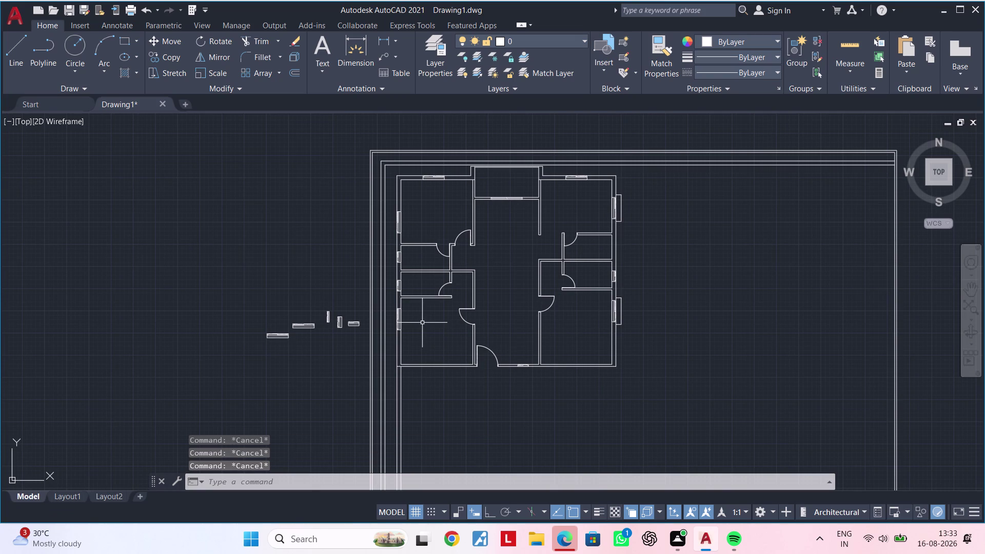
key(Escape)
key(Escape)
scroll(up, 3)
click(622, 317)
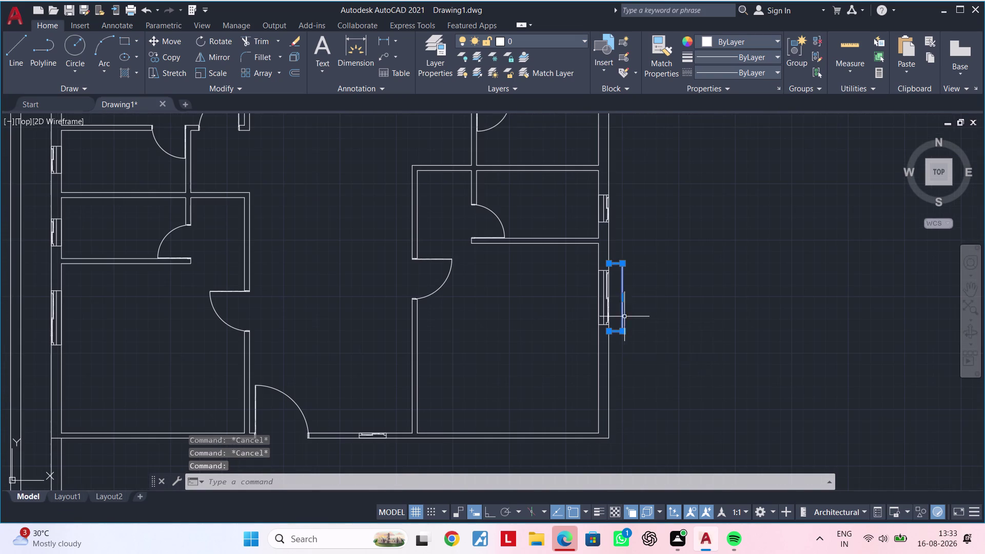
scroll(down, 3)
scroll(up, 3)
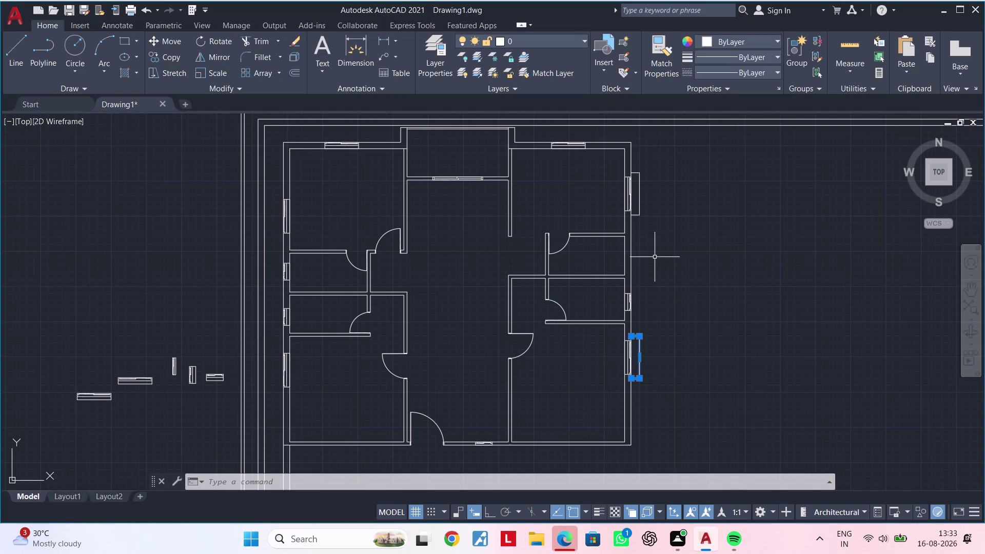
middle_drag(658, 300, 674, 304)
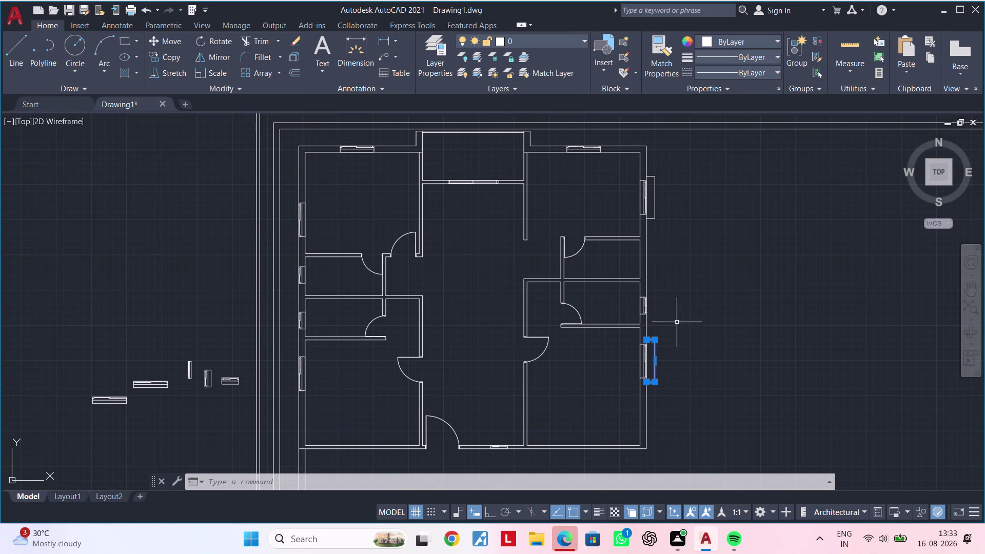
Mirror the right-wall projection about a vertical line through the top wall's midpoint, keeping the original.
text(MI)
key(space)
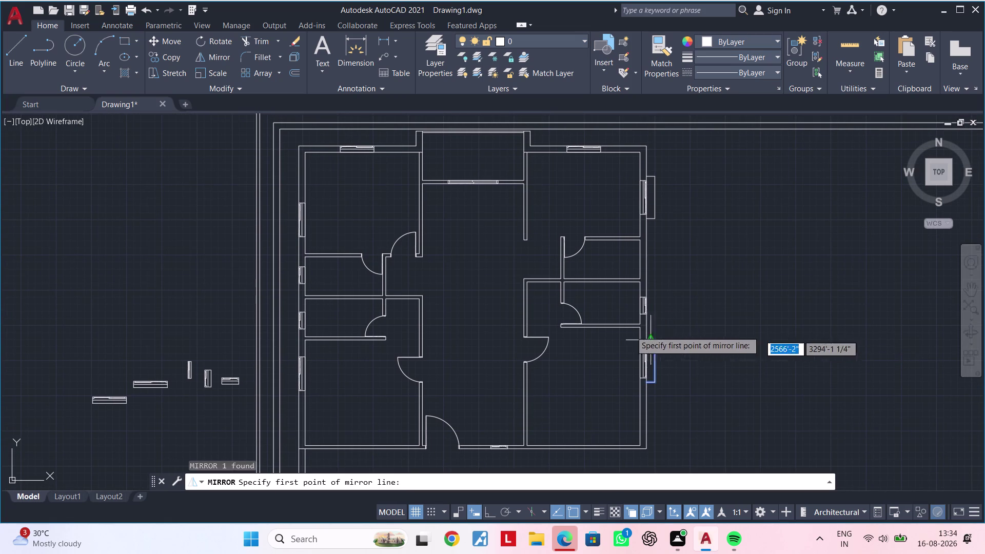
middle_drag(471, 271, 480, 347)
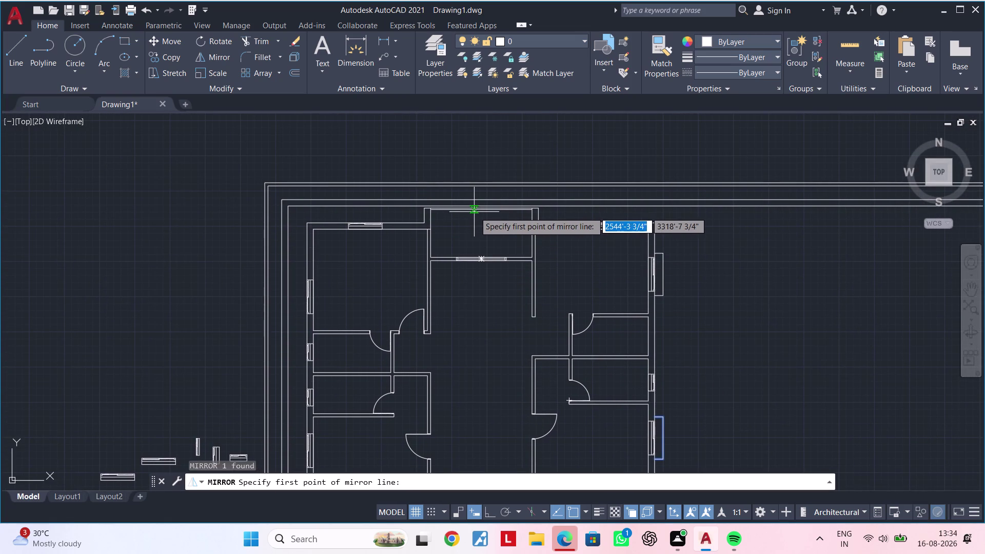
drag(480, 211, 482, 231)
scroll(down, 3)
middle_drag(489, 358, 493, 263)
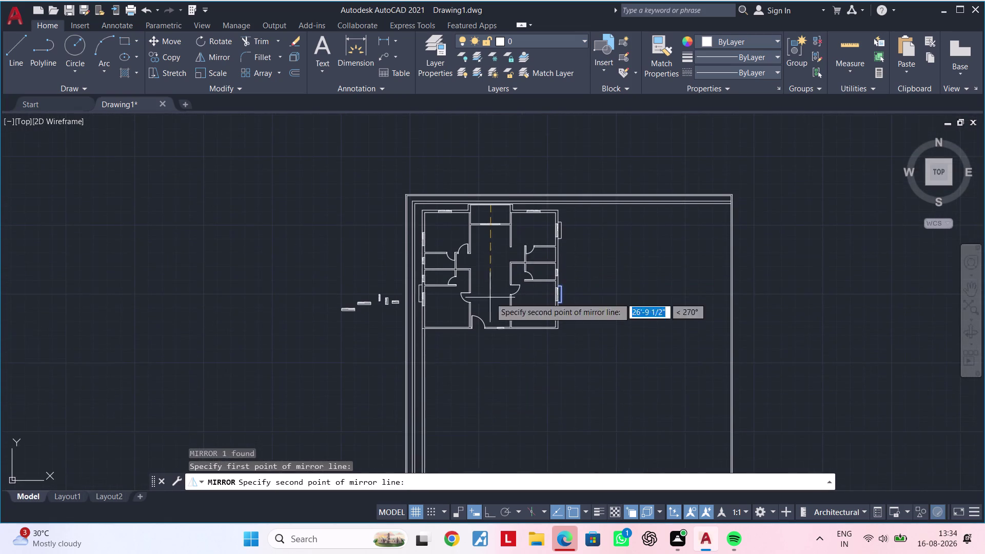
scroll(up, 3)
scroll(up, 3)
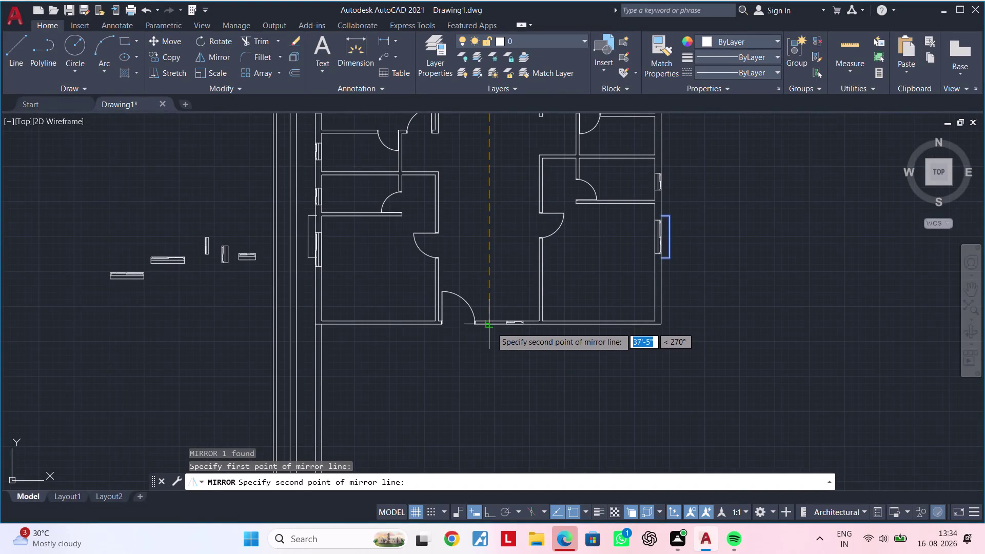
click(491, 327)
drag(507, 375, 491, 328)
middle_drag(393, 340, 500, 359)
scroll(up, 3)
click(413, 264)
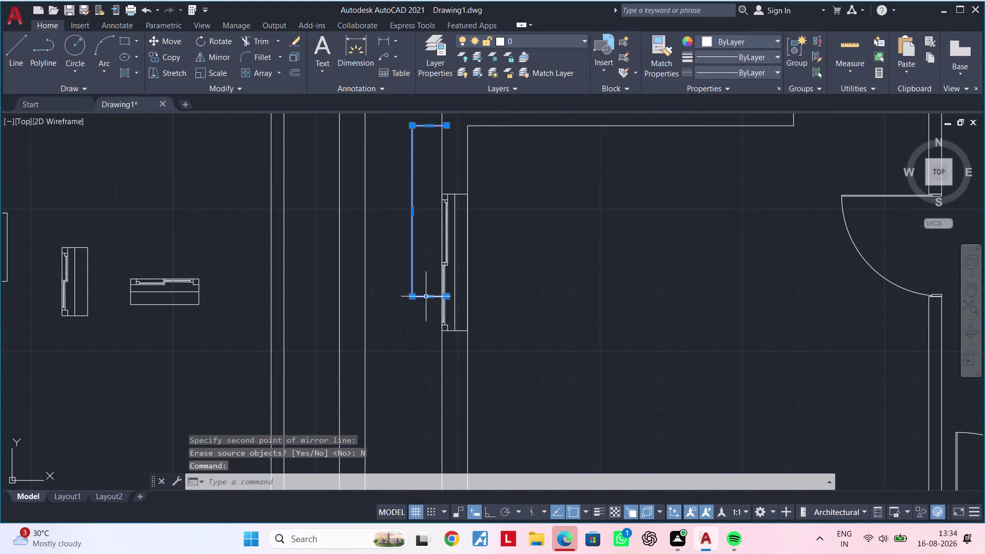
scroll(down, 3)
middle_drag(427, 313, 436, 298)
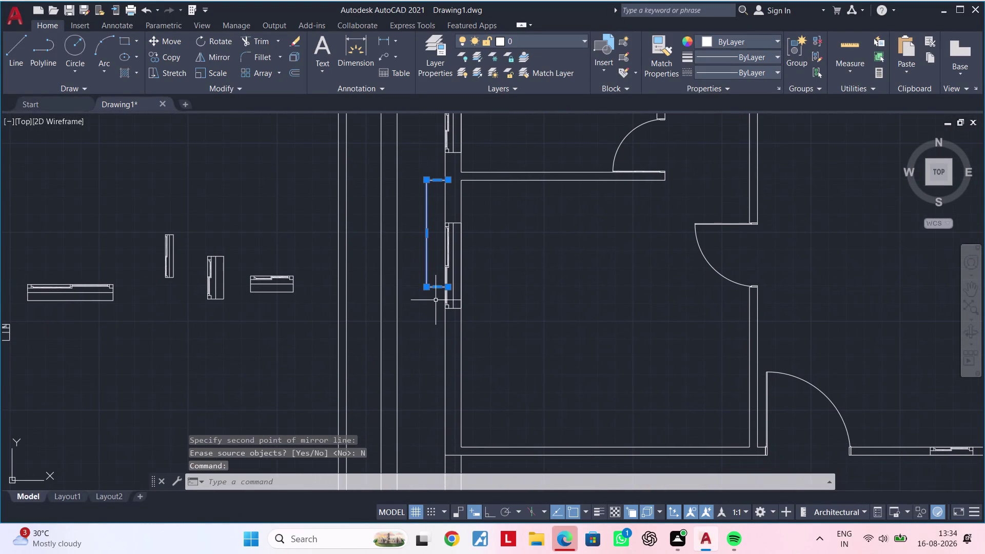
Try moving the mirrored window against the left wall corner, then cancel the move.
text(M)
key(space)
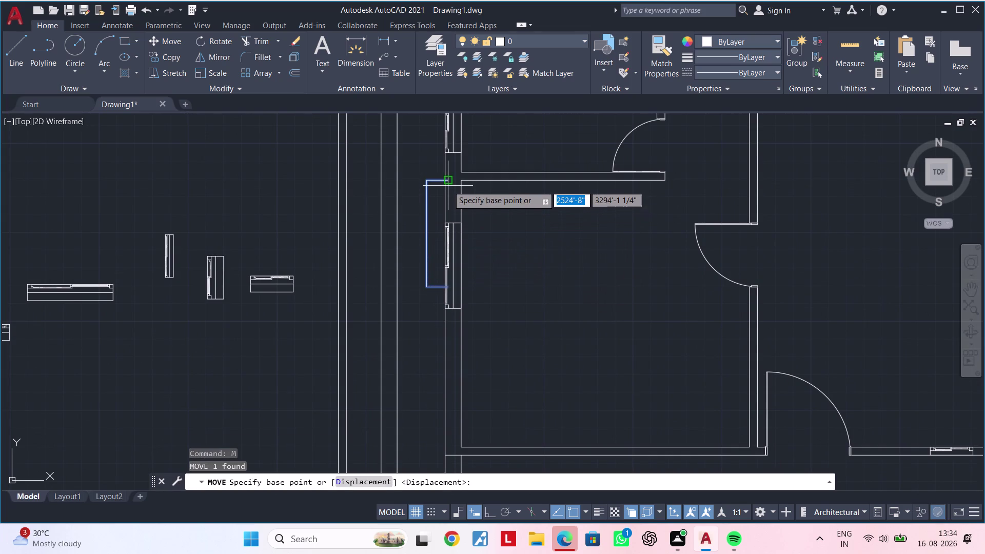
scroll(up, 3)
click(449, 173)
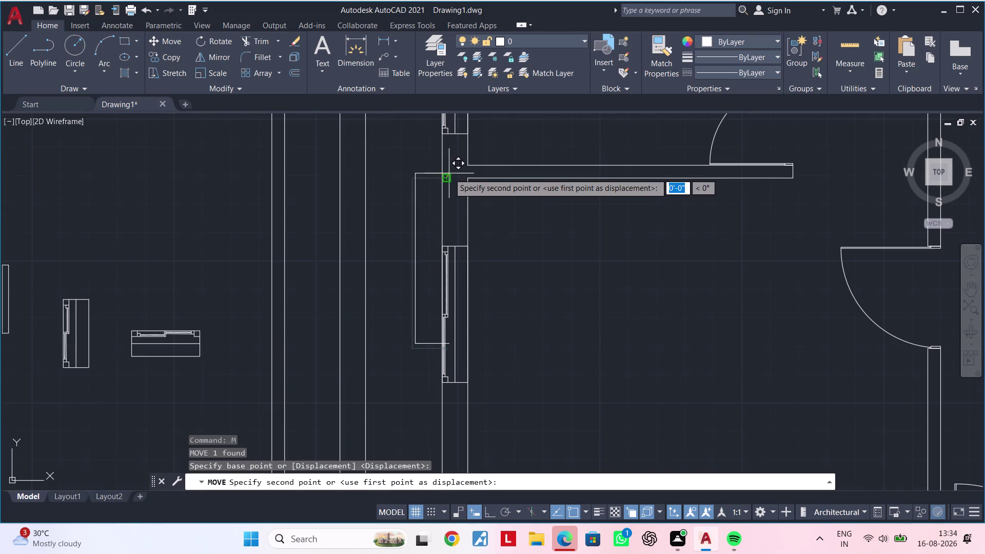
scroll(up, 3)
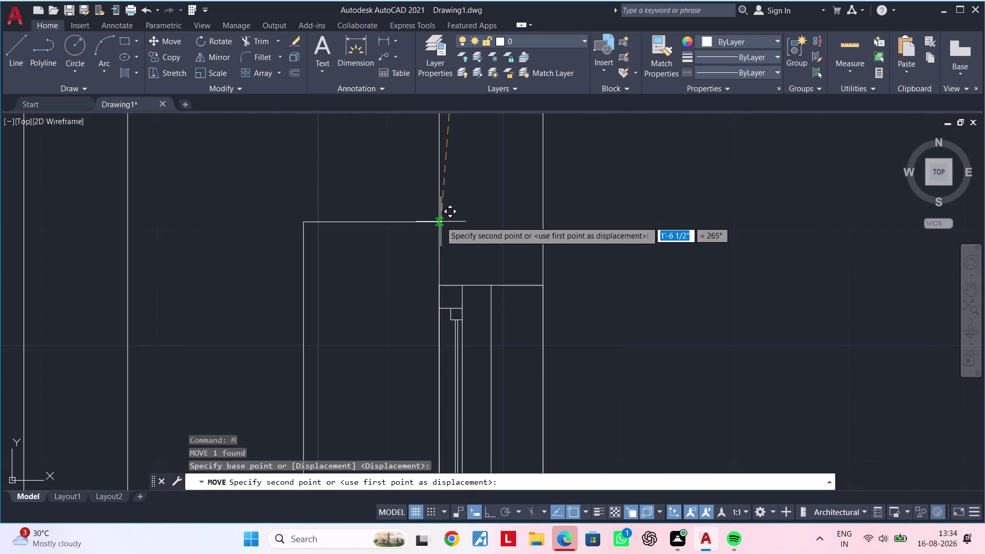
click(440, 207)
scroll(down, 3)
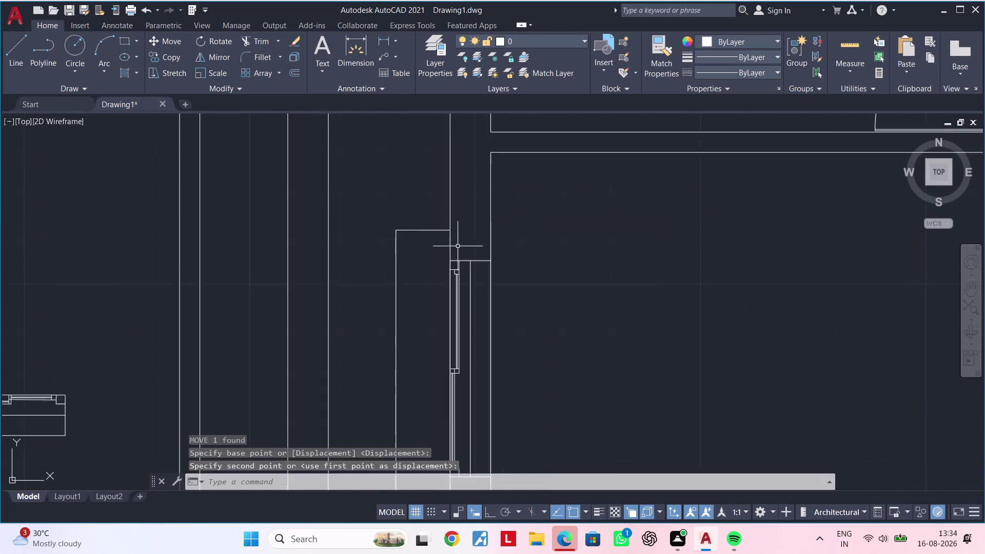
scroll(down, 3)
middle_drag(460, 249, 462, 211)
key(Escape)
key(Escape)
scroll(up, 3)
key(Escape)
key(Escape)
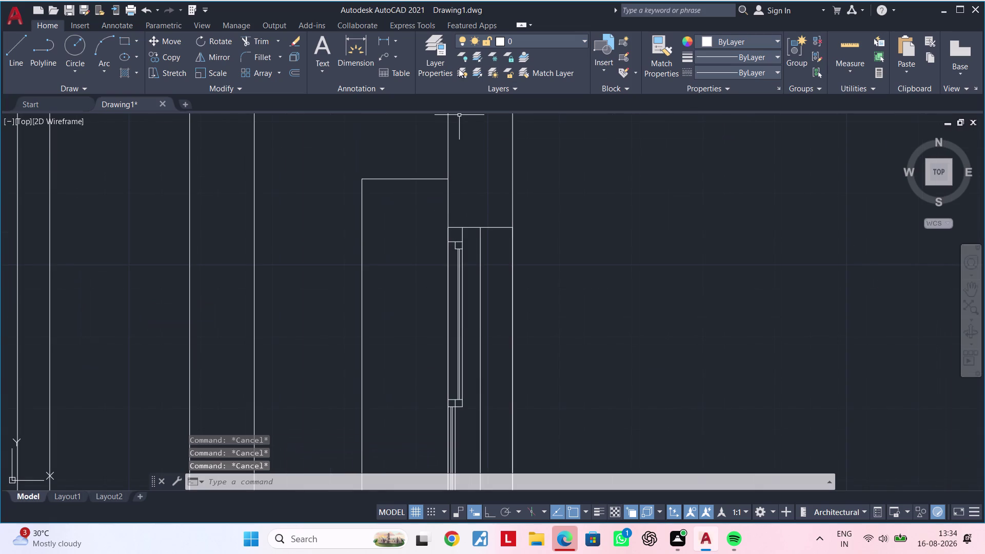
Begin a linear dimension up to the wall corner, then cancel it.
click(387, 42)
click(448, 227)
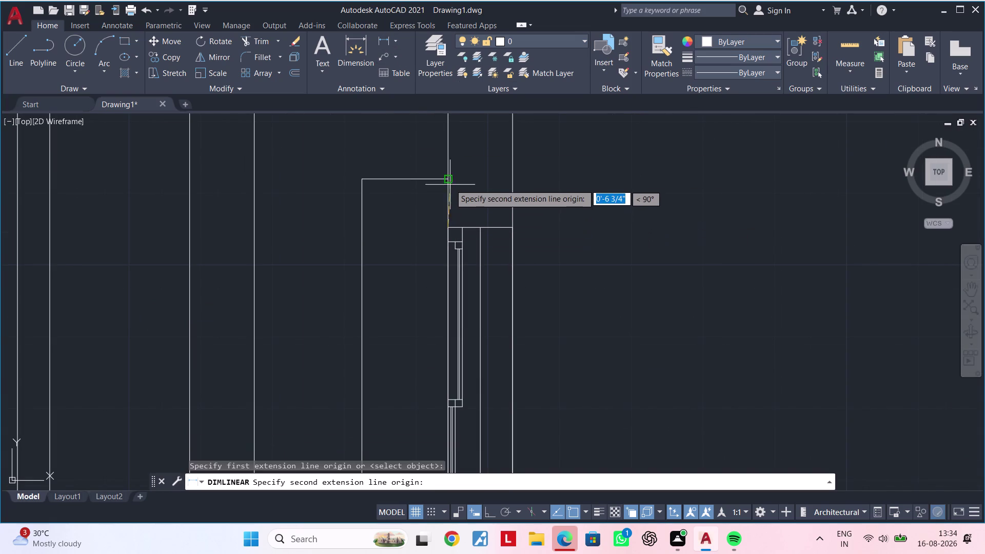
click(450, 180)
scroll(down, 3)
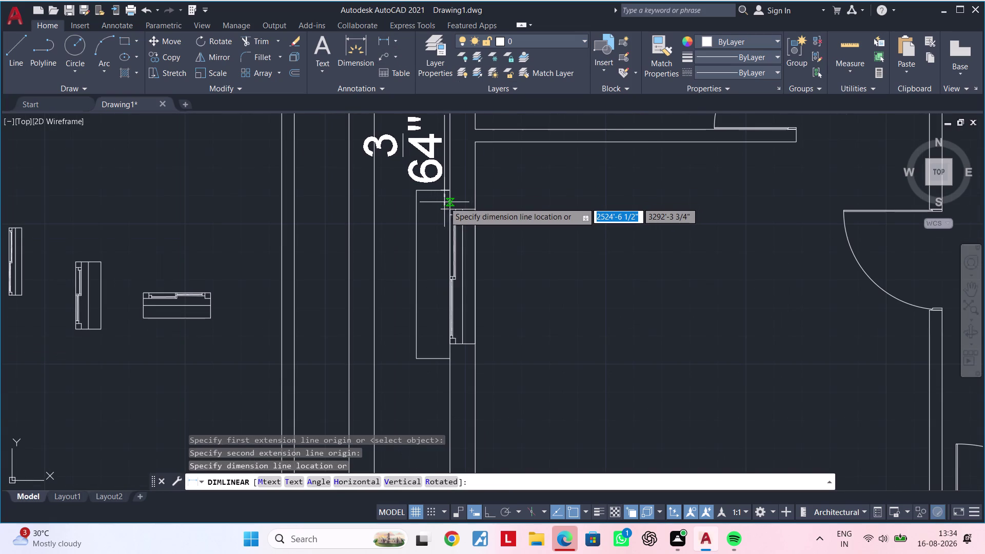
key(Escape)
key(Escape)
scroll(up, 3)
middle_drag(428, 211, 421, 244)
key(Escape)
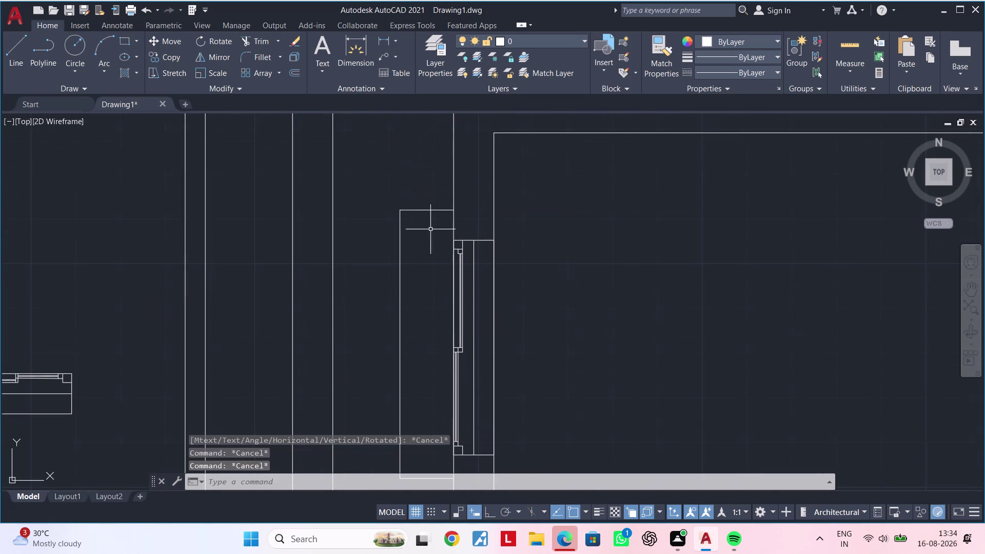
key(Escape)
Select the mirrored window and try moving it to the wall corner again, then cancel.
click(444, 209)
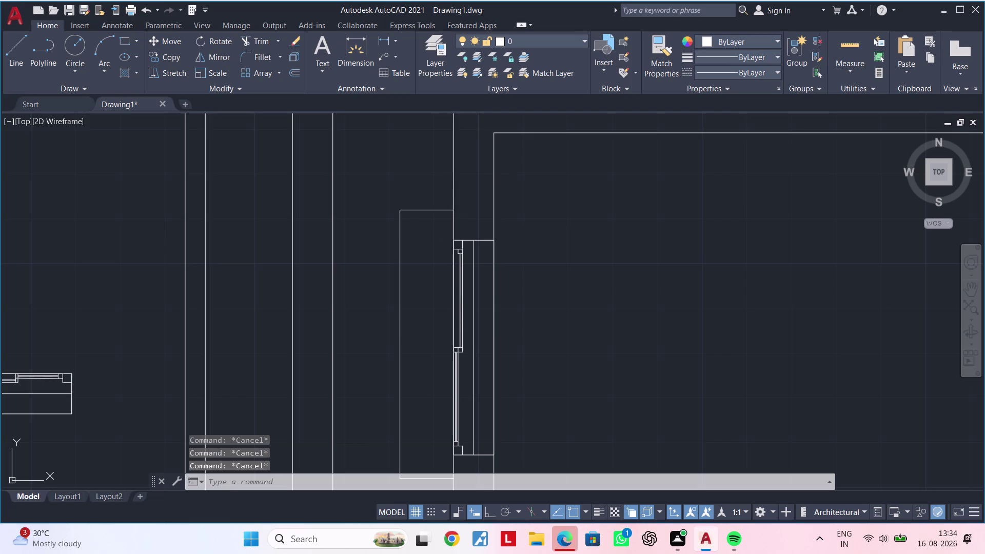
key(m)
key(space)
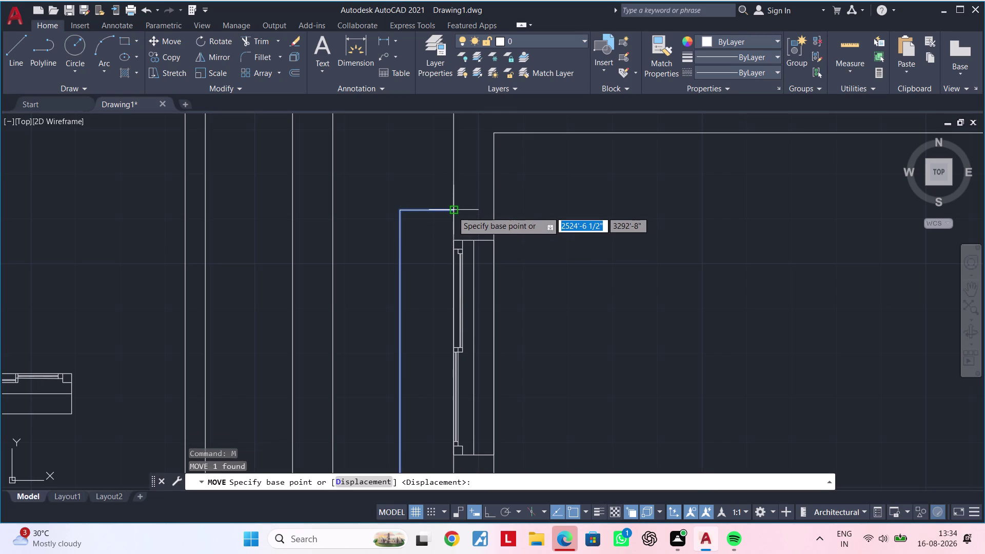
click(452, 211)
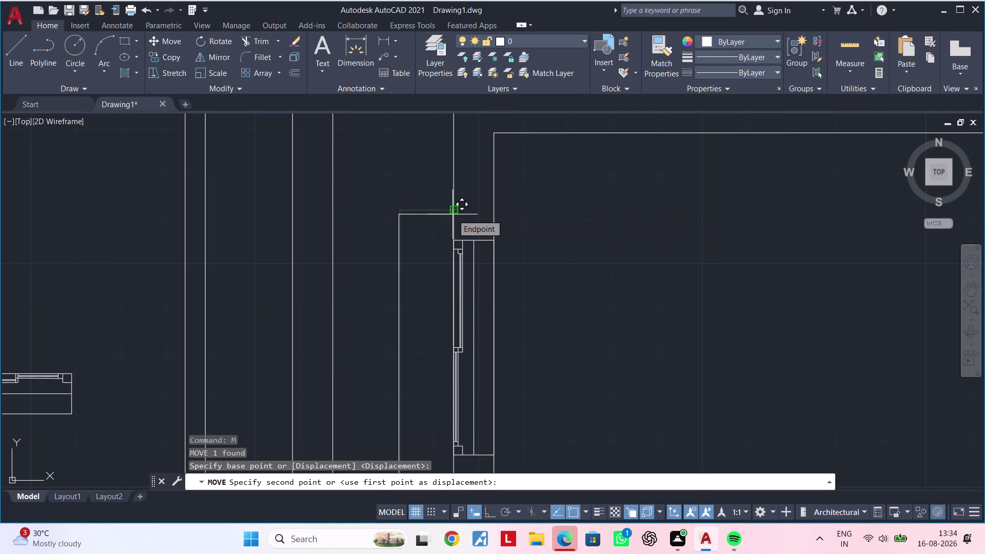
click(452, 214)
key(Escape)
key(Escape)
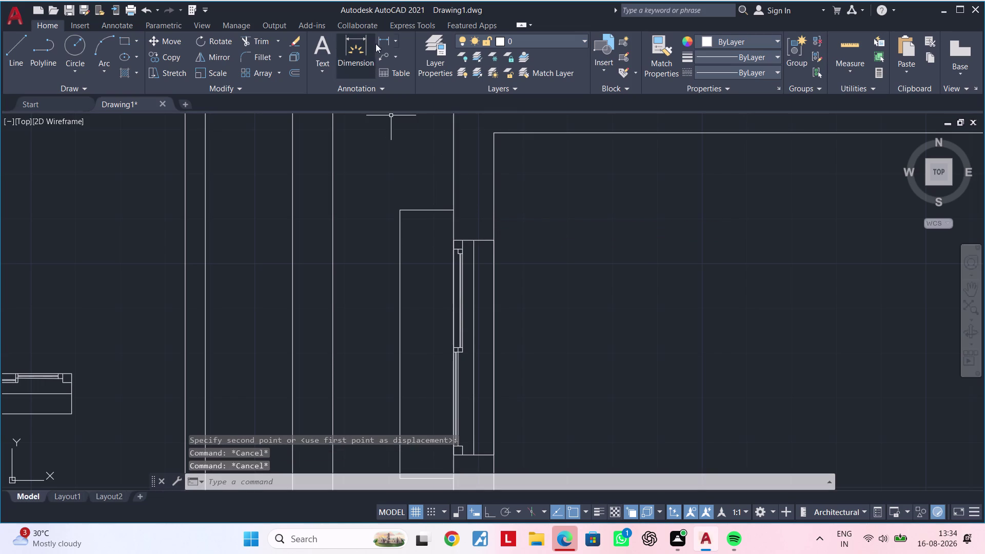
Measure the gap between the window and the wall corner, then abandon the dimension.
click(380, 36)
click(453, 237)
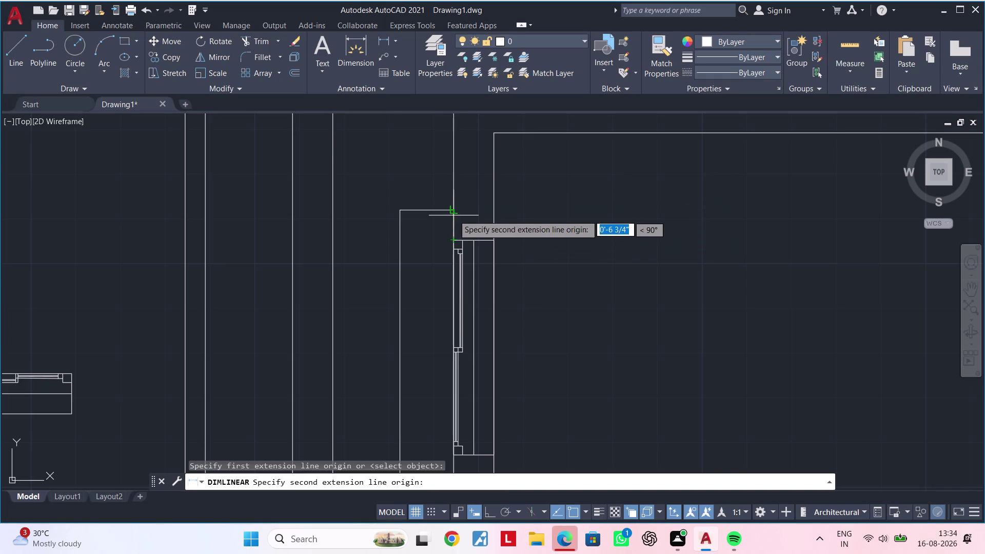
click(453, 213)
scroll(down, 3)
middle_drag(455, 216, 458, 225)
key(Escape)
key(Escape)
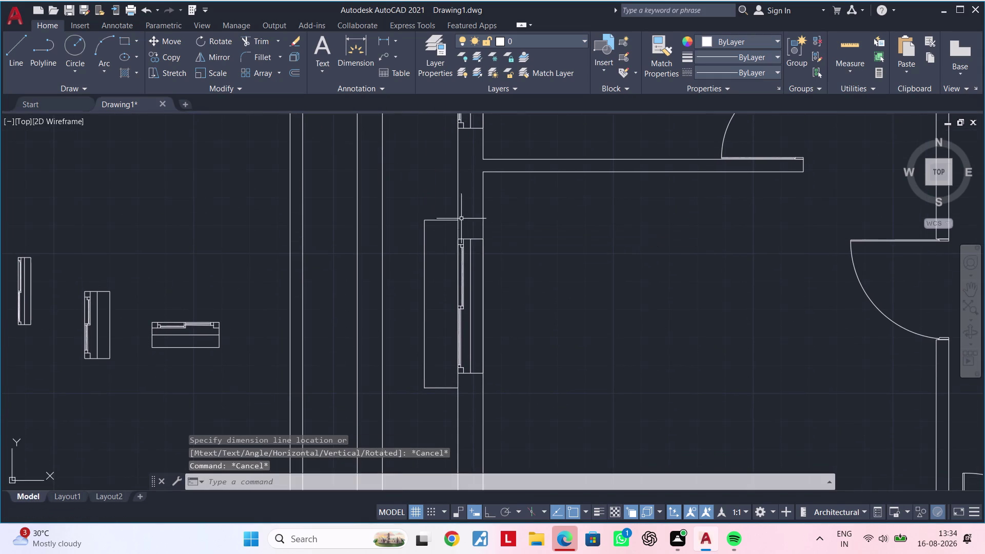
scroll(up, 3)
middle_drag(476, 240, 465, 233)
key(Escape)
key(Escape)
key(Escape)
key(Escape)
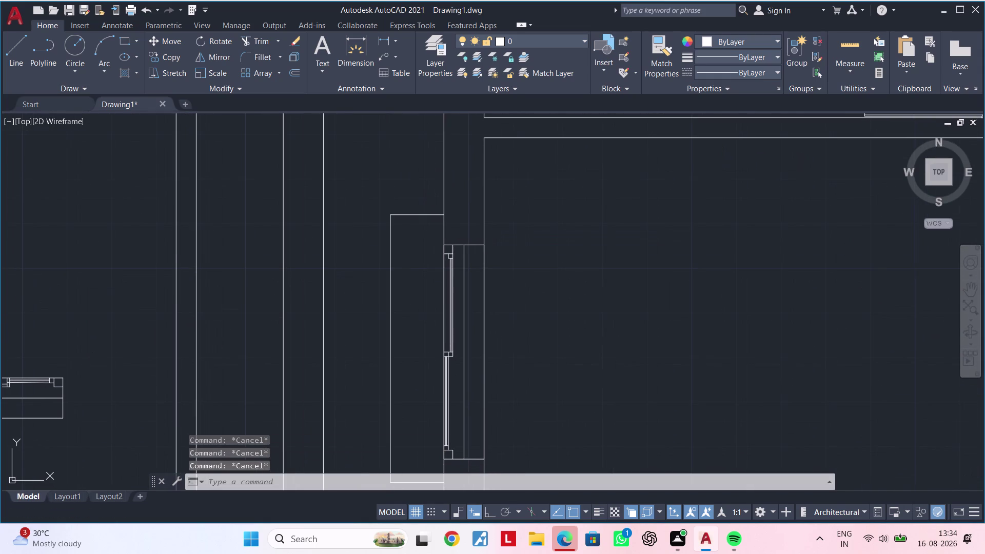
Start a new line with L near the wall junction.
text(L)
key(space)
scroll(up, 3)
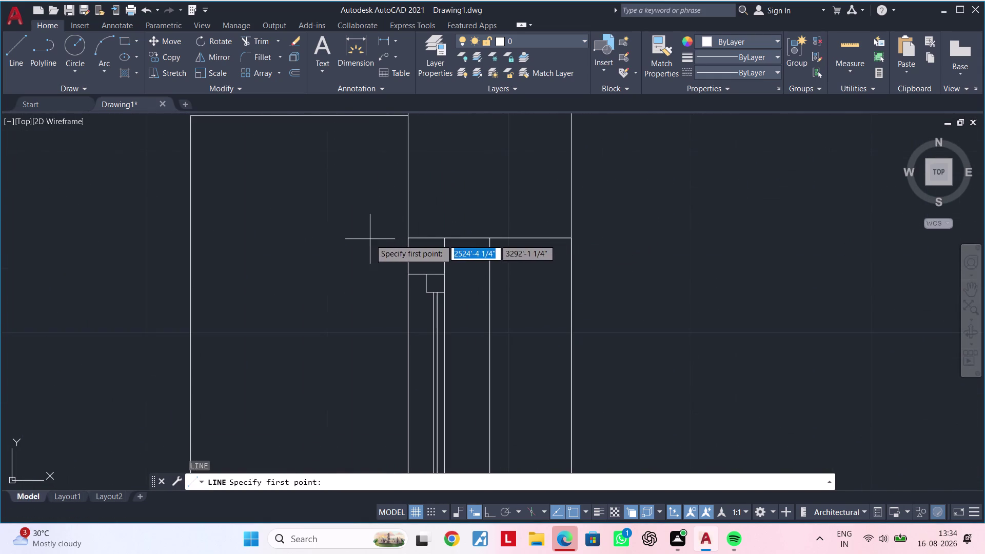
Draw a horizontal line from left of the junction past the right wall.
click(358, 237)
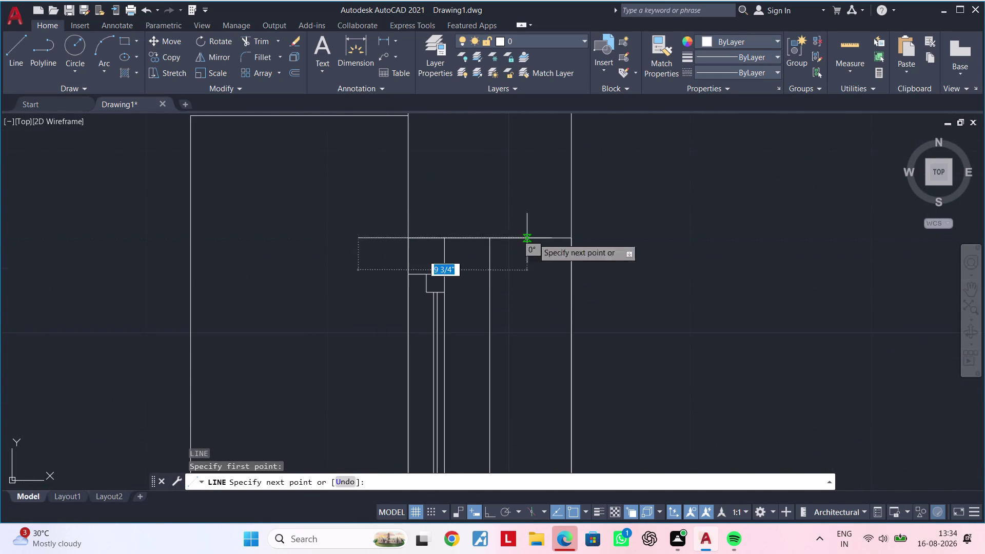
click(584, 239)
key(Escape)
key(Escape)
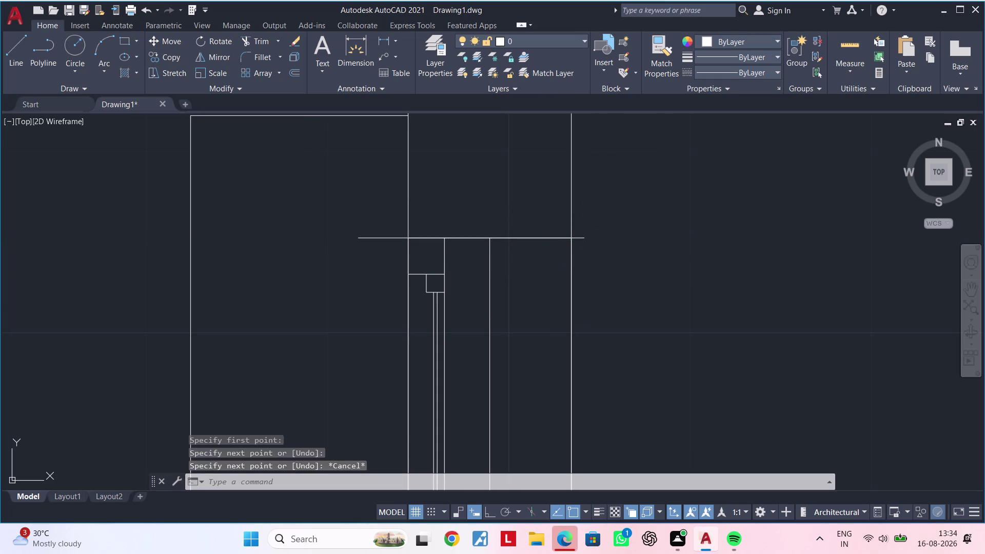
key(Escape)
Offset the horizontal line by 6" to one side.
text(OF 6)
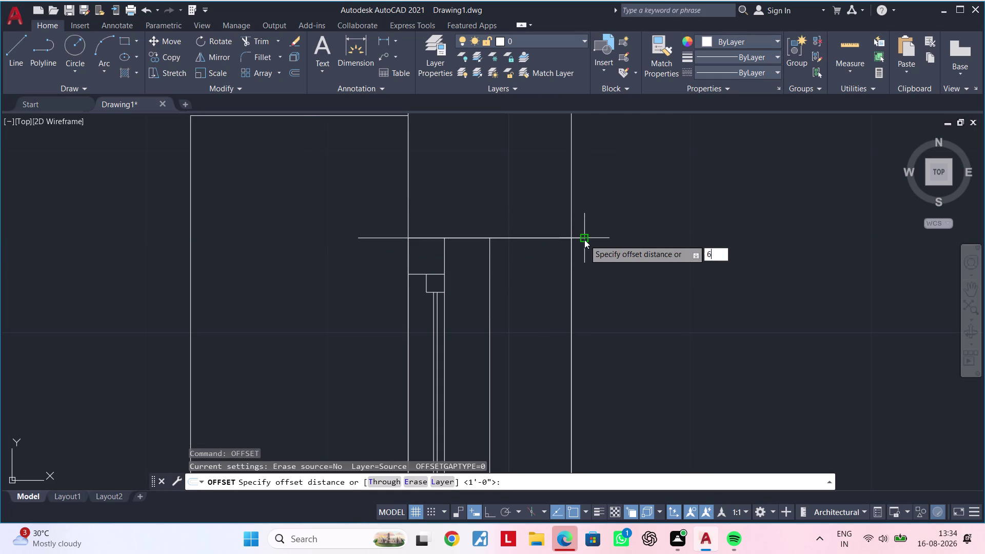
text(")
key(Return)
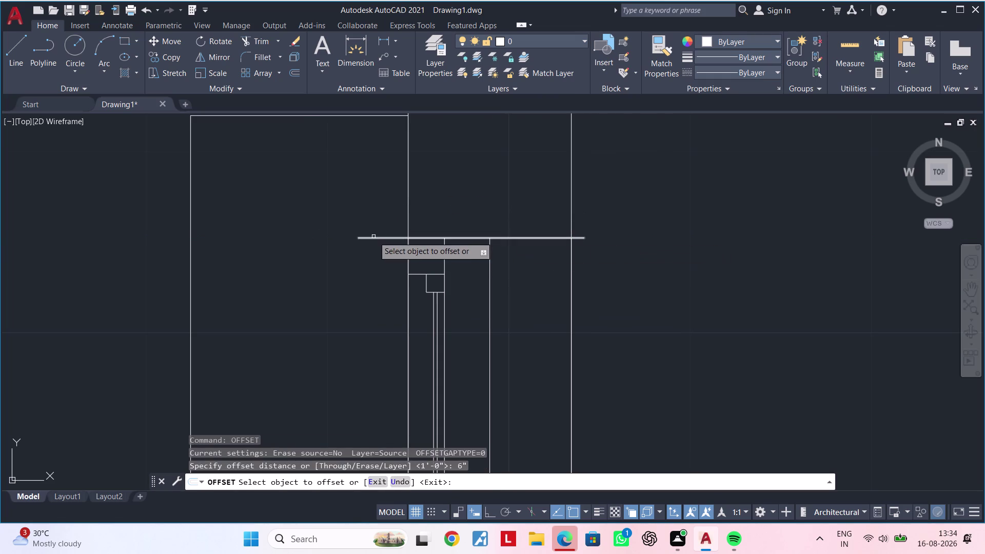
click(373, 237)
click(381, 198)
middle_drag(381, 188, 367, 237)
key(Escape)
key(Escape)
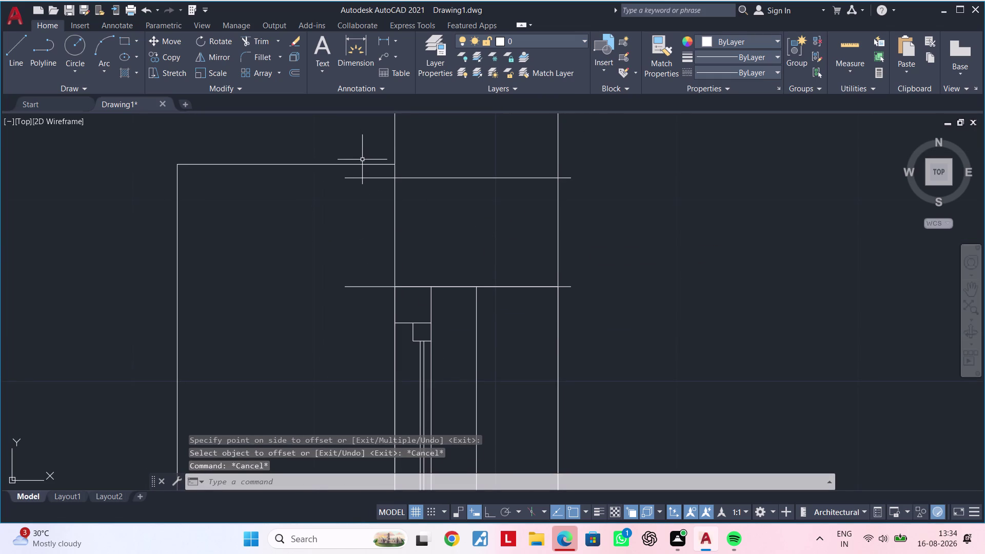
Select the square's top outline and try moving it, then cancel.
click(362, 164)
text(M)
key(space)
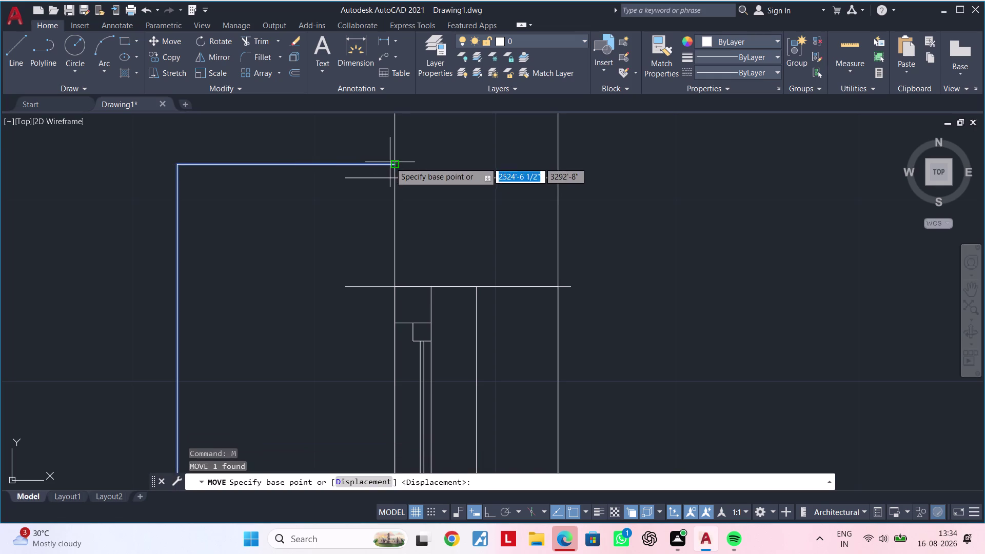
click(390, 162)
click(392, 175)
key(Escape)
key(Escape)
Select the unwanted extra horizontal line and delete it.
click(429, 178)
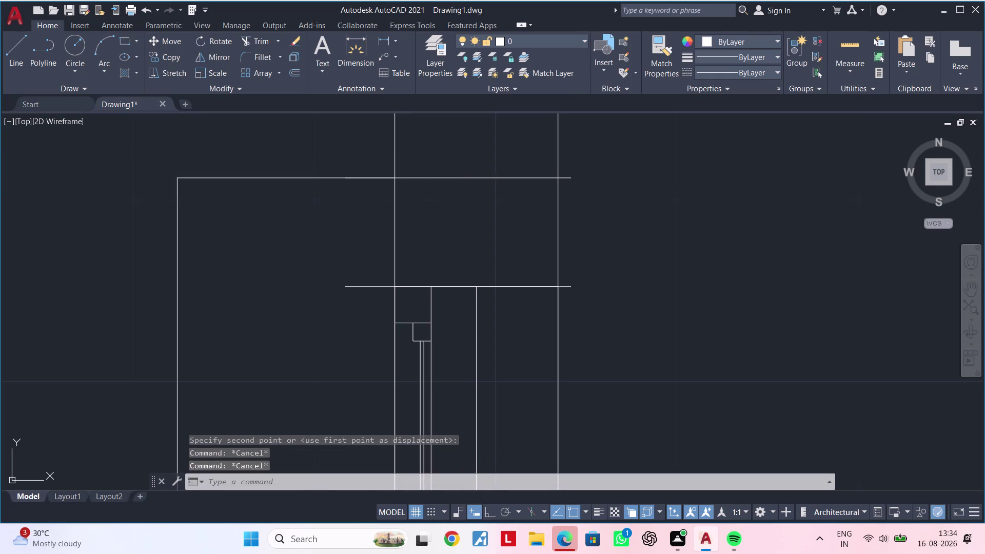
key(Delete)
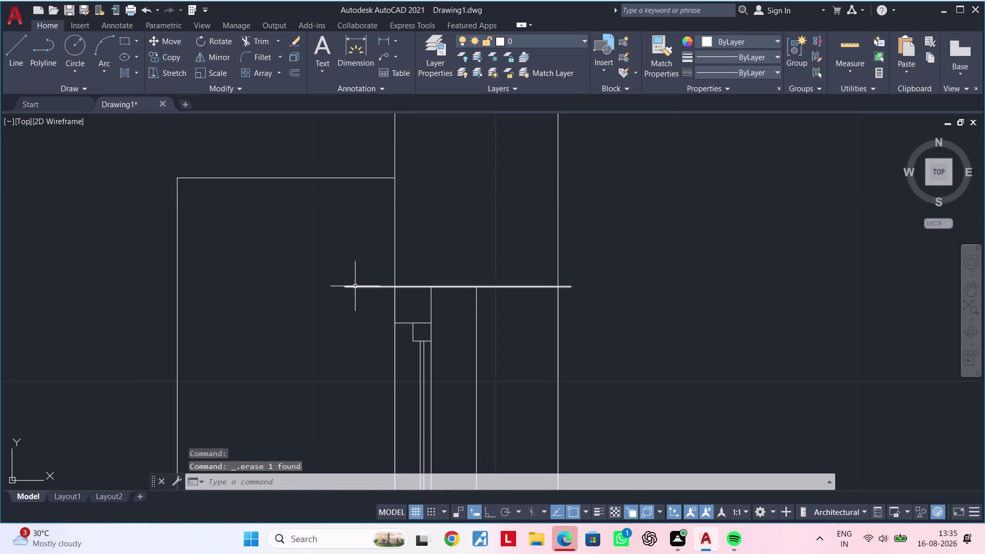
click(355, 288)
click(356, 281)
click(355, 286)
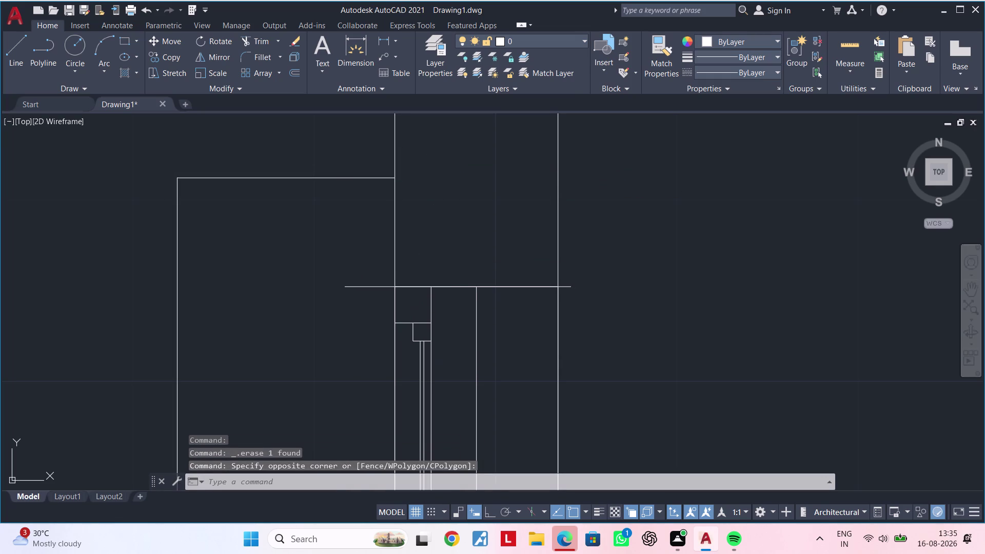
key(Delete)
Pan over to the window on the wall and select its outer box.
scroll(down, 3)
middle_drag(362, 286, 367, 214)
scroll(down, 3)
middle_drag(366, 266, 357, 348)
middle_drag(352, 335, 363, 298)
key(Escape)
key(Escape)
key(Escape)
middle_drag(362, 299, 369, 275)
key(Escape)
key(Escape)
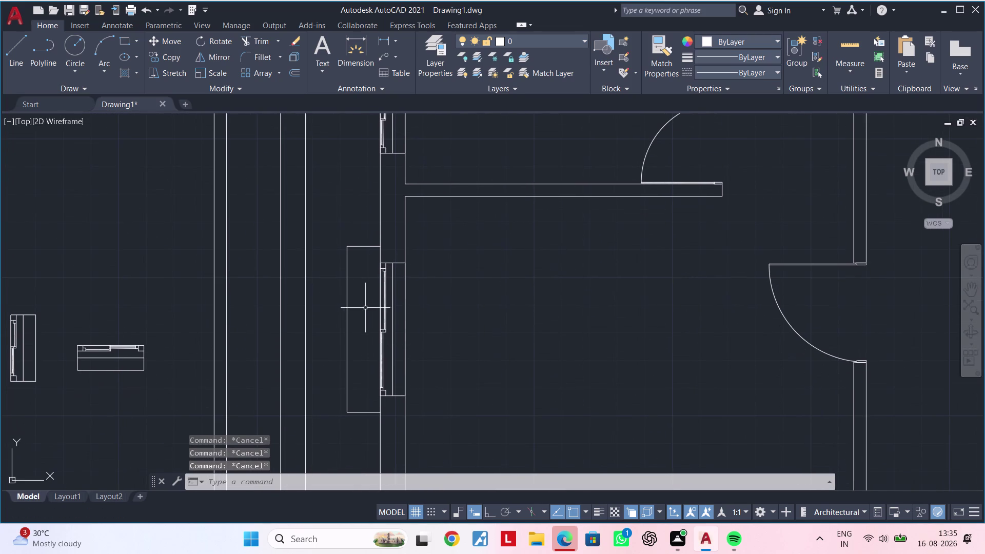
click(347, 328)
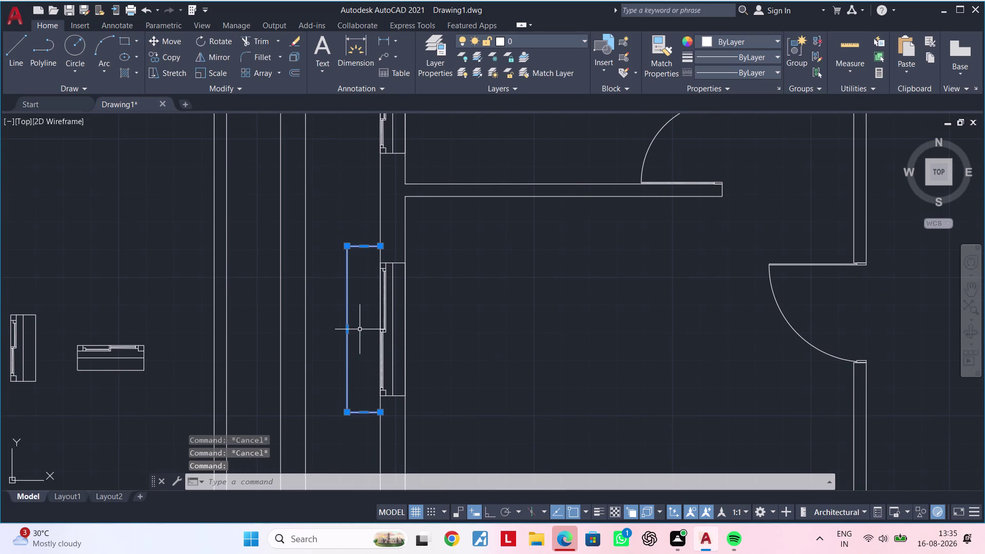
Copy the selected window box with CO from its base point onto the wall.
key(c)
key(o)
key(space)
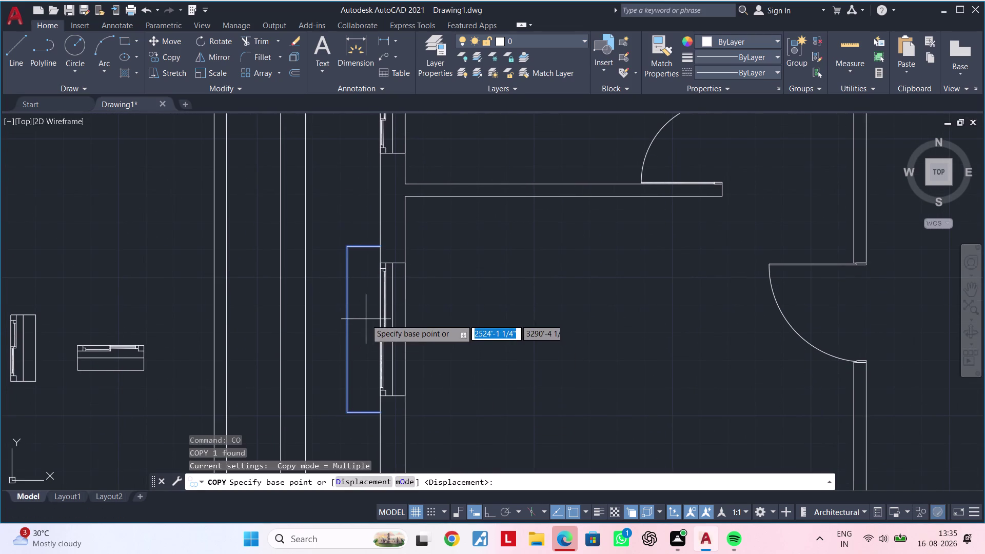
click(382, 329)
scroll(down, 3)
scroll(down, 3)
middle_drag(391, 245, 395, 449)
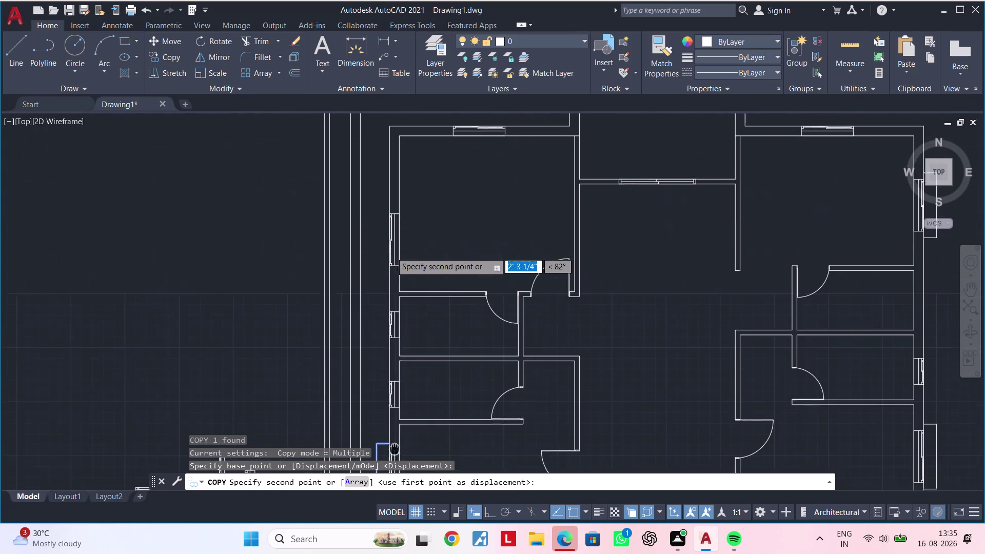
middle_drag(395, 448, 395, 451)
scroll(up, 3)
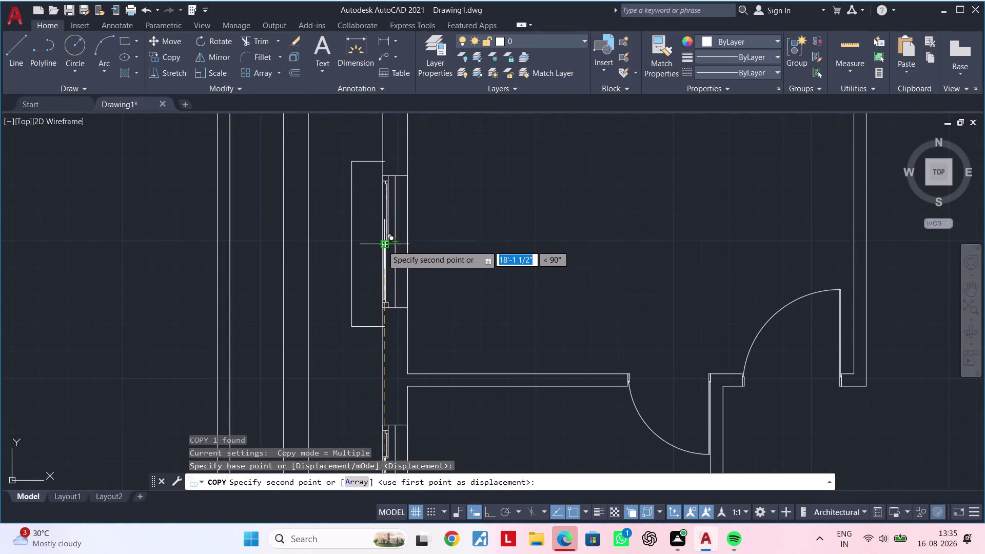
scroll(up, 3)
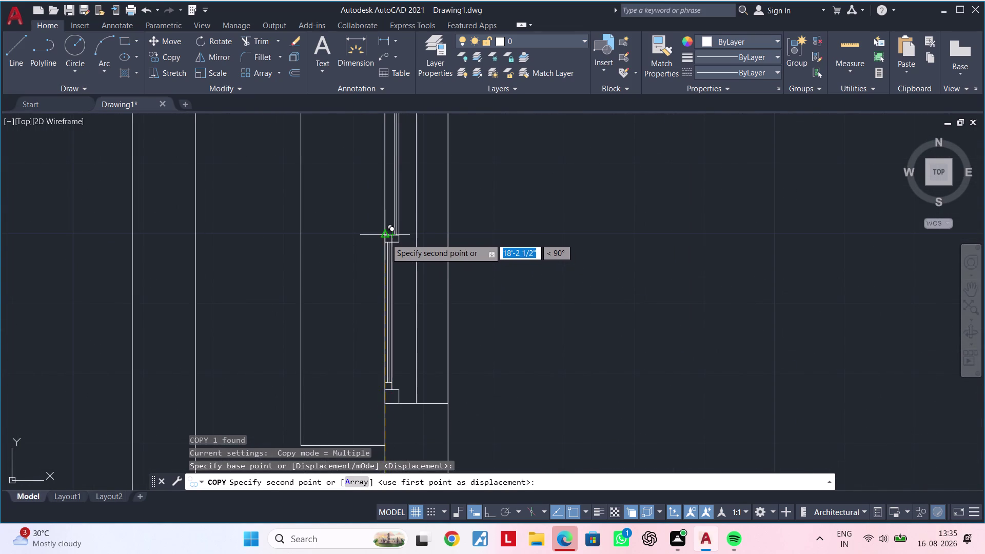
click(386, 239)
scroll(down, 3)
key(Escape)
key(Escape)
Pan out over the whole floor plan, clearing any active command.
scroll(down, 3)
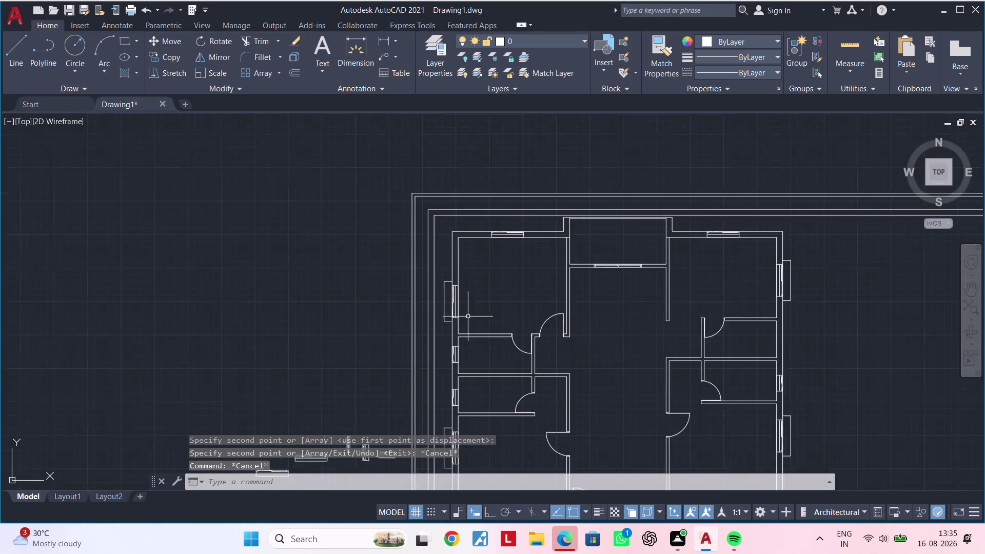
middle_drag(469, 317, 435, 228)
scroll(up, 3)
key(Escape)
scroll(down, 3)
middle_drag(453, 272, 405, 241)
key(Escape)
middle_drag(437, 273, 428, 333)
scroll(up, 3)
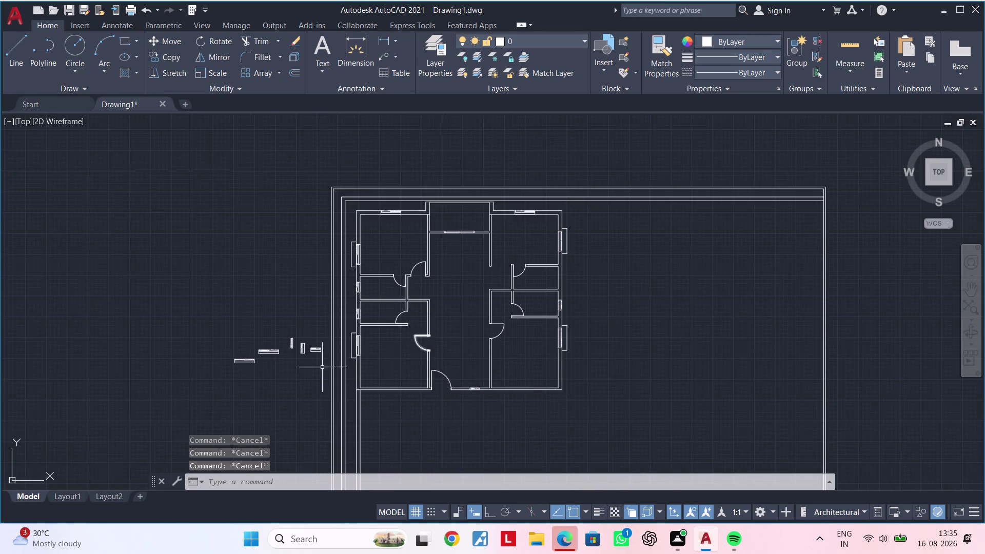
scroll(up, 3)
middle_drag(406, 399, 362, 411)
key(Escape)
key(Escape)
key(Escape)
key(Escape)
key(Escape)
key(Escape)
key(Escape)
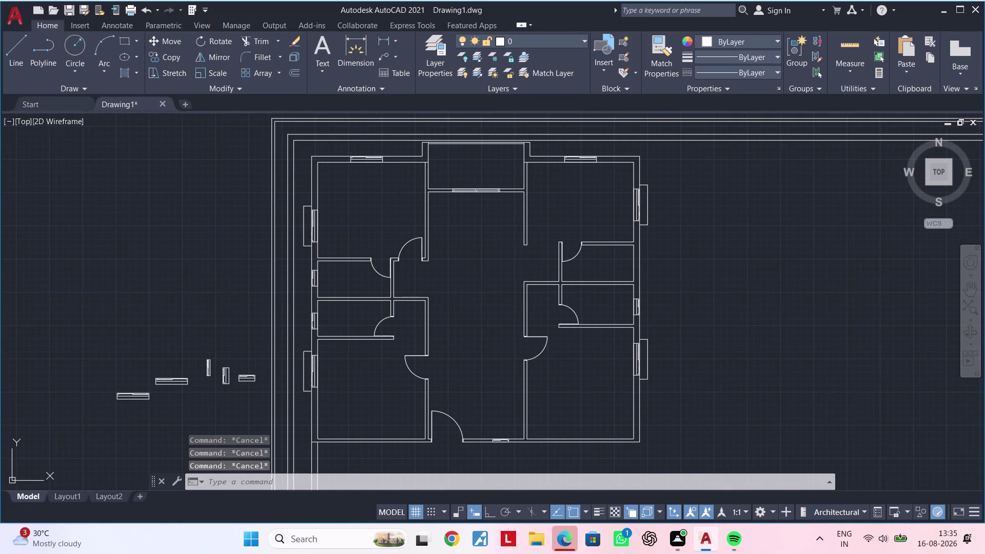
Clear active commands and pan the loose window pieces into view.
key(Escape)
key(Escape)
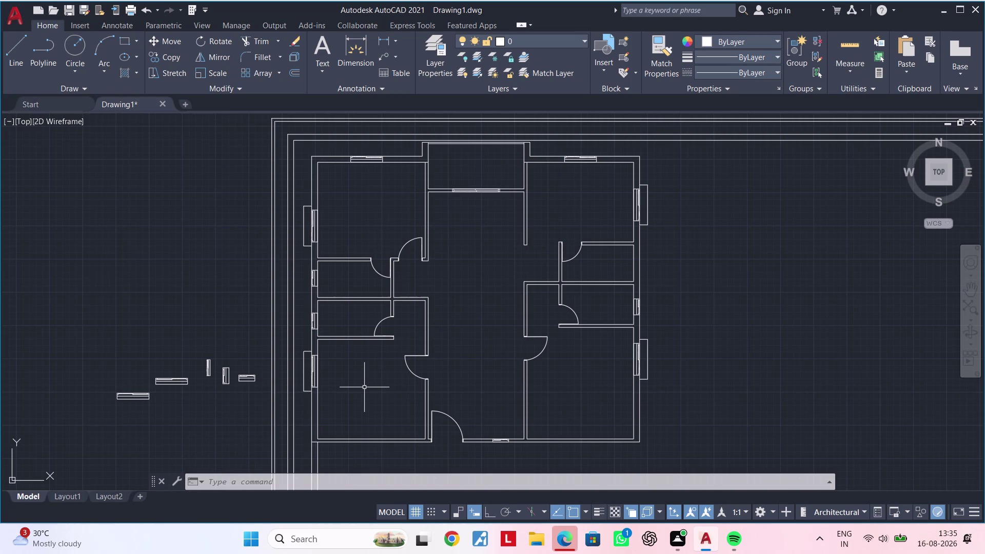
key(Escape)
key(Escape)
key(Escape)
key(Escape)
key(Escape)
key(Escape)
middle_drag(337, 222, 430, 171)
key(Escape)
Box-select the loose window pieces left of the plan and delete them.
click(344, 295)
click(183, 368)
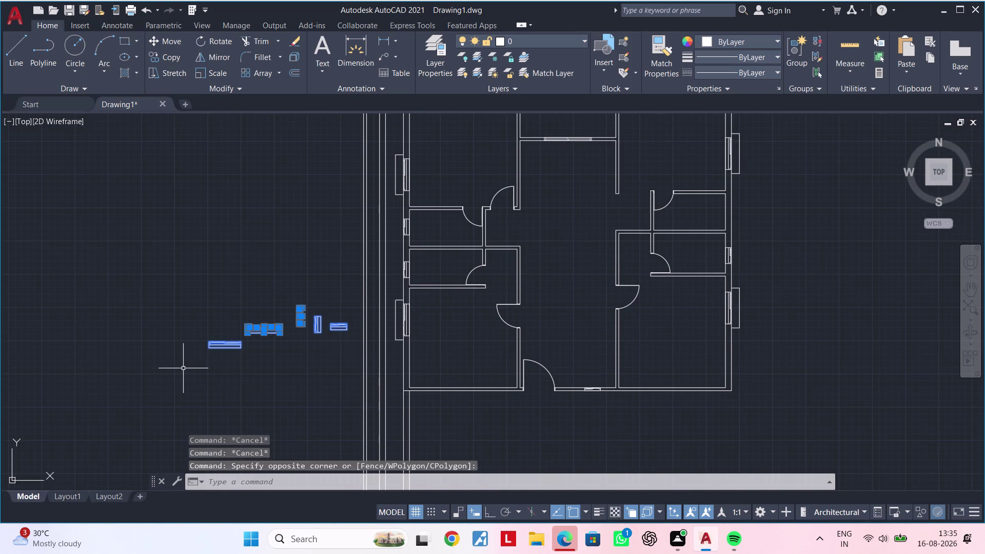
key(Delete)
key(Escape)
key(Escape)
key(Escape)
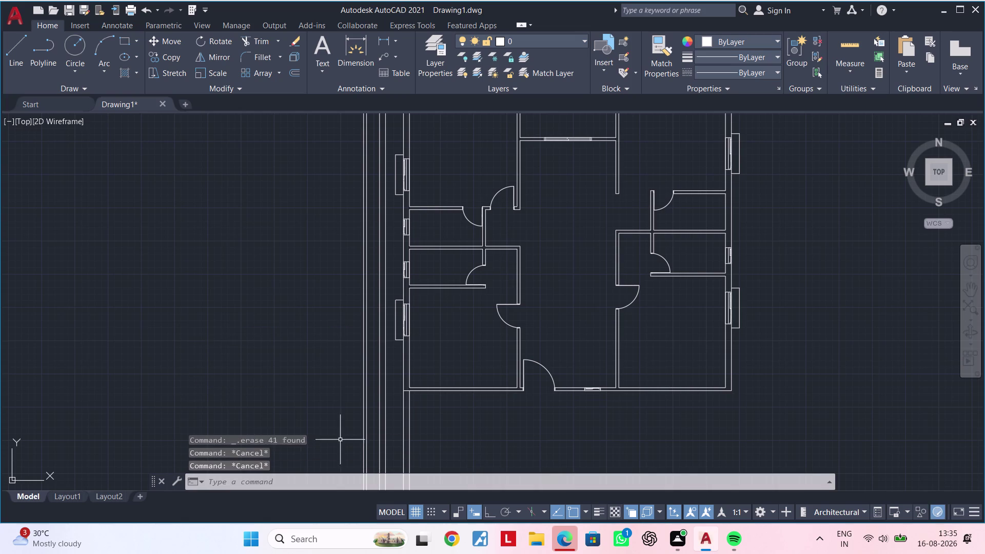
key(Escape)
middle_drag(470, 417, 376, 515)
middle_drag(402, 397, 444, 474)
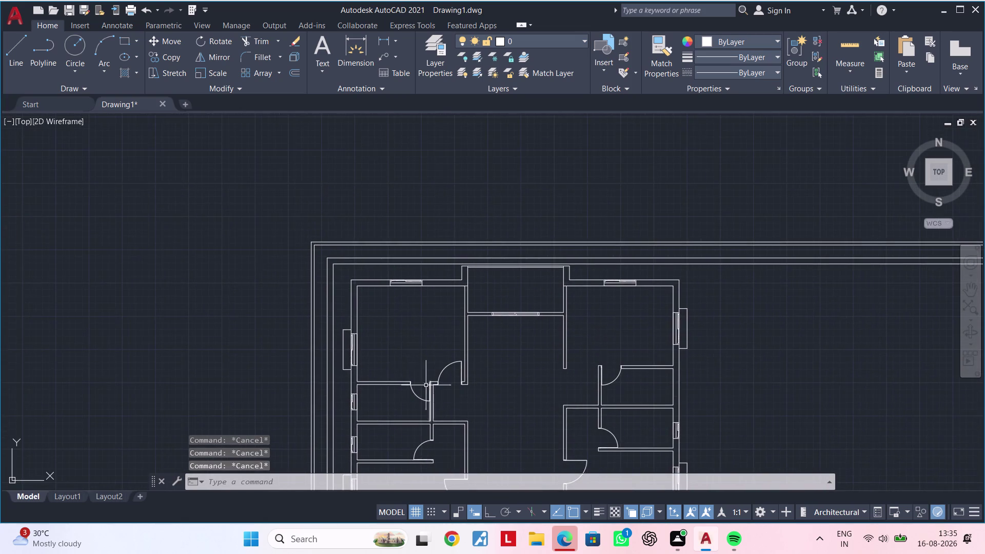
scroll(up, 3)
middle_drag(389, 332, 385, 405)
scroll(up, 3)
middle_drag(425, 352, 408, 340)
scroll(up, 3)
key(Escape)
key(Escape)
key(Escape)
key(Escape)
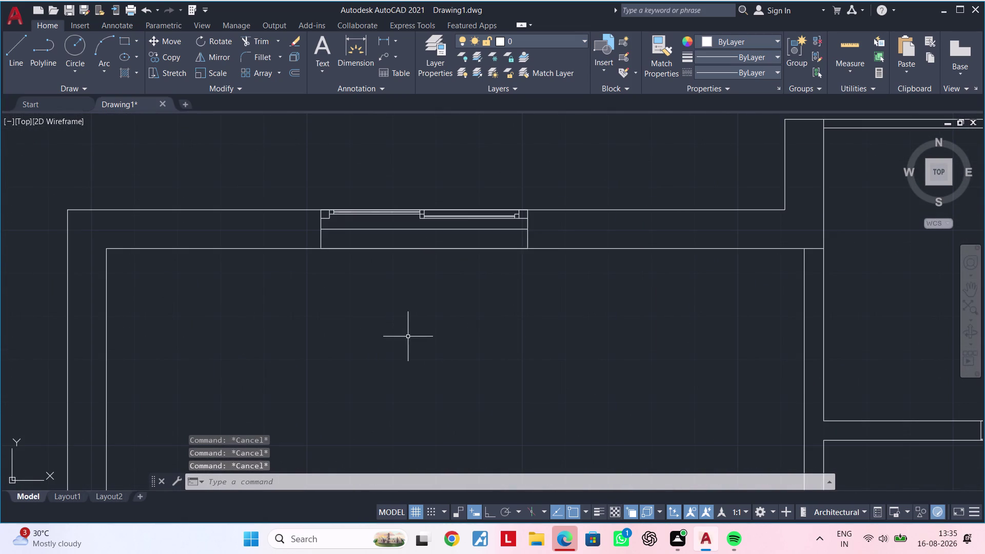
key(Escape)
scroll(down, 3)
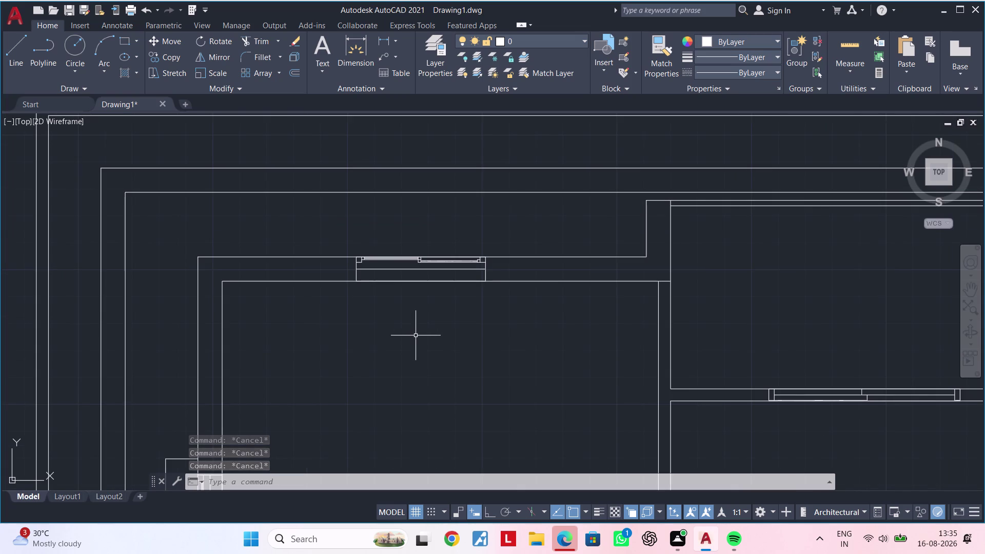
scroll(down, 3)
middle_drag(415, 329, 419, 308)
key(Escape)
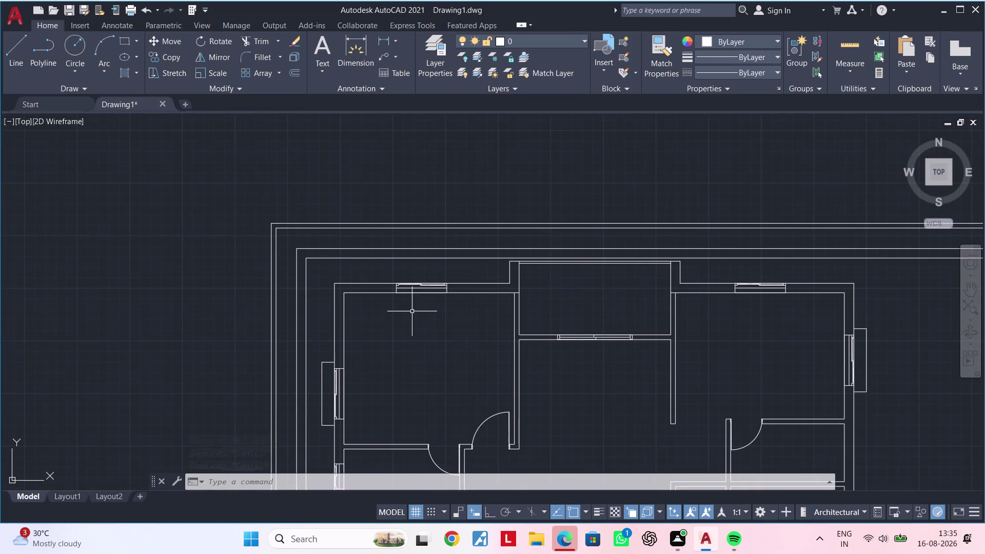
middle_drag(404, 319, 399, 309)
key(Escape)
key(Escape)
middle_drag(398, 314, 388, 295)
key(Escape)
key(Escape)
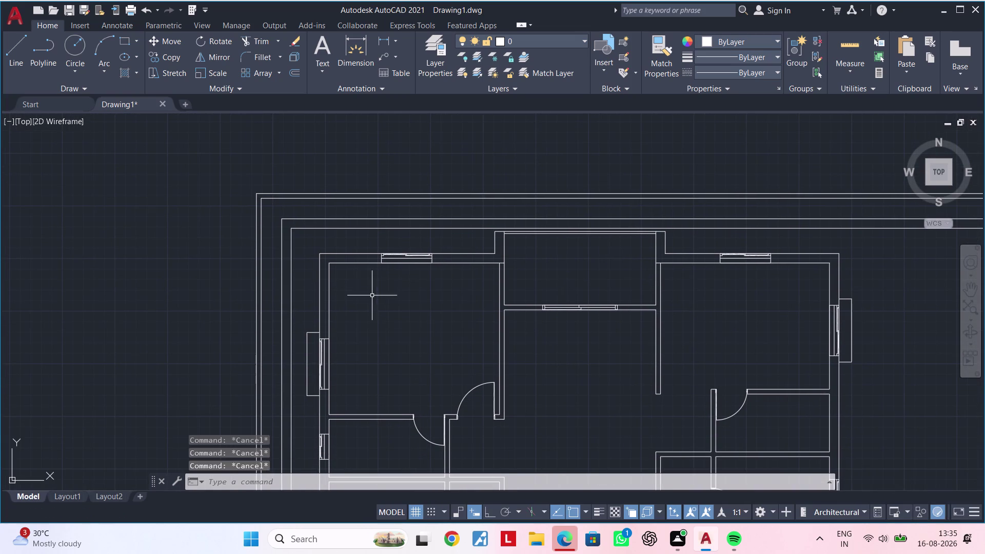
key(Escape)
key(Escape)
key(Escape)
key(Escape)
key(Escape)
key(Escape)
middle_drag(358, 299, 399, 285)
key(Escape)
key(Escape)
key(Escape)
key(Escape)
key(Escape)
key(Escape)
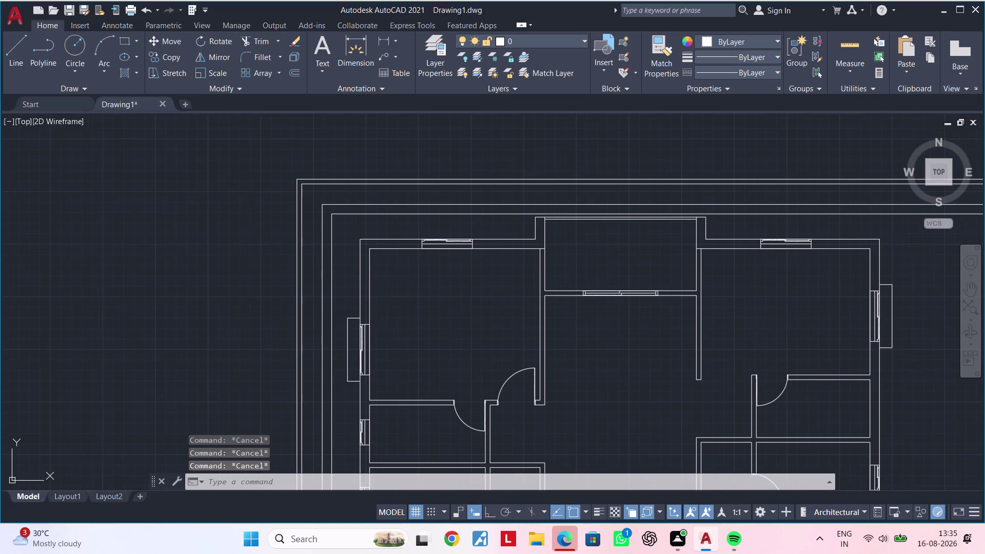
scroll(up, 3)
middle_drag(443, 290, 397, 267)
key(Escape)
key(Escape)
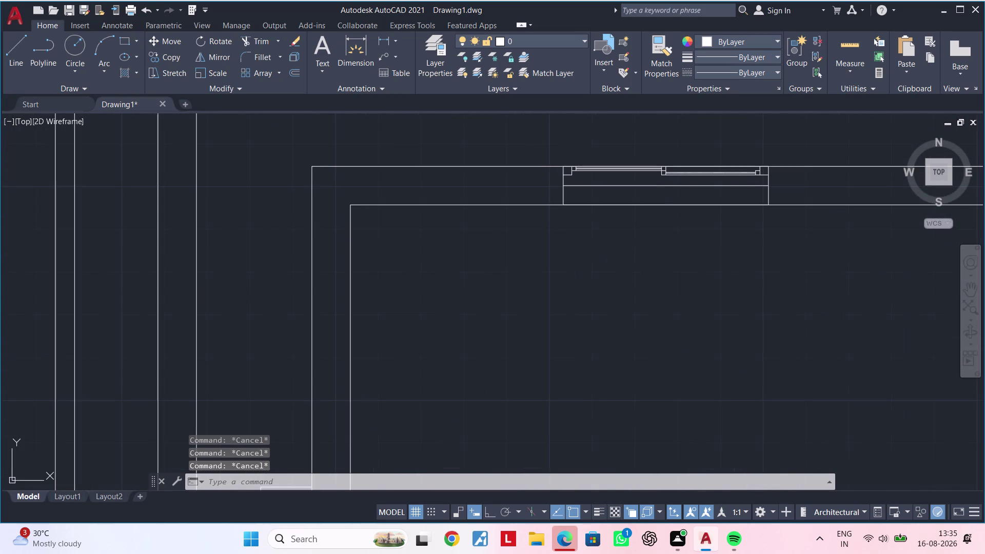
middle_drag(395, 268, 389, 308)
key(Escape)
key(Escape)
text(OF)
key(space)
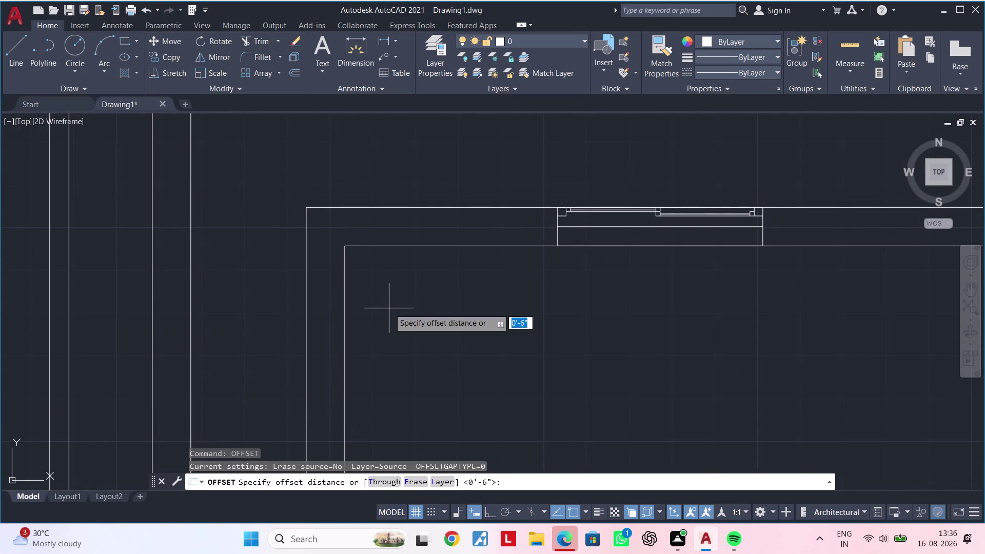
text(1')
key(Escape)
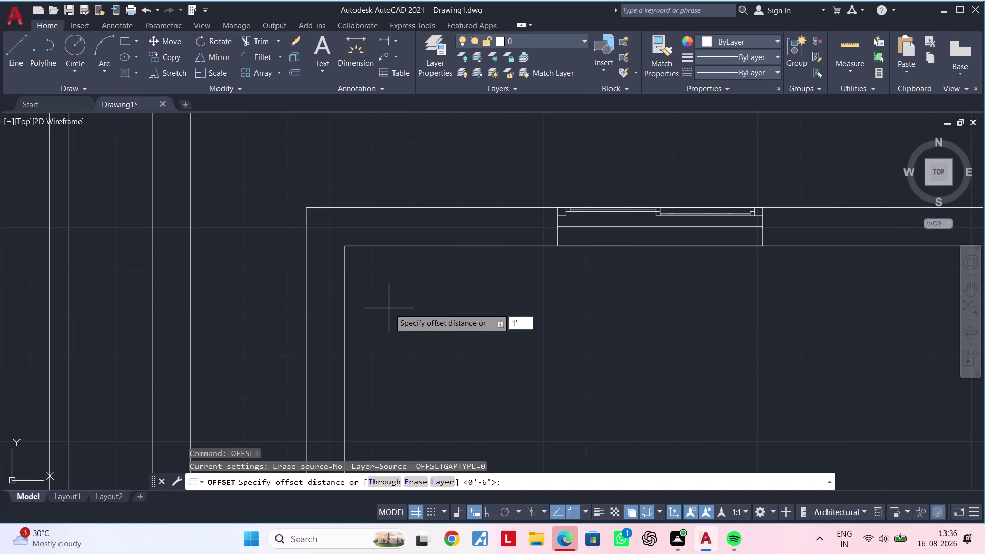
key(Escape)
key(Escape)
key(Escape)
scroll(down, 3)
middle_drag(438, 323, 531, 300)
key(Escape)
key(Escape)
middle_drag(218, 310, 308, 291)
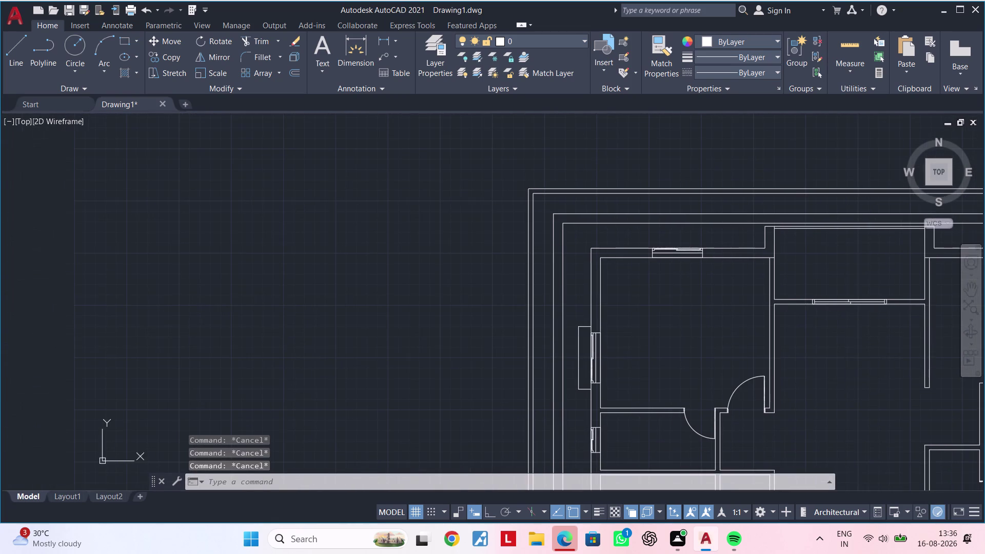
key(Escape)
key(Escape)
key(Escape)
key(Escape)
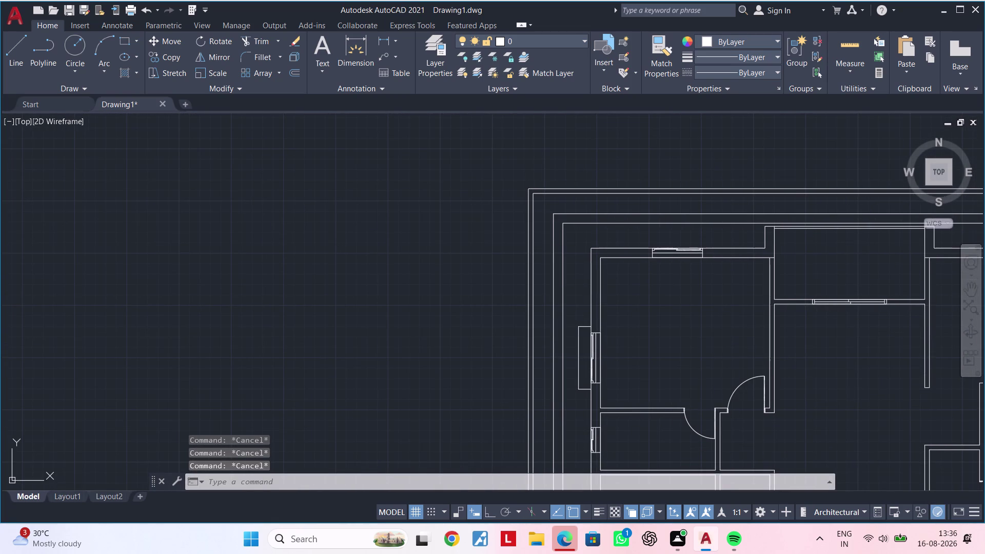
key(Escape)
key(Escape)
text(L)
key(space)
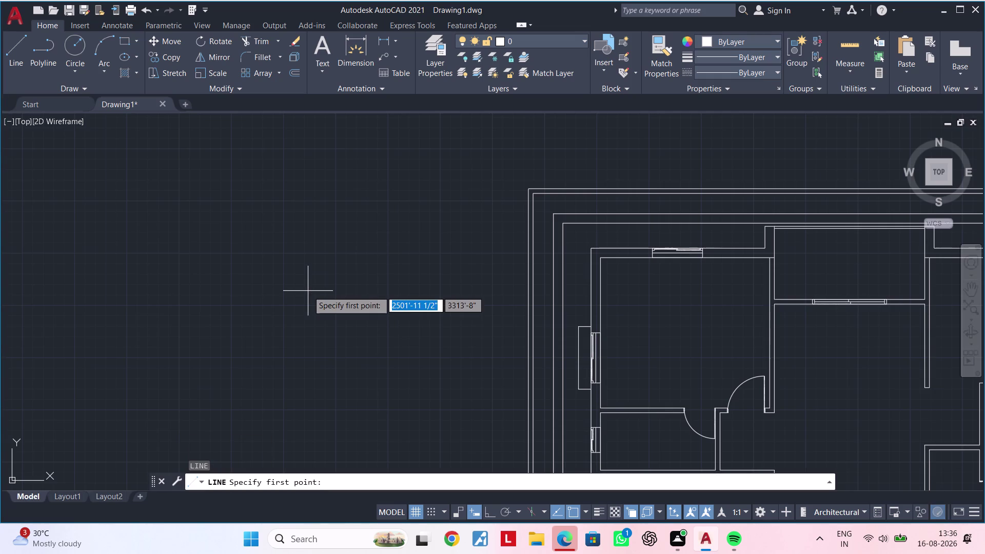
click(287, 257)
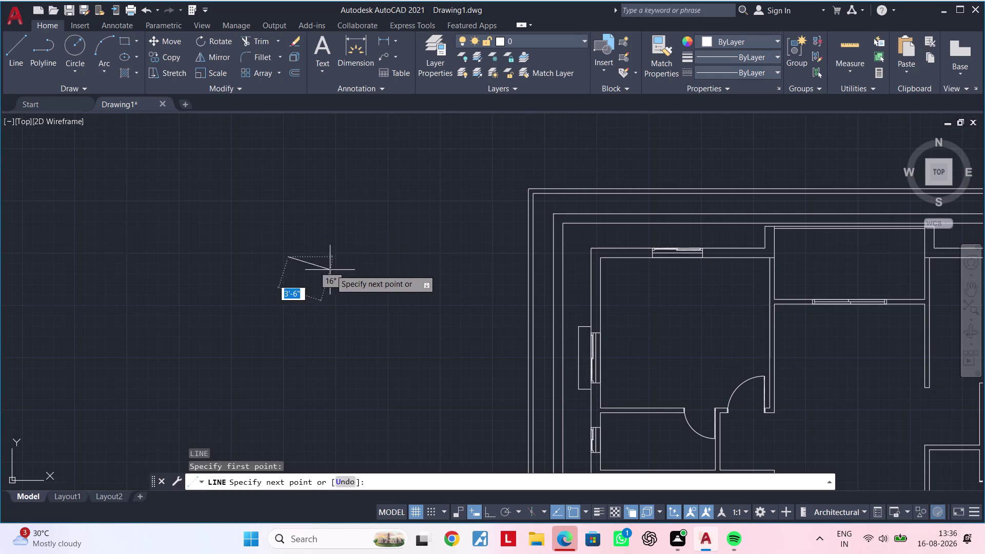
click(487, 509)
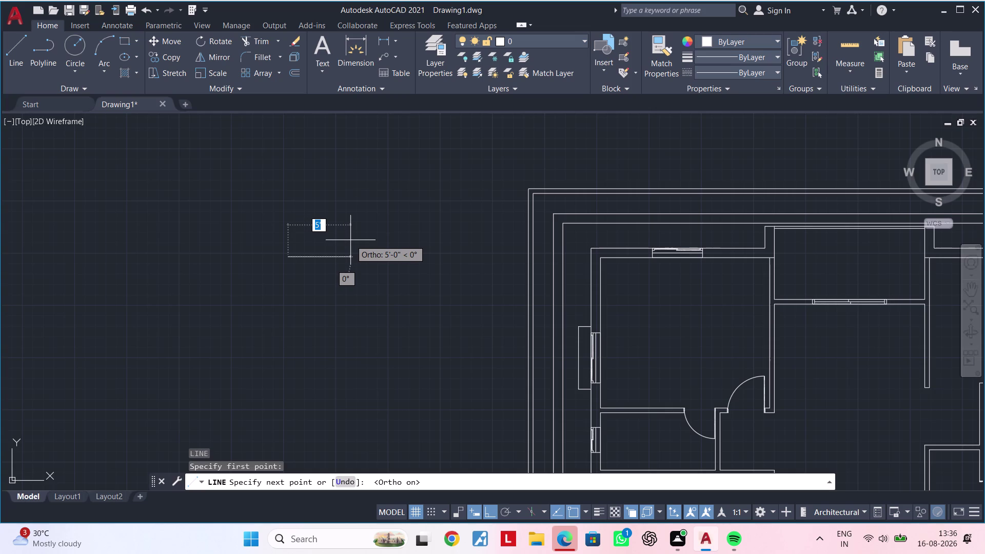
key(1)
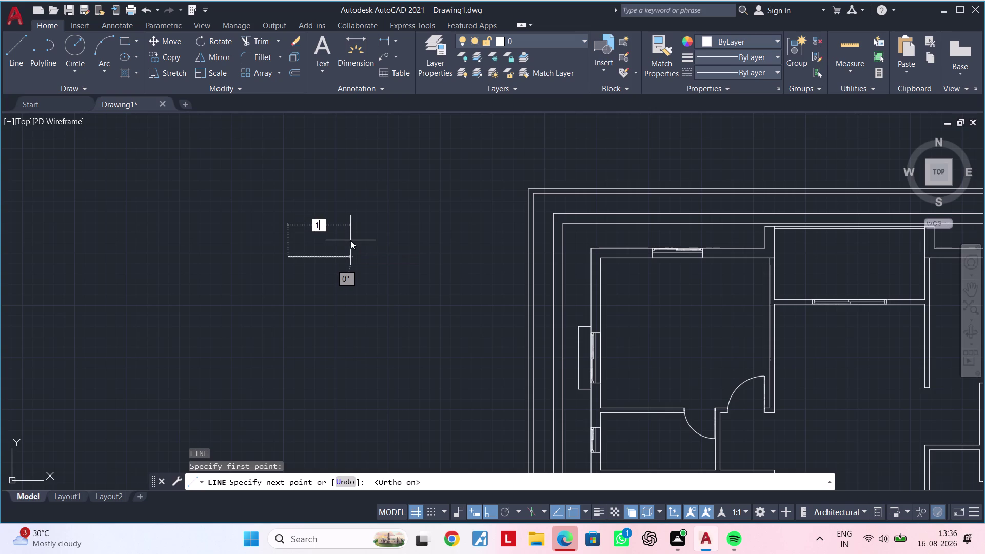
key(BackSpace)
text(2)
text(')
key(Return)
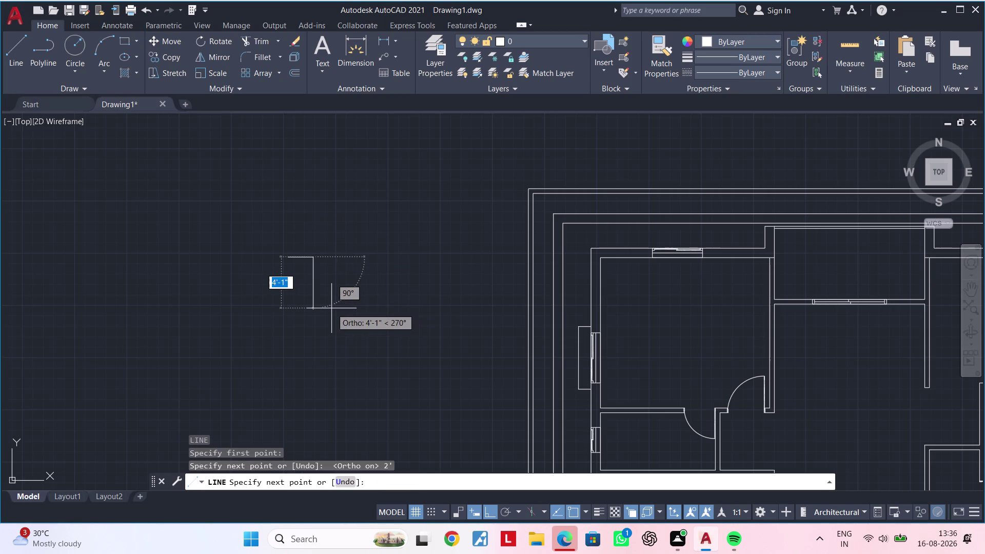
text(2')
key(Return)
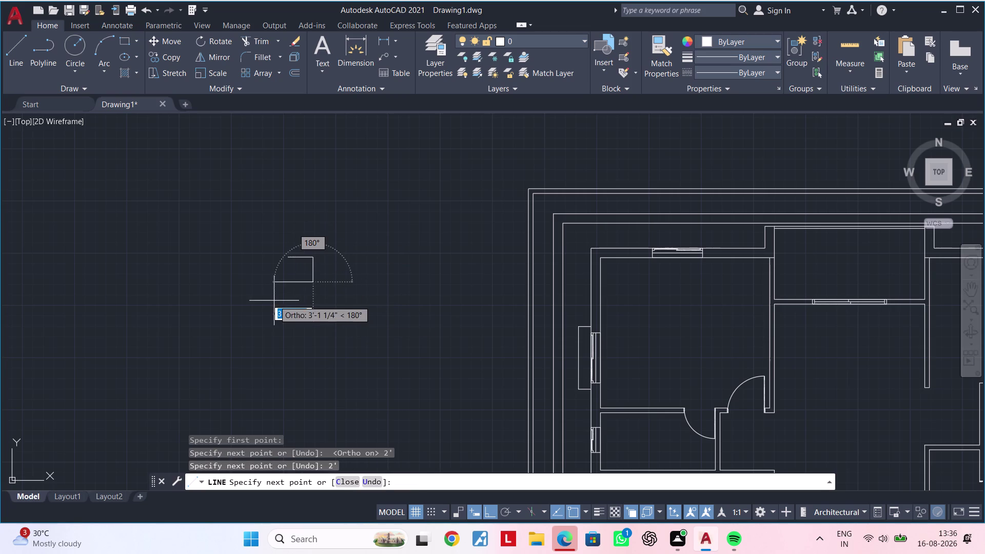
scroll(up, 3)
scroll(up, 3)
key(Escape)
key(Escape)
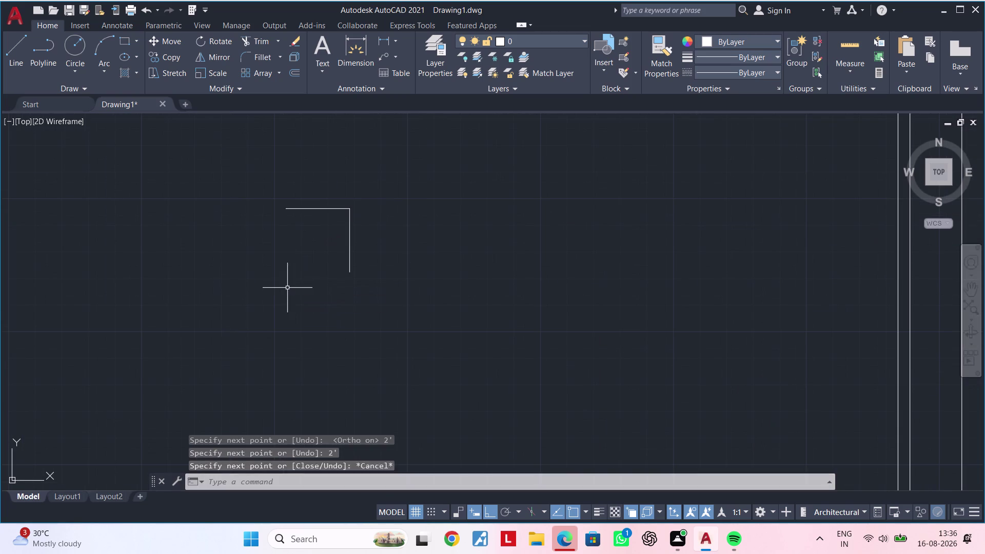
scroll(down, 3)
click(294, 203)
click(356, 290)
key(Escape)
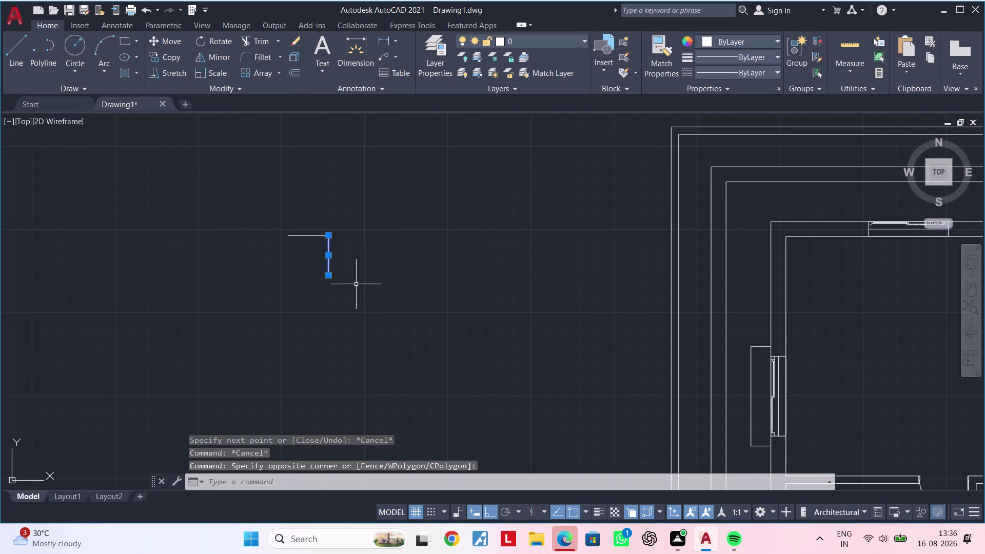
click(369, 225)
click(277, 276)
key(Delete)
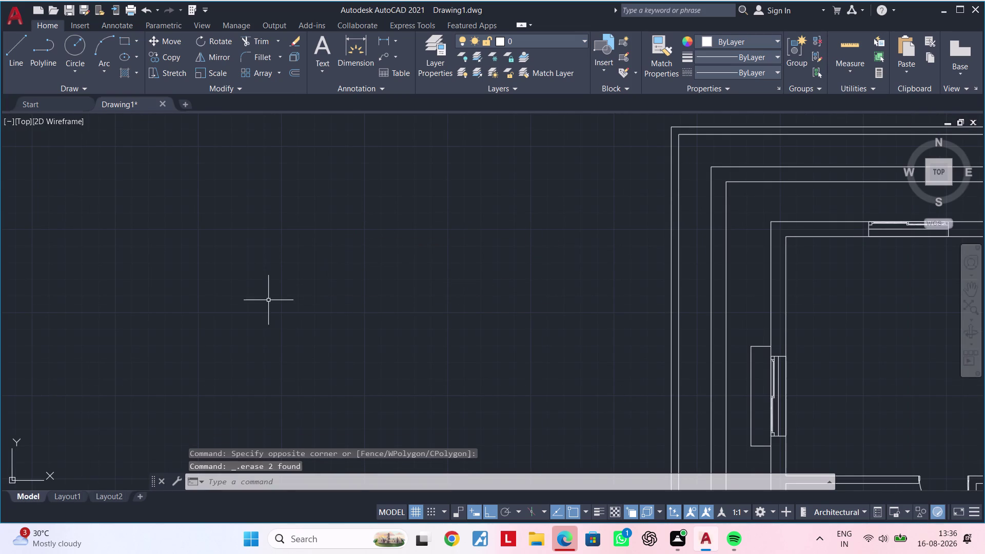
middle_drag(268, 300, 274, 294)
key(Escape)
key(Escape)
text(REC)
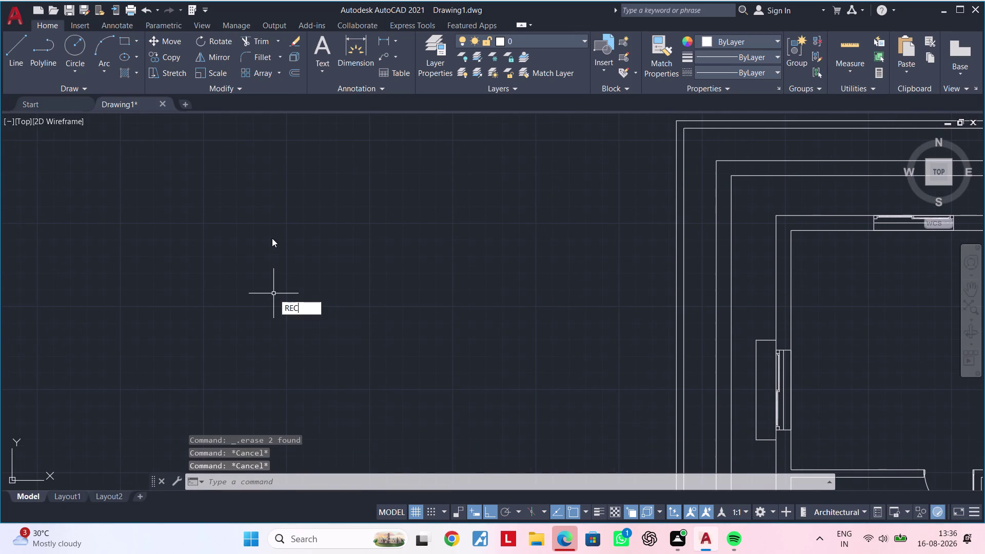
Draw a 2'×2' rectangle in empty space beside the floor plan.
key(space)
click(270, 216)
text(D)
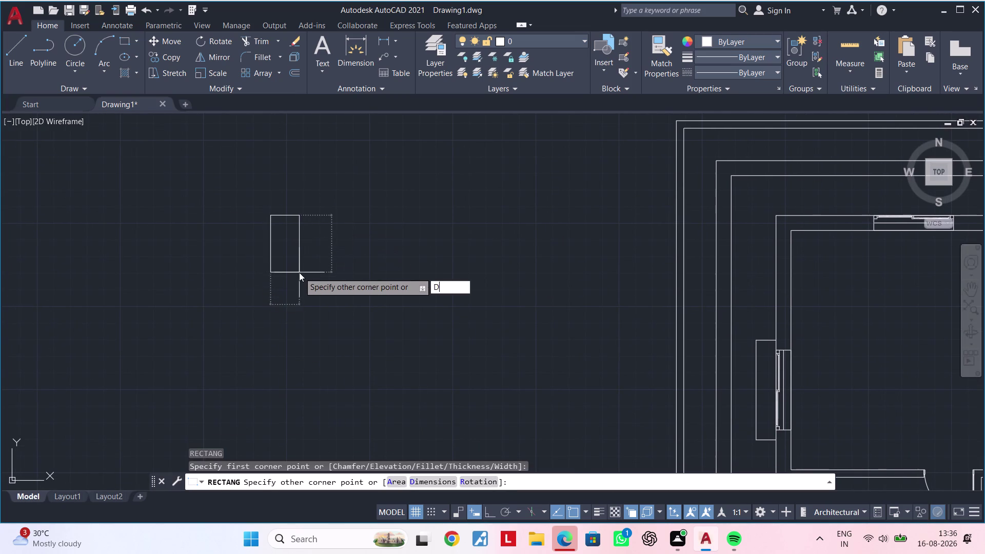
key(space)
text(2')
key(Return)
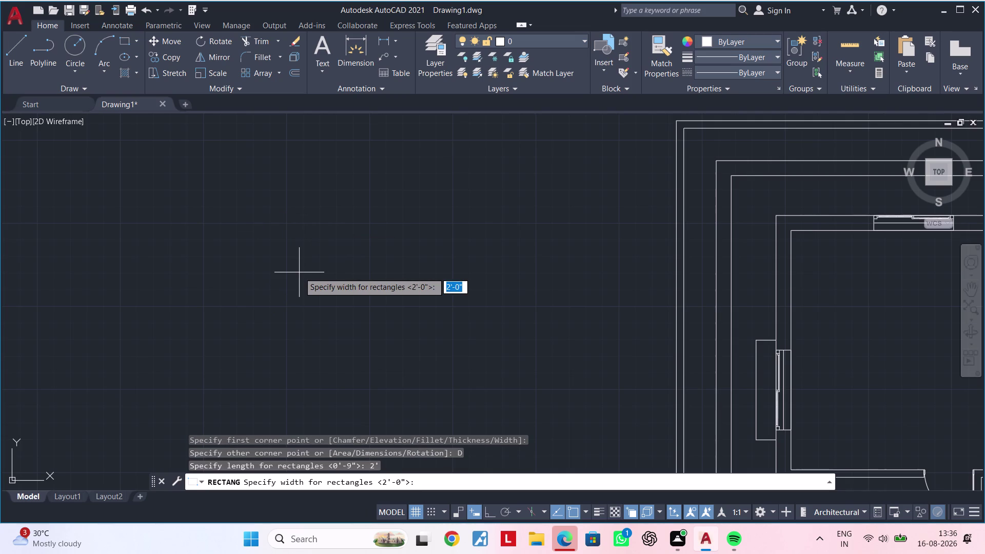
text(2')
key(Return)
double_click(299, 273)
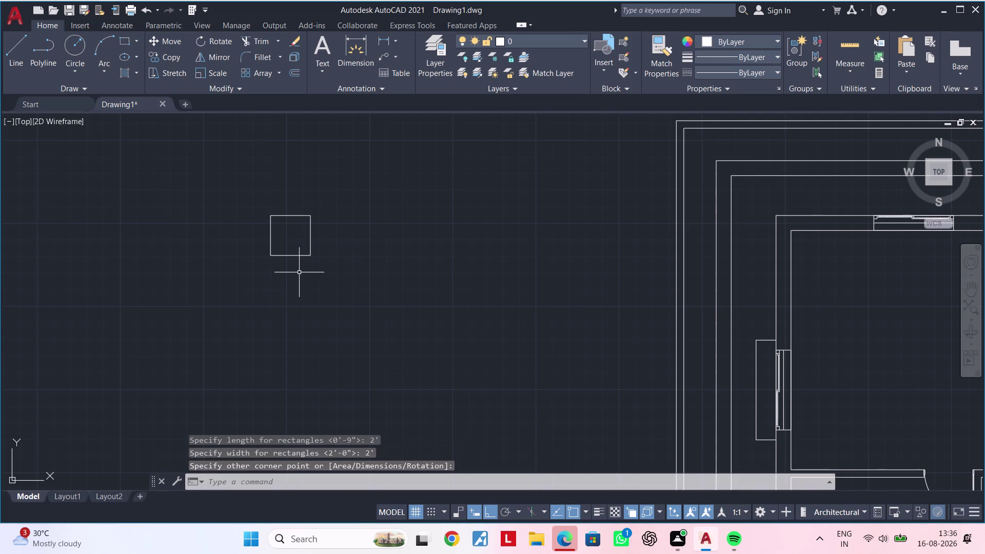
Explode the 2-foot square into separate lines.
scroll(up, 3)
middle_drag(308, 276, 317, 288)
key(Escape)
click(363, 160)
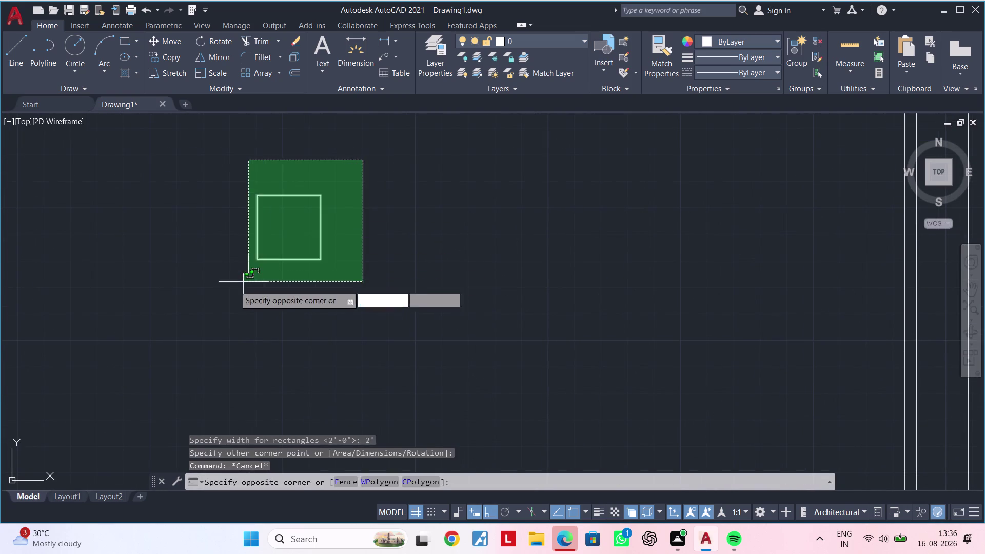
click(224, 291)
key(x)
key(space)
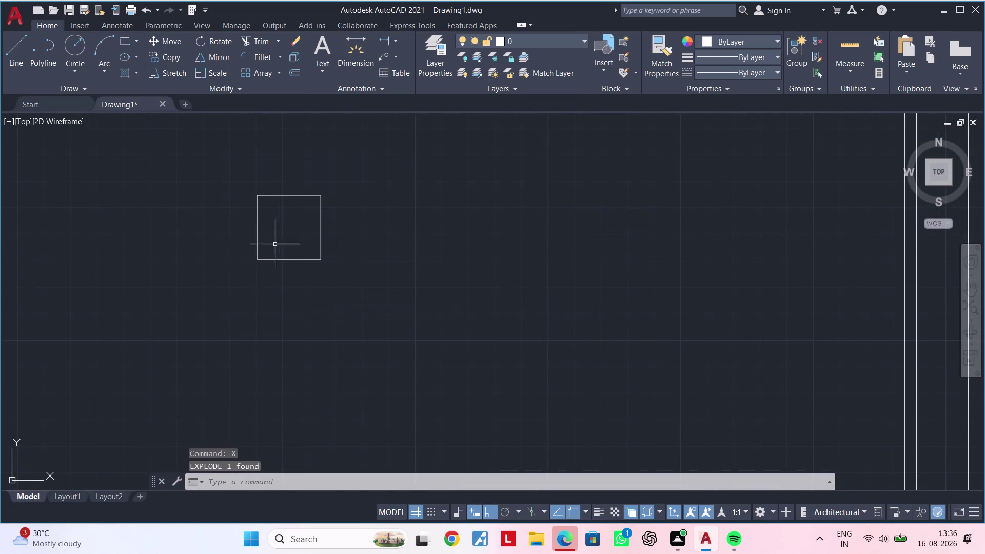
Start an offset and then cancel it.
middle_drag(280, 230, 289, 278)
key(Escape)
key(Escape)
text(OF)
key(space)
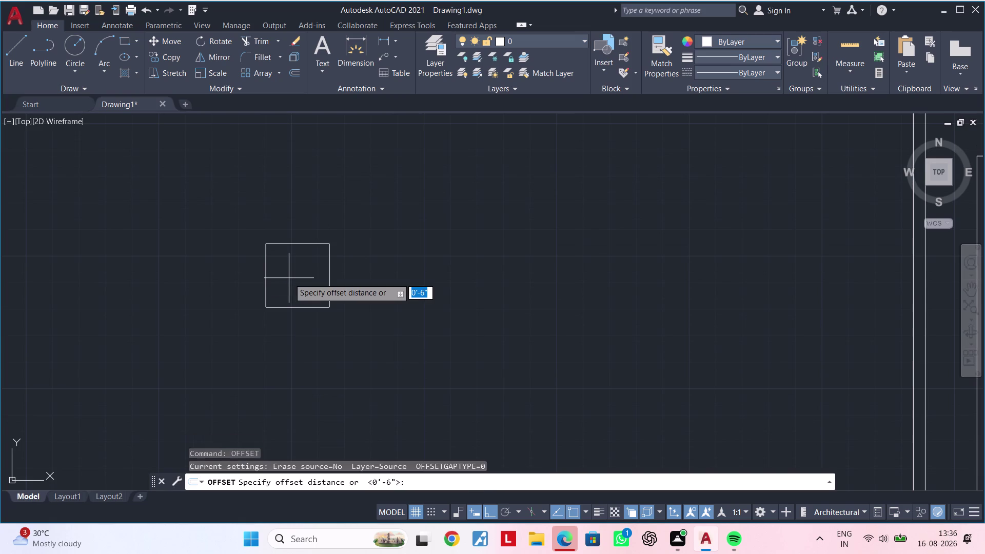
text(1)
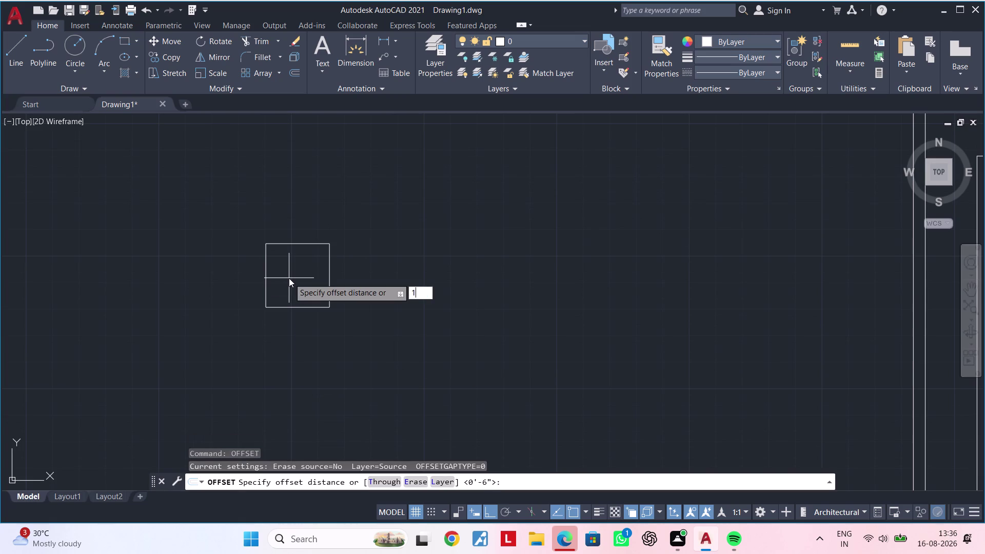
key(BackSpace)
key(BackSpace)
key(Escape)
key(Escape)
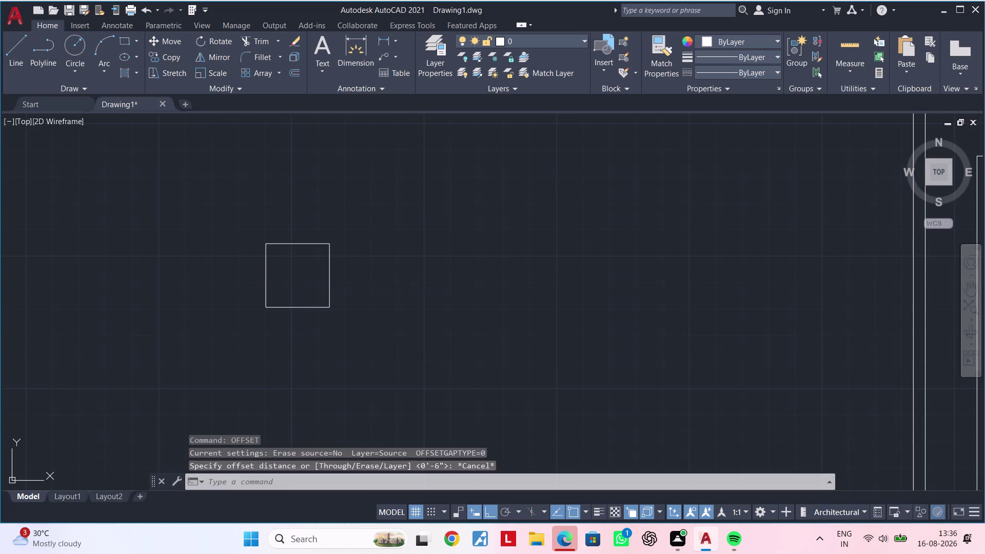
key(Escape)
key(Escape)
Start OFFSET again with a 9-inch distance.
text(OF)
key(space)
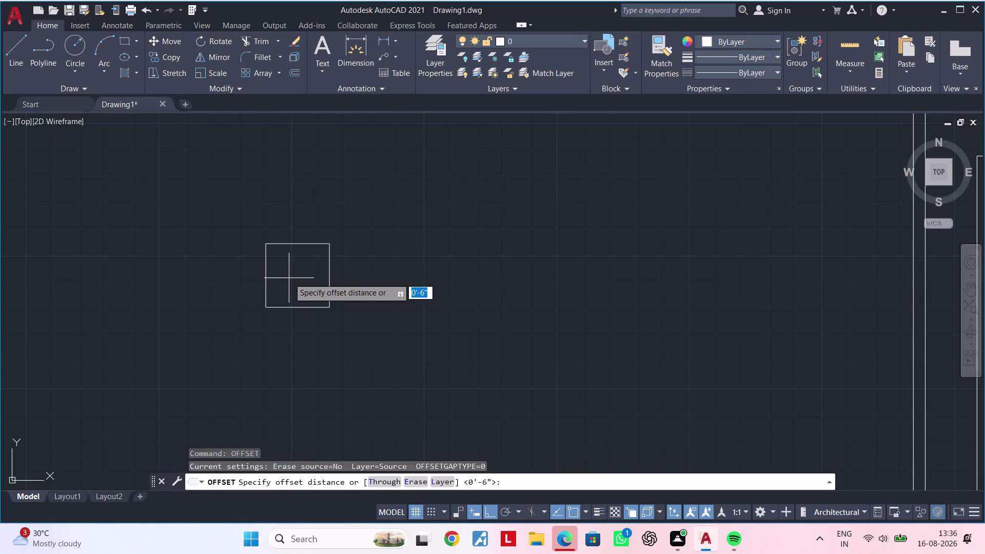
text(9")
key(Return)
scroll(up, 3)
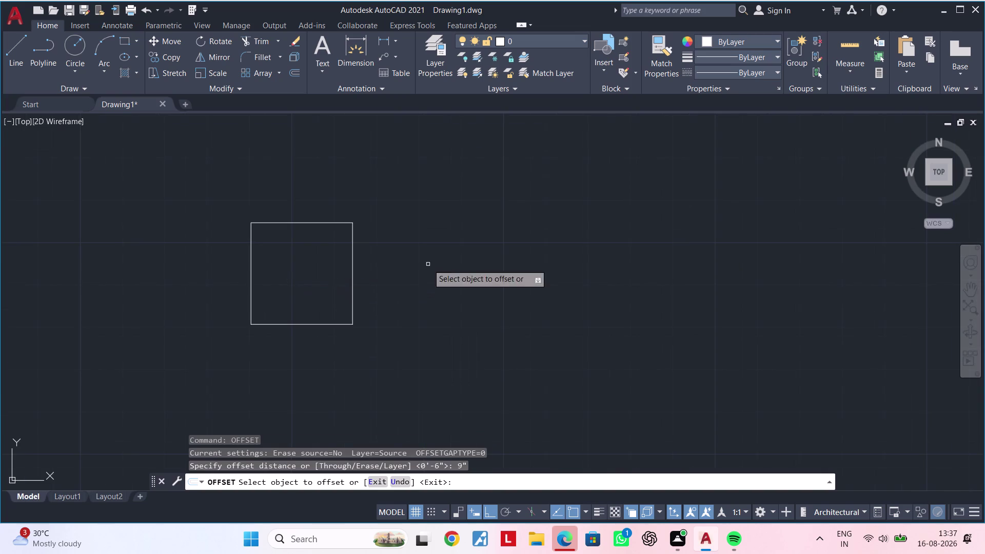
Cancel the offset and draw a vertical center line splitting the square.
key(Escape)
key(Escape)
key(Escape)
text(L)
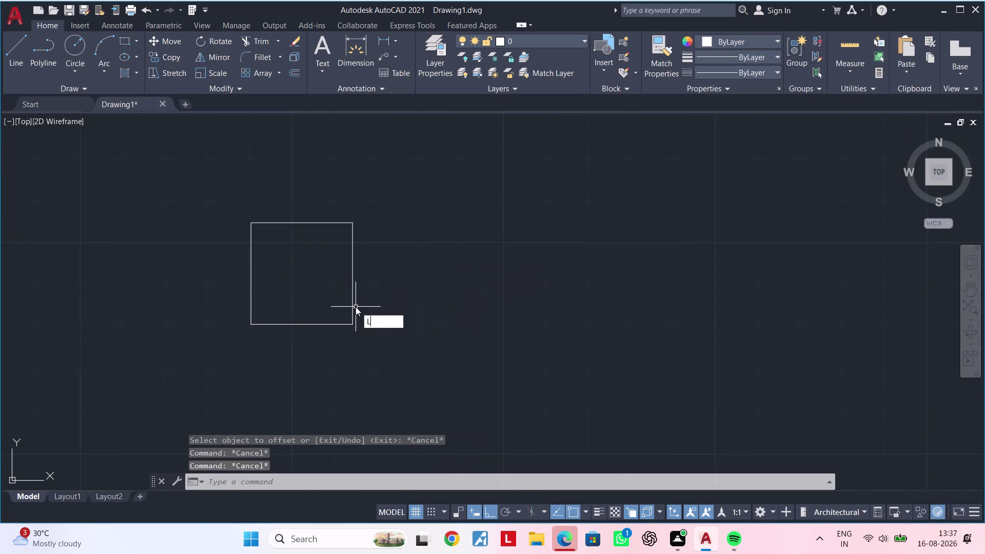
key(space)
click(299, 223)
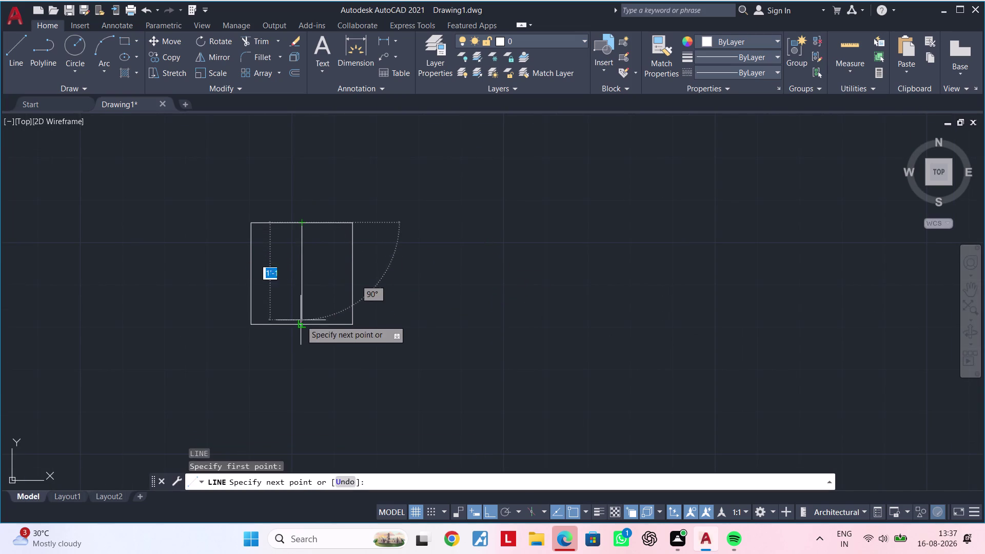
click(301, 325)
key(Escape)
key(Escape)
Offset the center line 4.5 inches to both sides.
middle_drag(317, 283, 328, 282)
key(Escape)
key(Escape)
text(O)
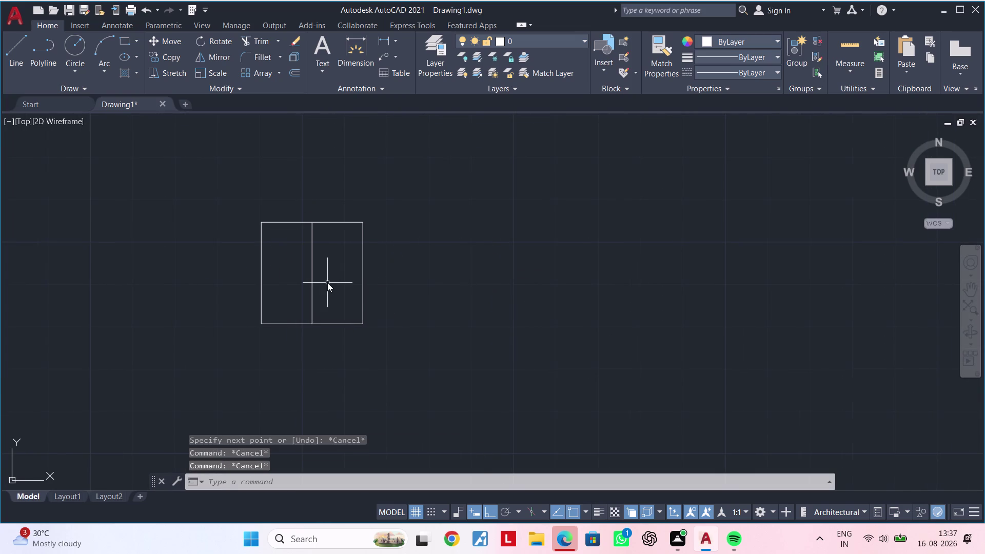
text(F 4.5)
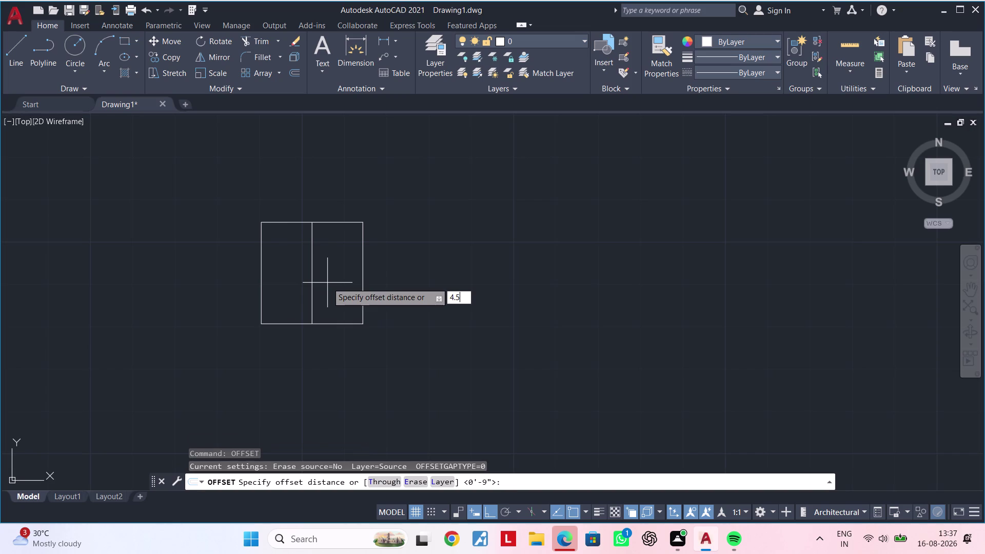
text(")
key(Return)
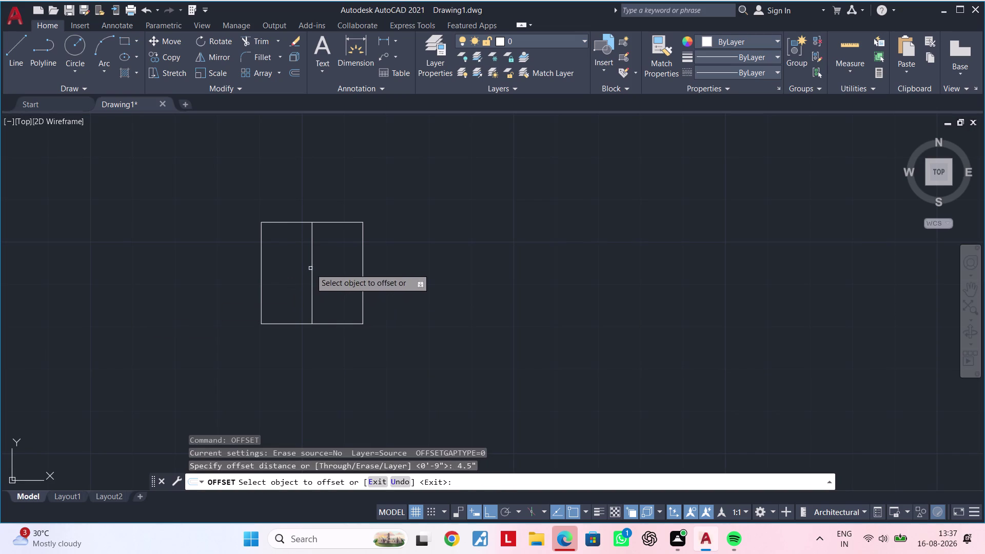
click(310, 268)
click(291, 270)
click(312, 266)
click(345, 267)
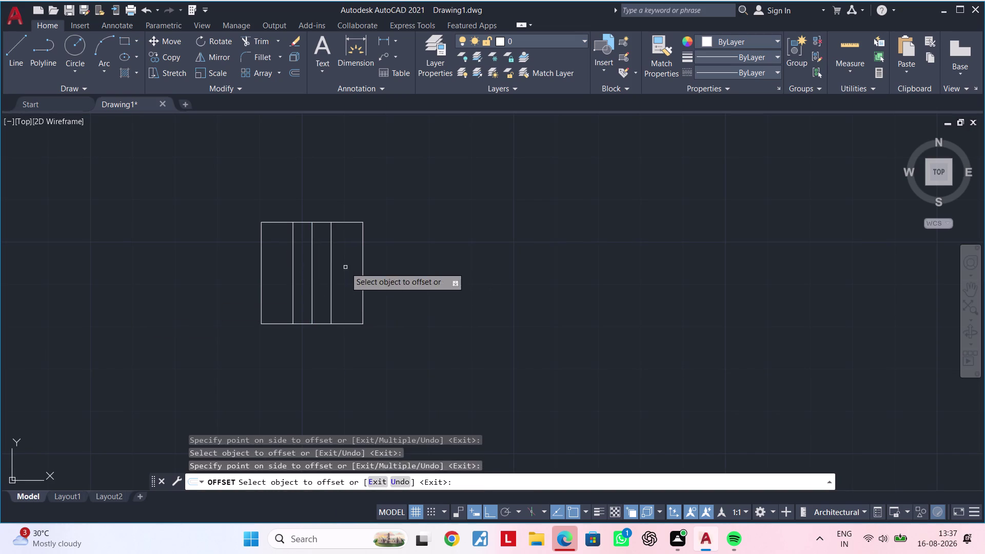
Delete the original center dividing line.
key(Escape)
key(Escape)
click(313, 270)
key(Delete)
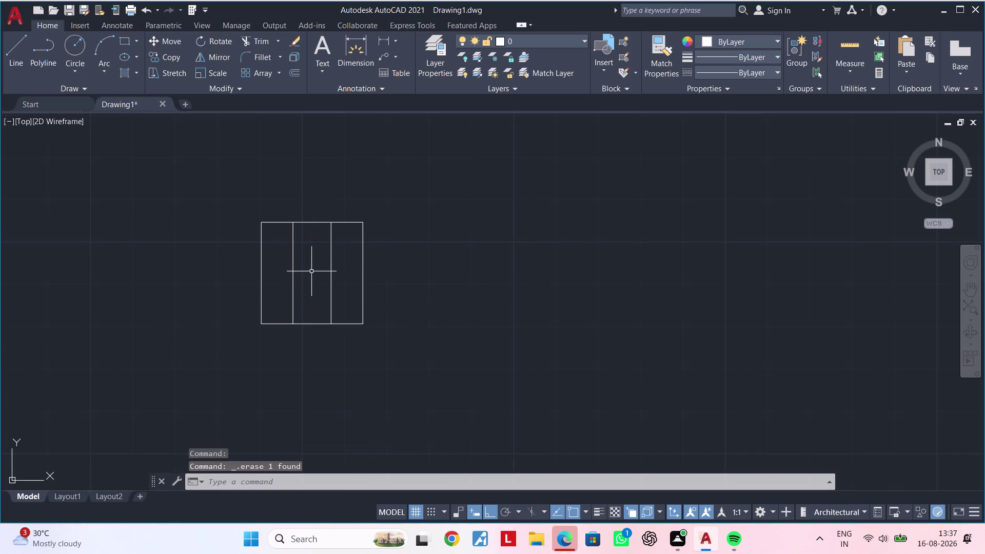
middle_drag(325, 285, 336, 322)
Try drawing two horizontal lines across the square, cancelling both.
key(Escape)
key(Escape)
key(l)
key(space)
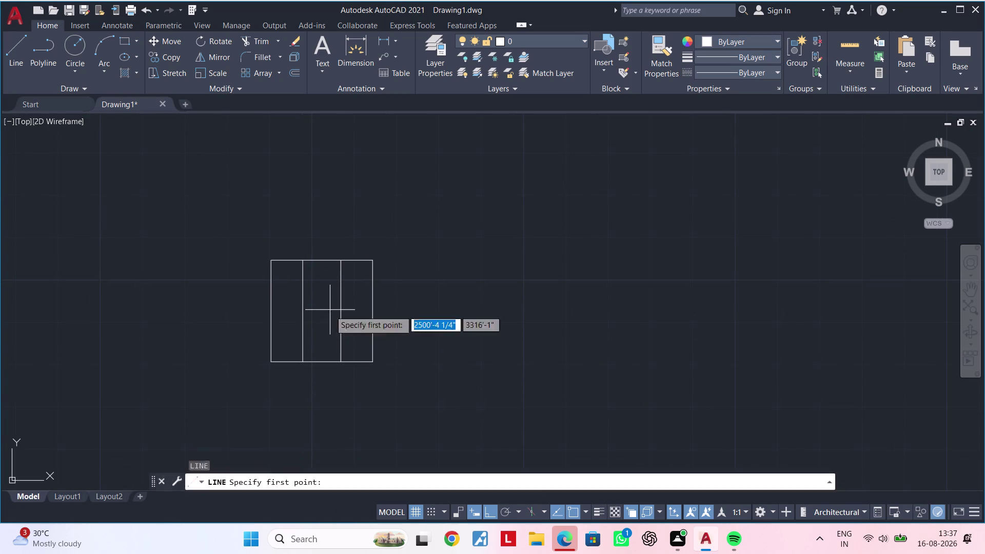
click(300, 258)
click(340, 260)
key(Escape)
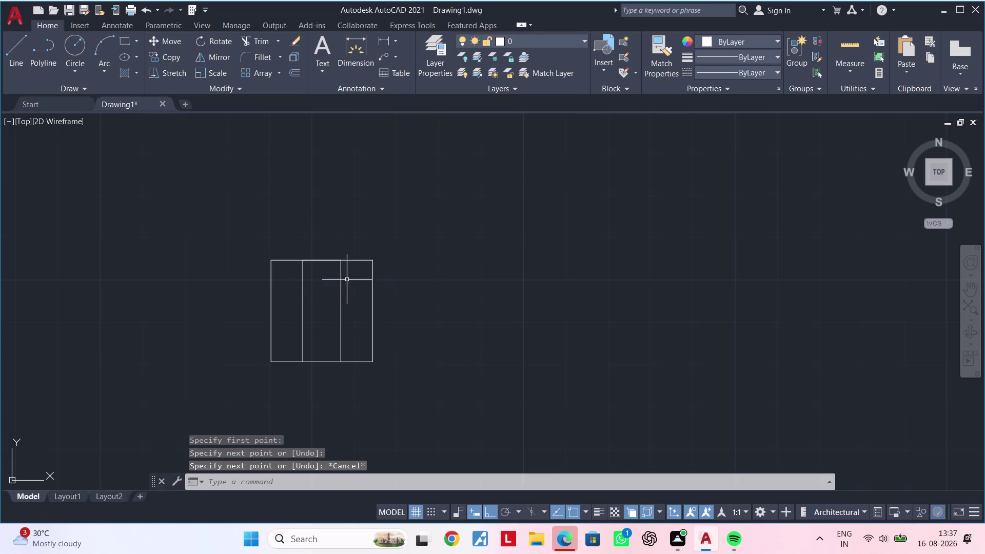
middle_drag(320, 299, 321, 276)
key(space)
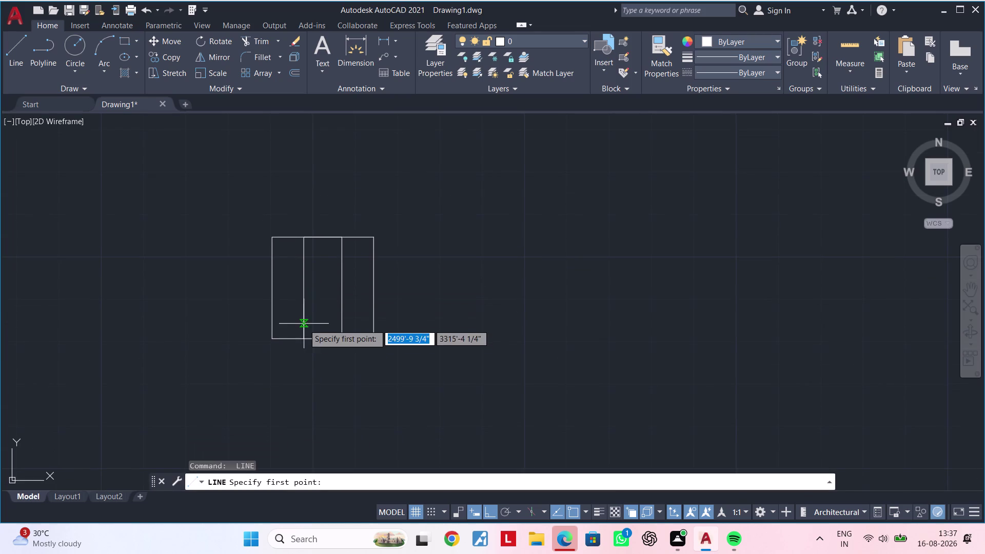
click(305, 341)
click(342, 338)
key(Escape)
key(Escape)
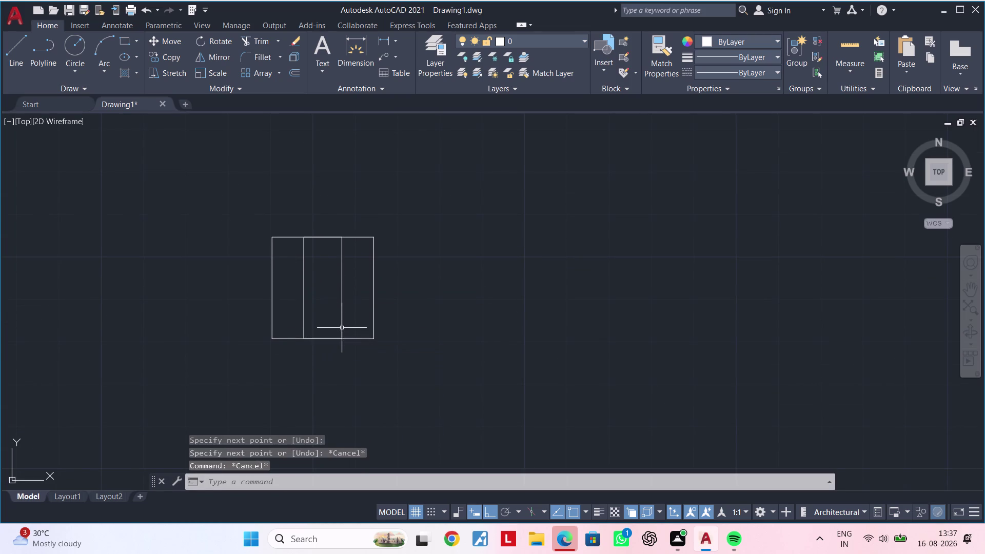
Select the two division lines and pick an overlapping line piece via selection cycling.
click(343, 311)
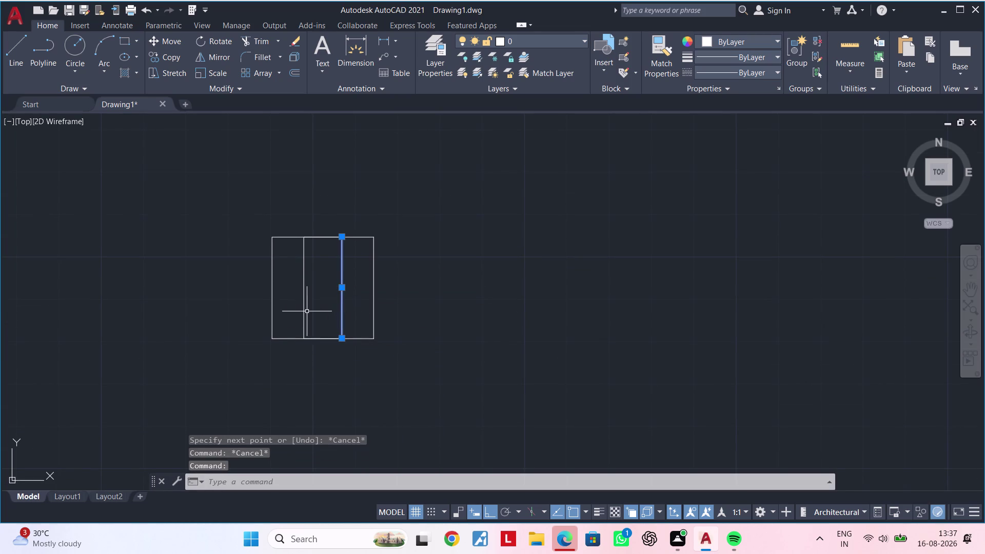
click(305, 311)
click(319, 339)
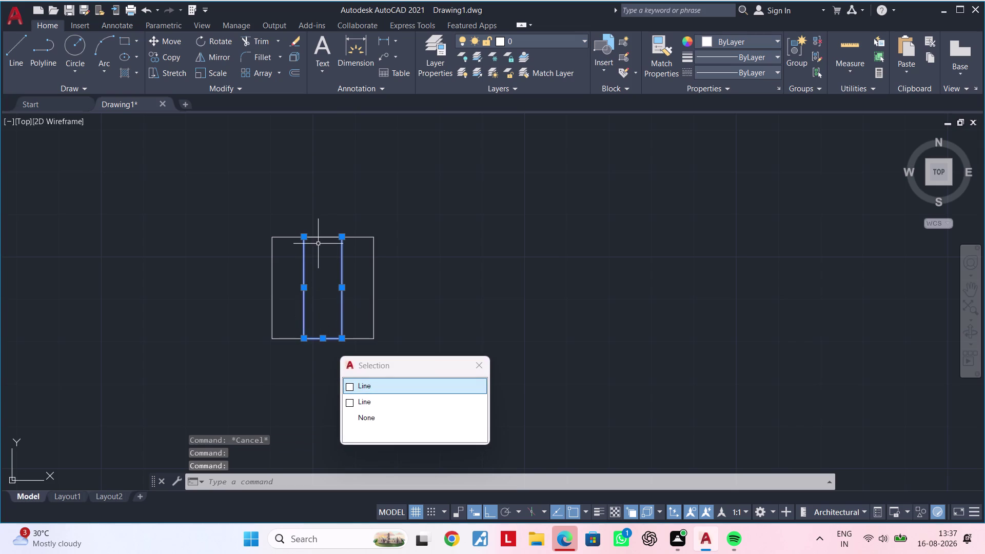
click(318, 236)
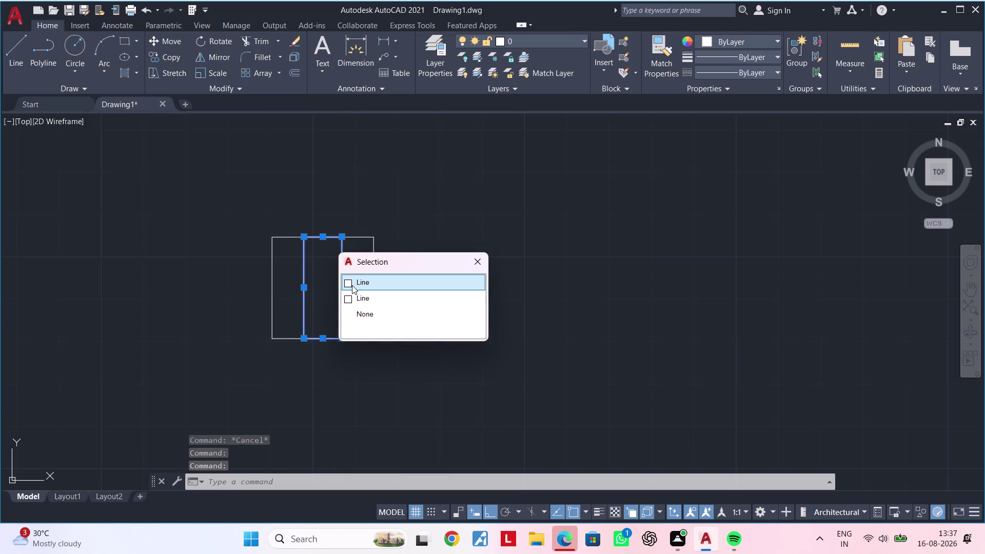
Choose the overlapping line and run JOIN on it.
click(352, 286)
text(J)
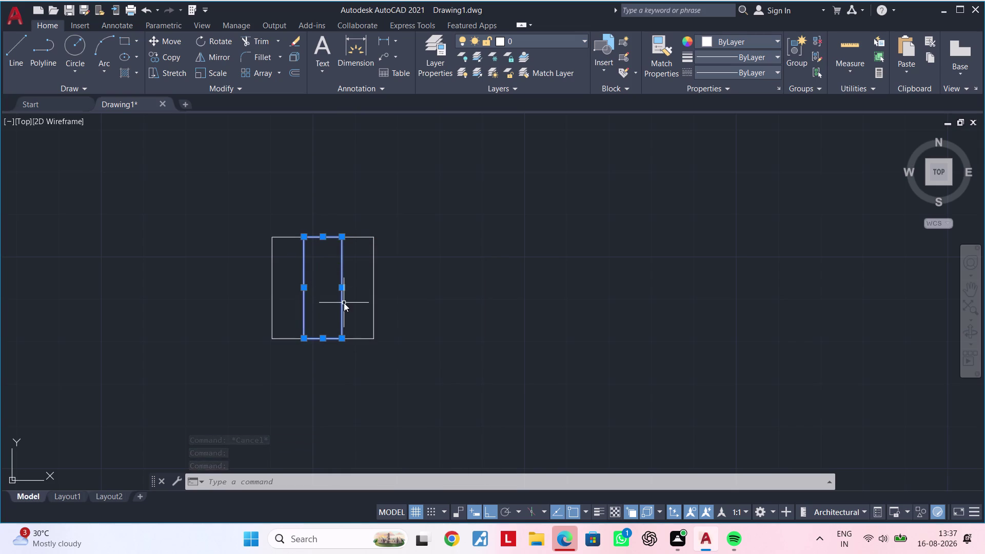
key(space)
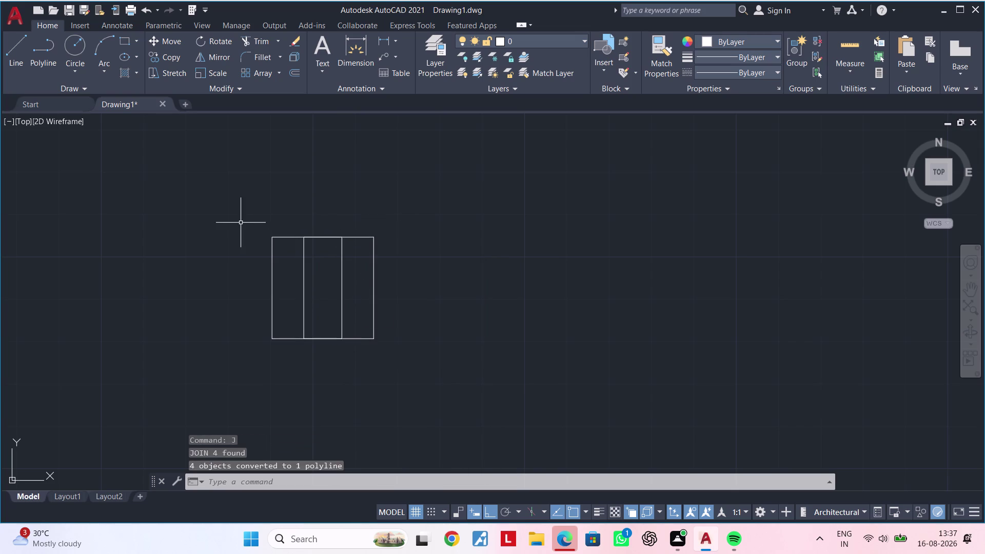
Join four edges of the square into one polyline and clear the selection.
click(280, 237)
click(272, 260)
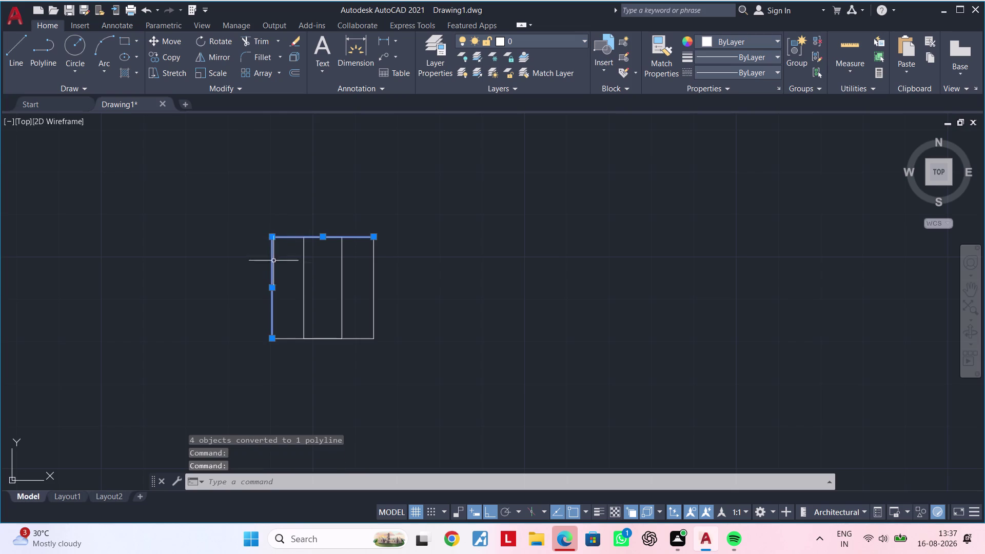
click(374, 263)
click(360, 341)
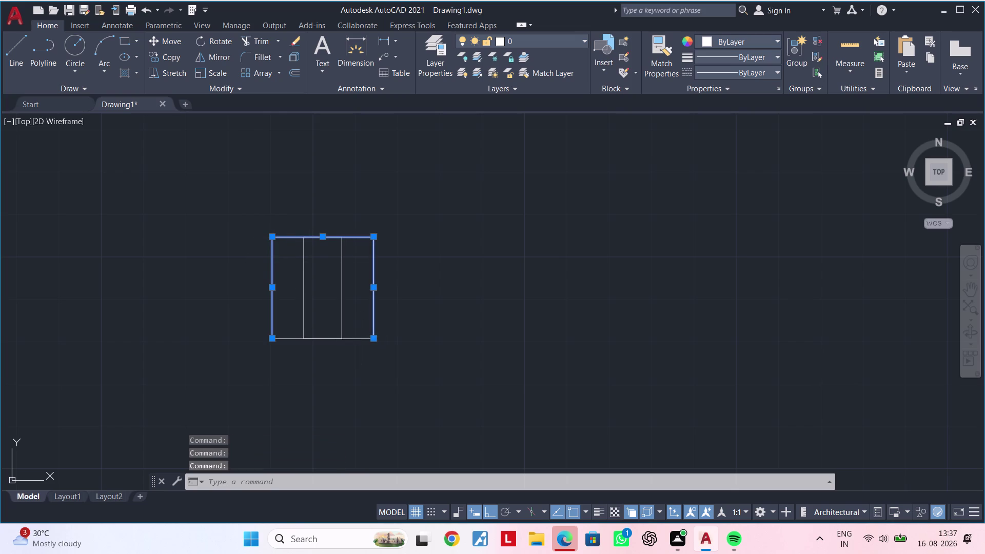
key(j)
key(space)
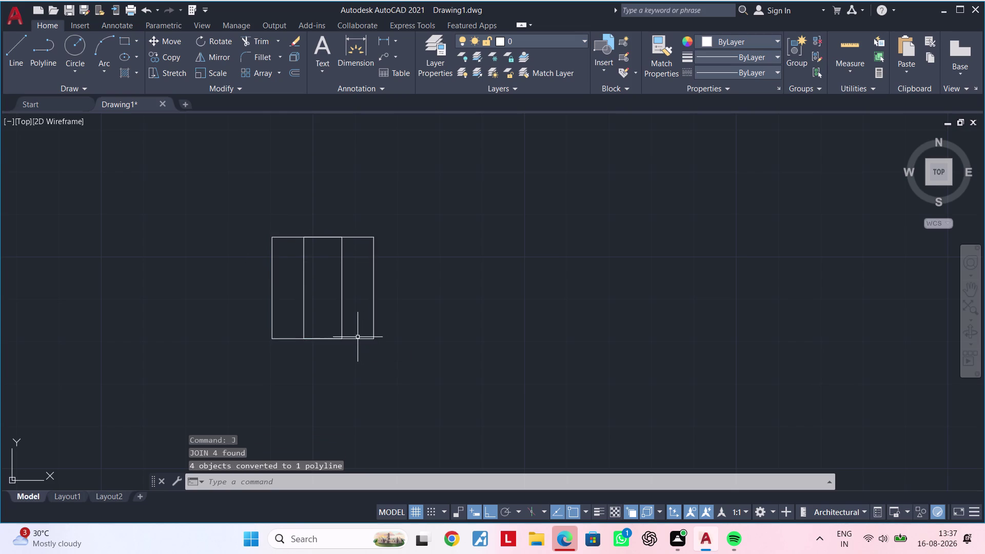
key(Escape)
key(Escape)
key(Escape)
key(Escape)
key(Escape)
key(Escape)
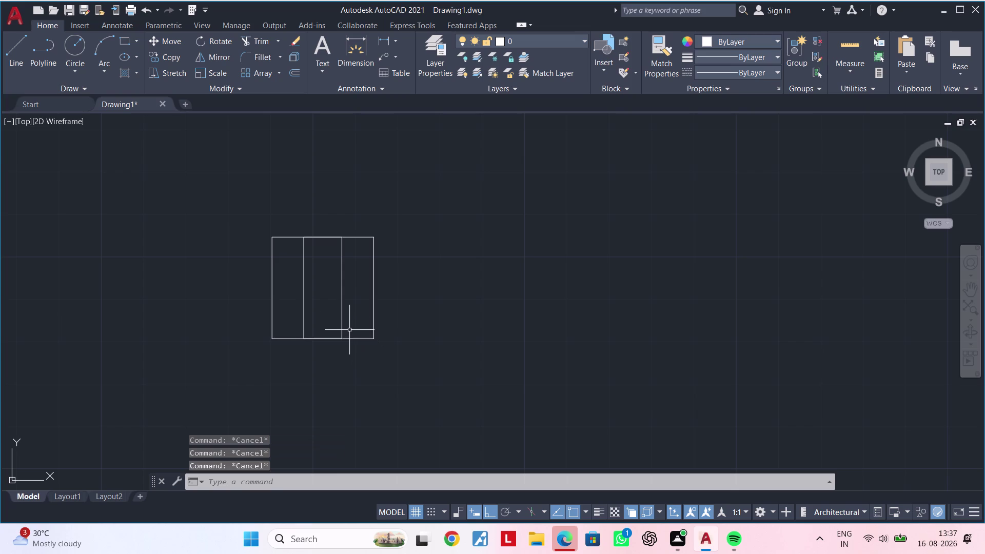
Zoom to the square's top and anchor a rectangle at the middle column's top corner.
scroll(up, 3)
middle_drag(314, 293, 328, 275)
key(Escape)
middle_drag(329, 261, 315, 281)
key(Escape)
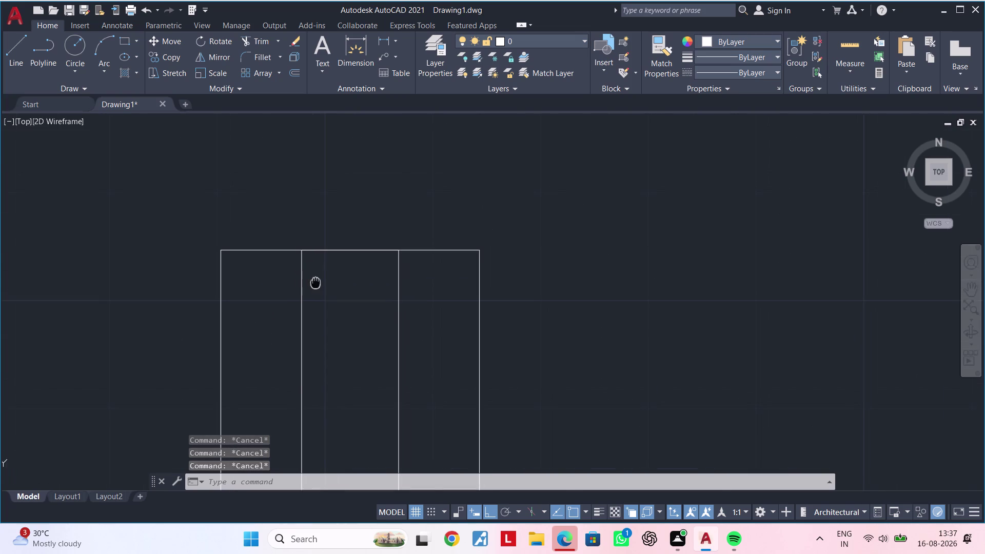
key(Escape)
key(Escape)
key(r)
key(e)
key(c)
key(space)
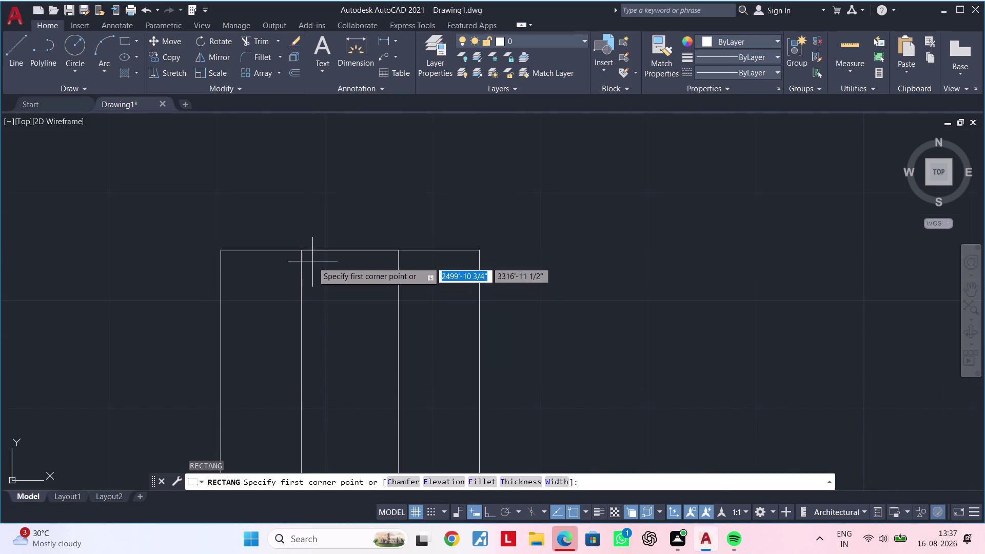
click(303, 251)
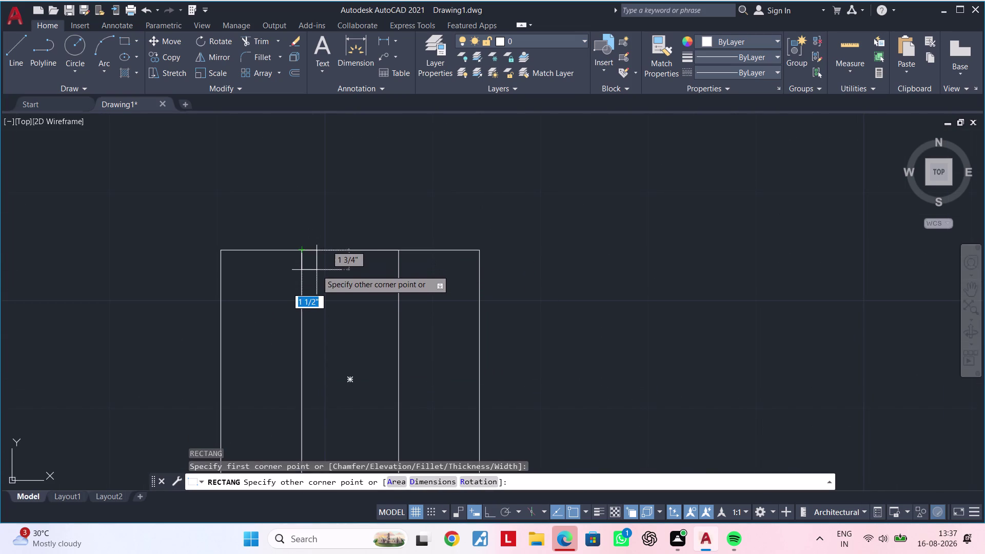
Size the rectangle 4.5" × 4.5" and place it inside the middle column.
text(D)
key(space)
text(4)
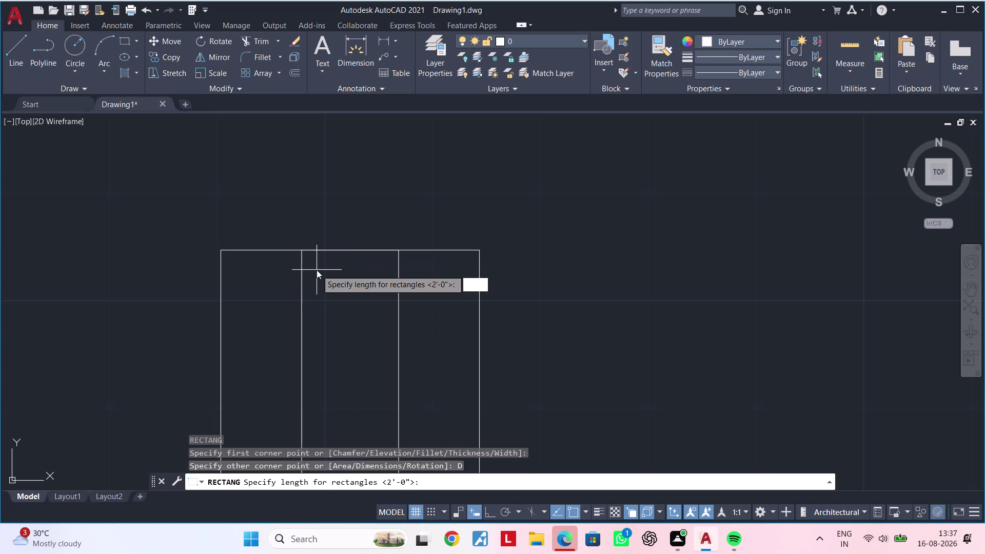
text(.5")
key(Return)
text(4)
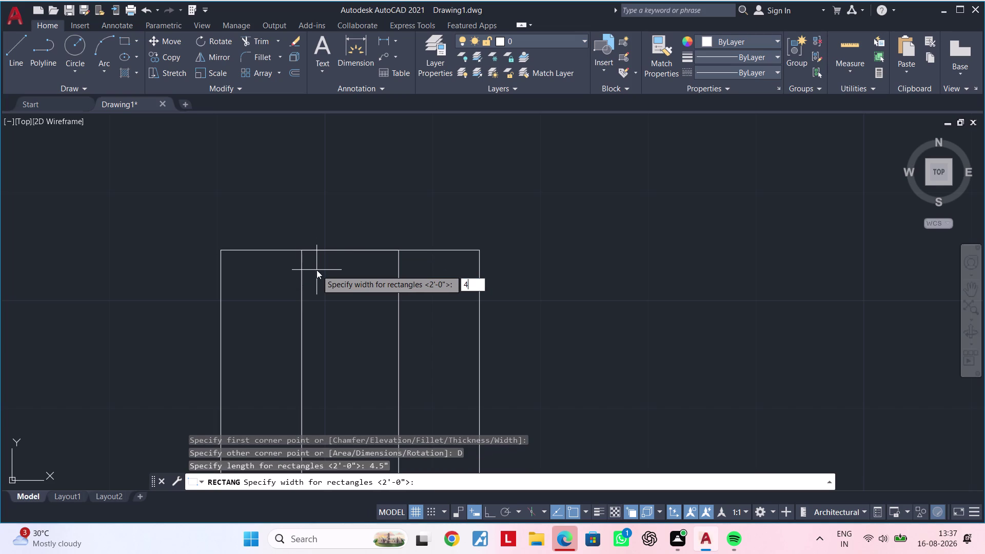
text(.5")
key(Return)
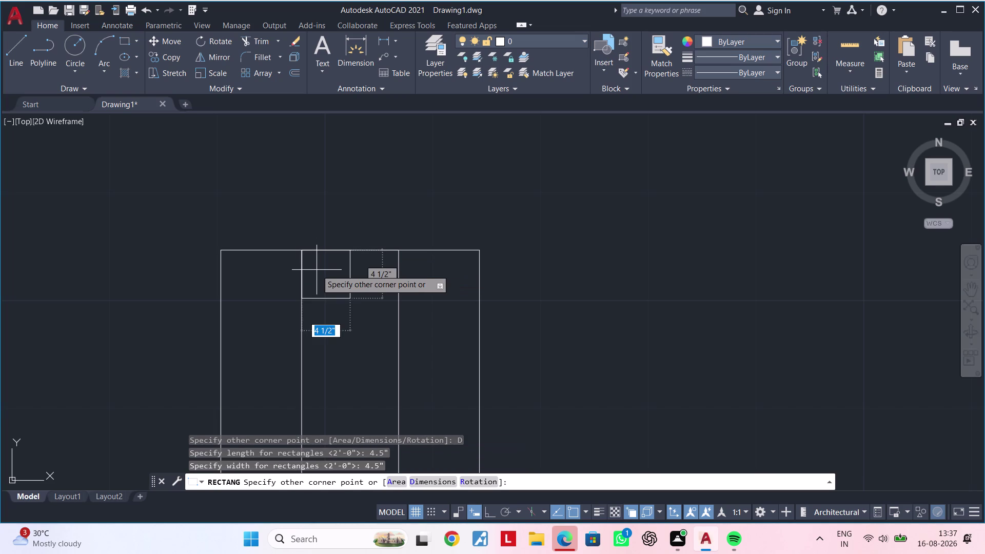
click(344, 325)
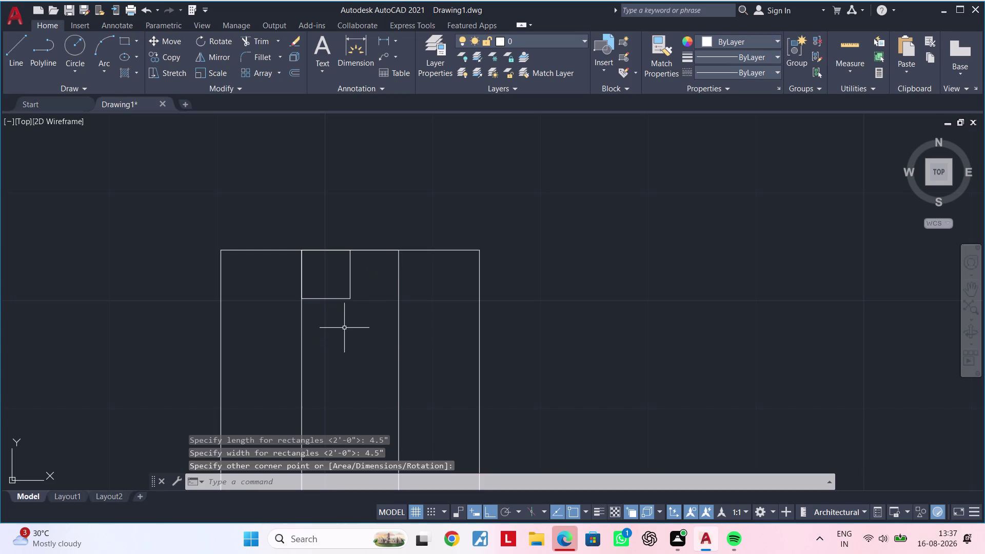
Pan and zoom around the drawing to review the small square, clearing any commands.
scroll(down, 3)
middle_drag(346, 323, 348, 298)
scroll(up, 3)
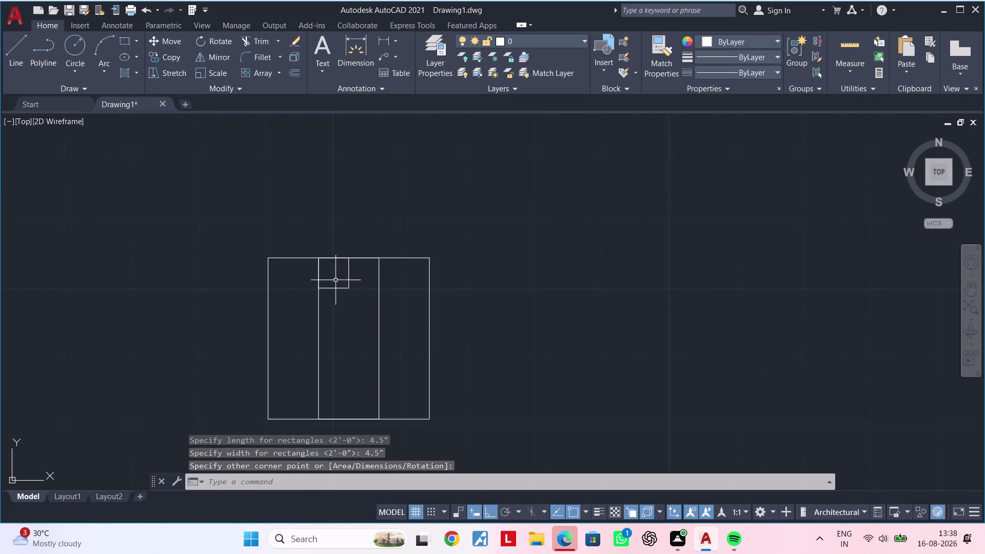
scroll(down, 3)
middle_drag(348, 301, 310, 297)
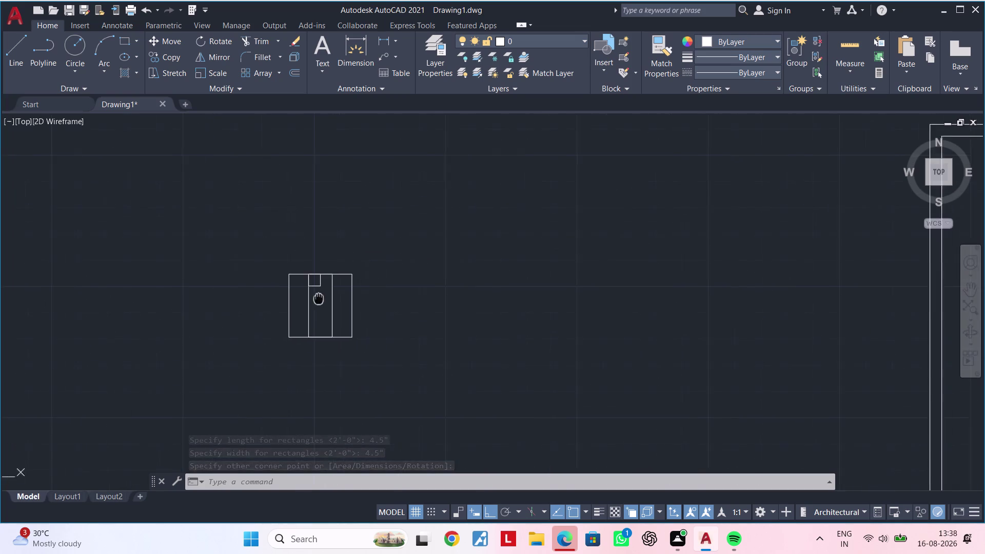
middle_drag(310, 296, 308, 296)
scroll(up, 3)
middle_drag(310, 296, 305, 320)
key(Escape)
key(Escape)
middle_drag(303, 320, 303, 297)
key(Escape)
key(Escape)
key(Escape)
key(Escape)
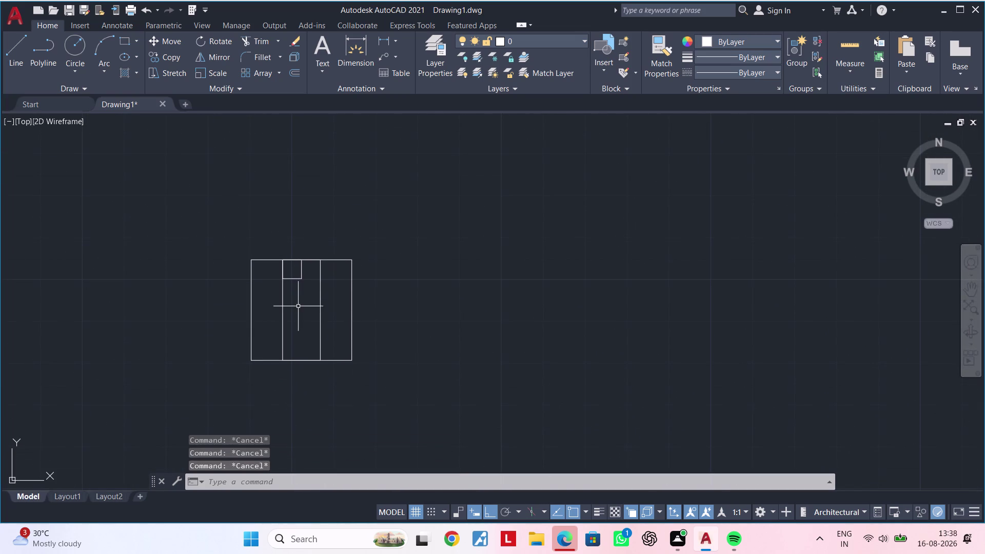
key(Escape)
key(Escape)
key(Escape)
Open Layer Properties and add a new layer.
key(Escape)
key(Escape)
click(524, 44)
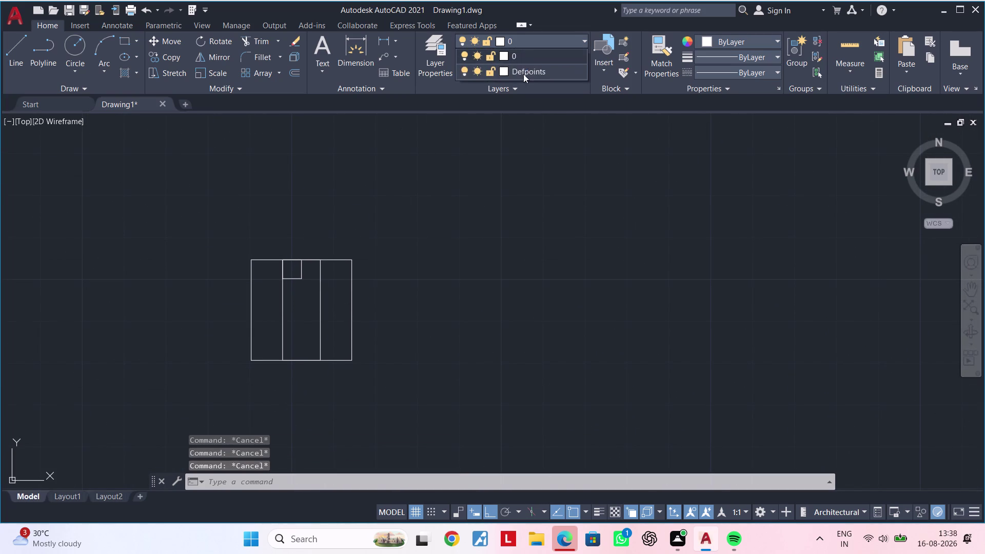
key(Escape)
key(Escape)
click(438, 54)
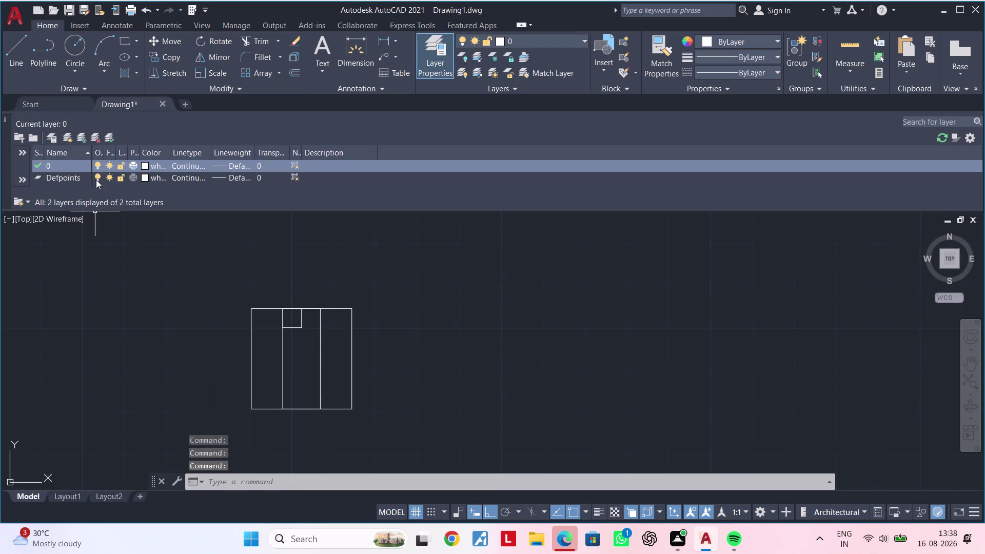
click(65, 138)
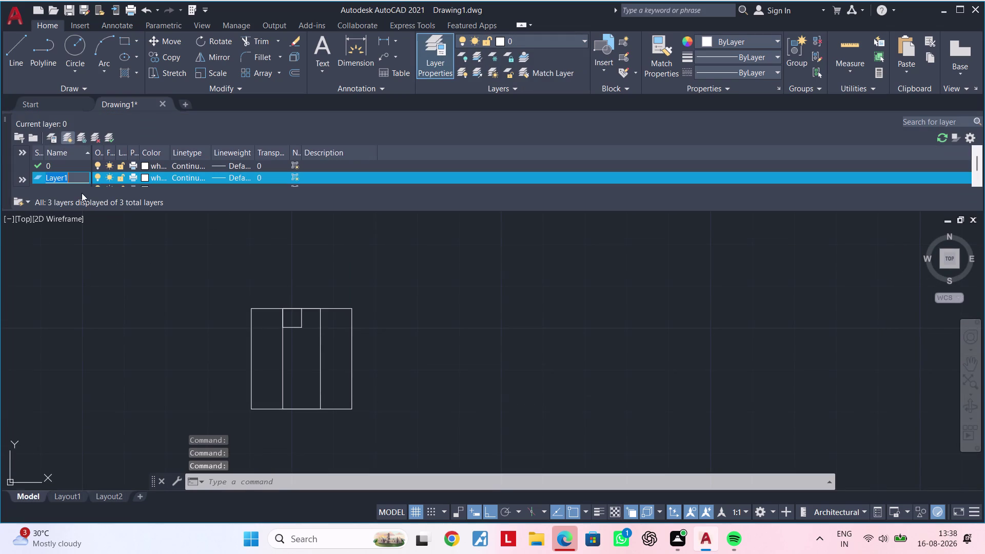
drag(77, 179, 38, 180)
click(35, 180)
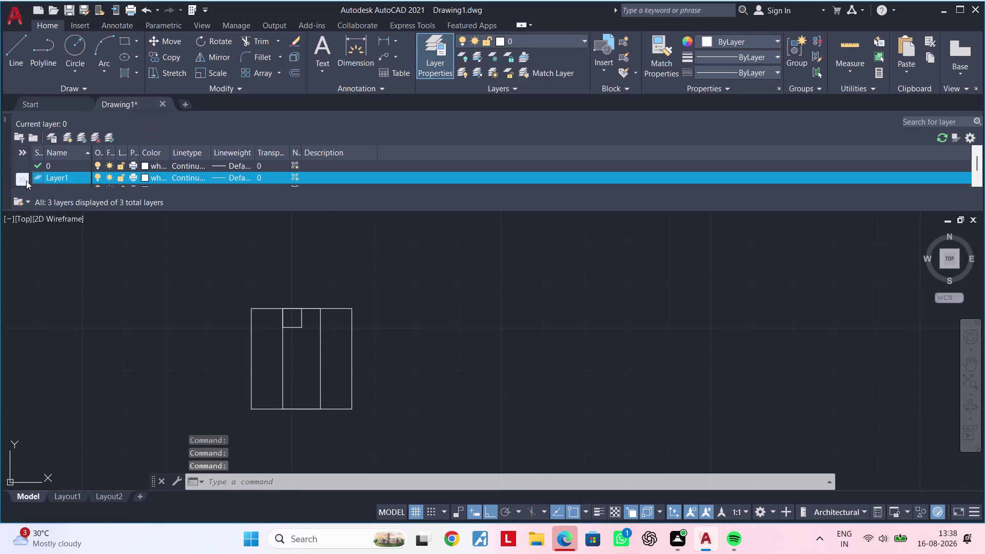
key(BackSpace)
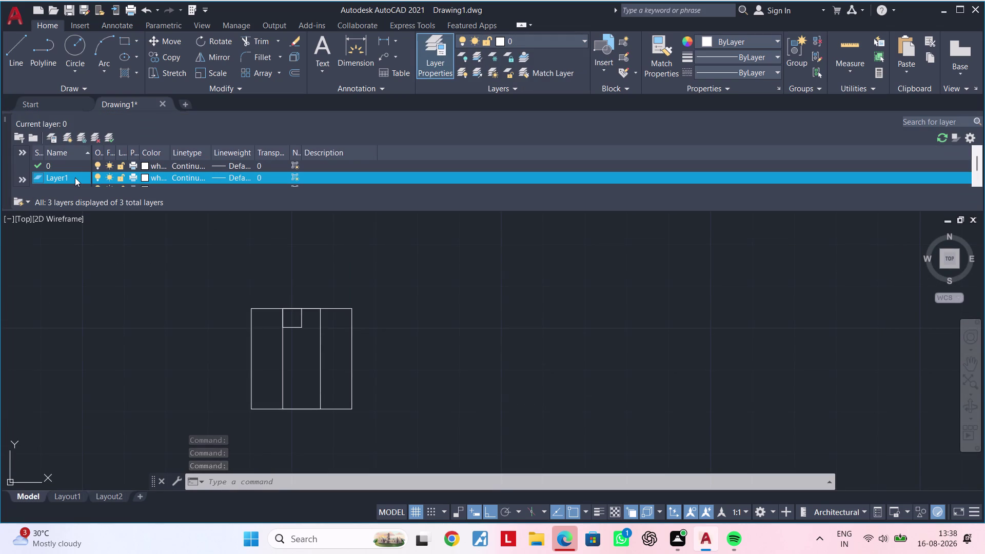
Make the new Layer1 the current layer.
triple_click(74, 178)
triple_click(68, 178)
click(68, 178)
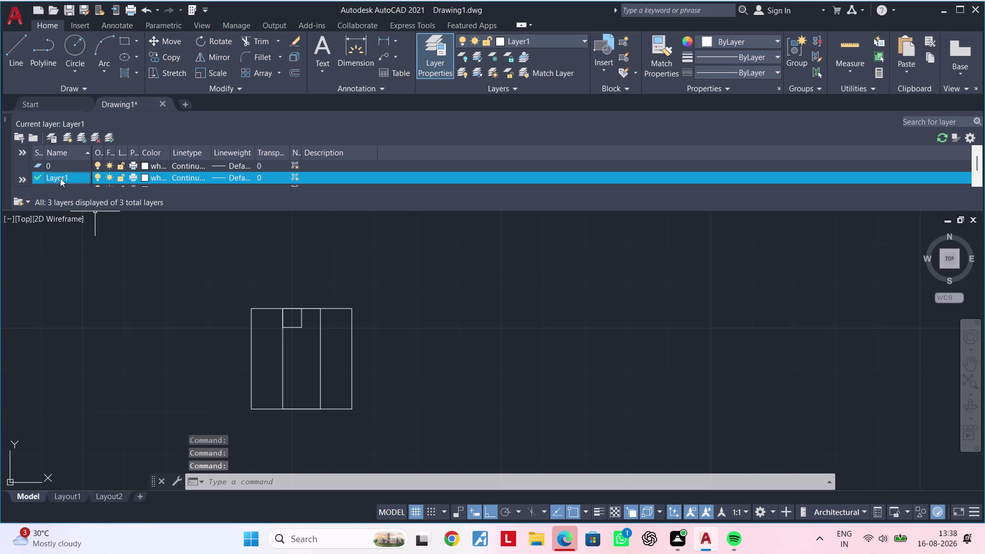
triple_click(60, 178)
double_click(75, 175)
Rename the new layer to 'Hatch gride'.
key(BackSpace)
key(BackSpace)
key(BackSpace)
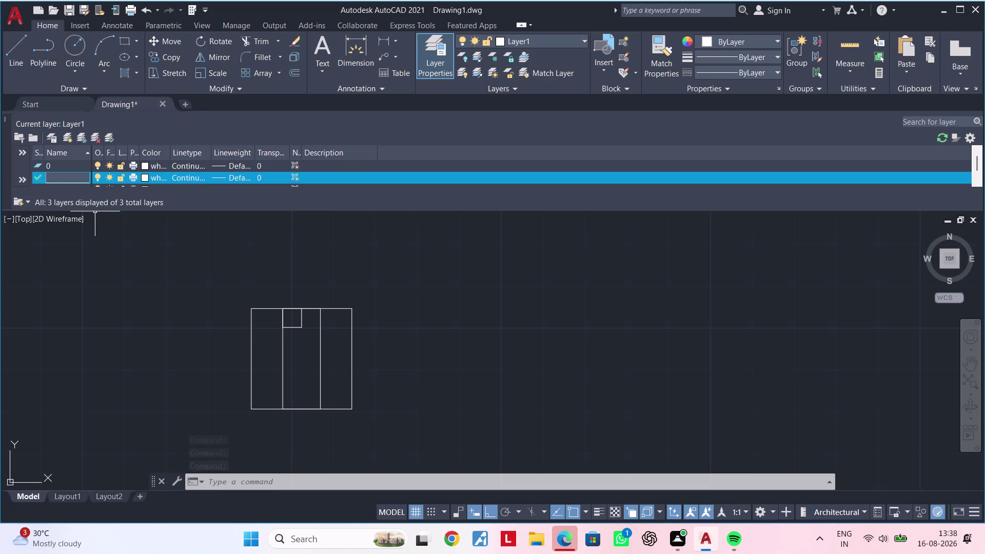
key(h)
text(at)
text(ch)
key(space)
text(gri)
text(de)
click(90, 320)
key(Escape)
key(Escape)
key(Escape)
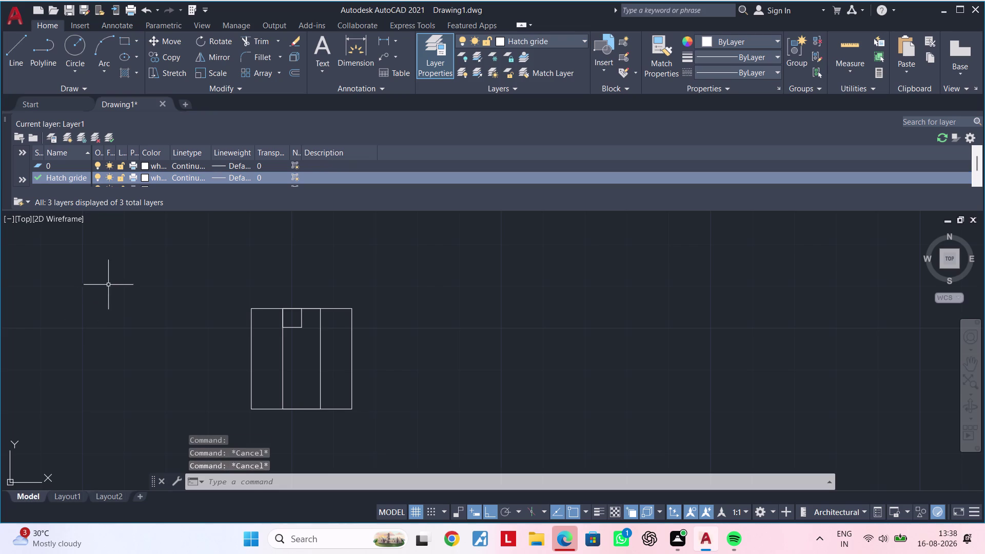
Add another new layer and clear its default name.
middle_click(114, 279)
key(Escape)
key(Escape)
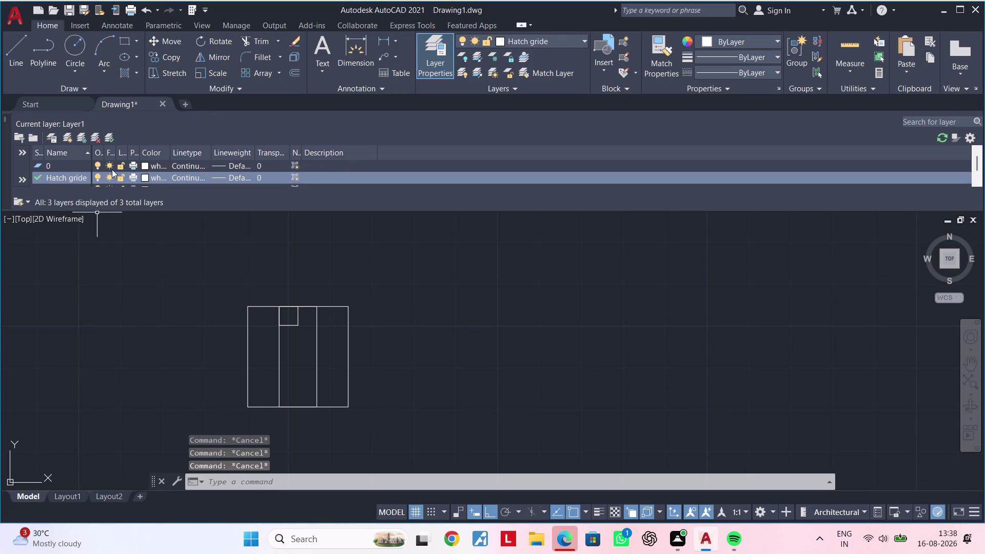
click(66, 138)
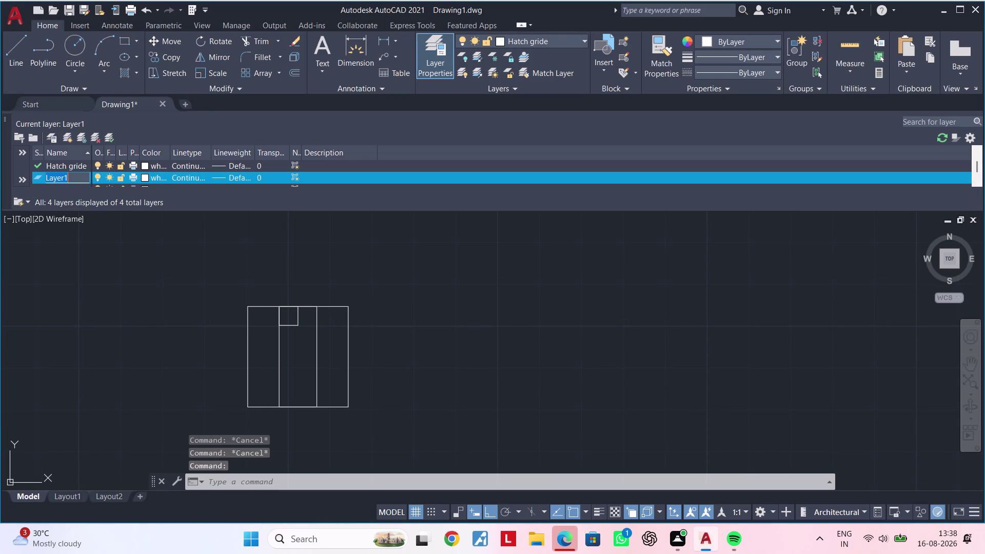
key(BackSpace)
key(BackSpace)
Name the layer 'Hatch color' and bring up its colour choices.
text(Ha)
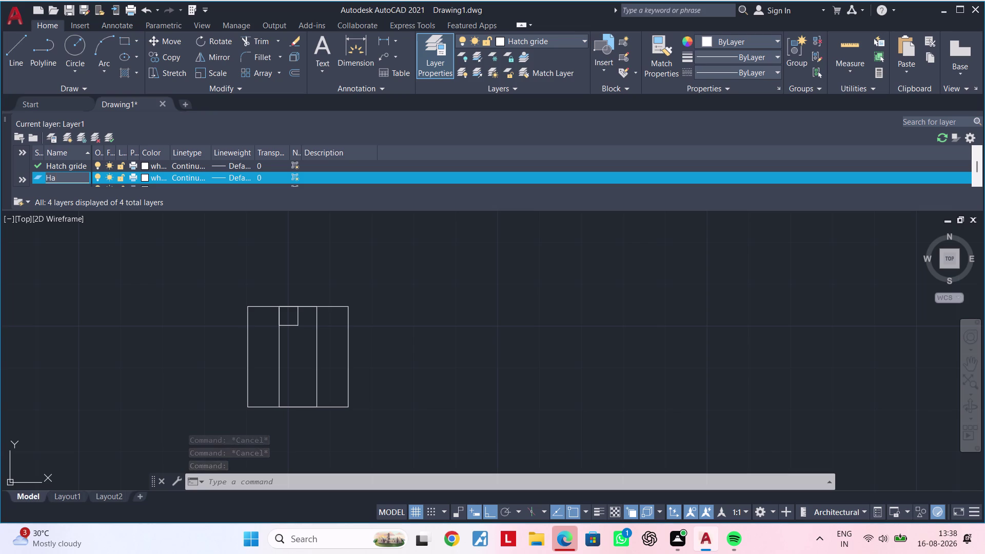
text(tch)
key(space)
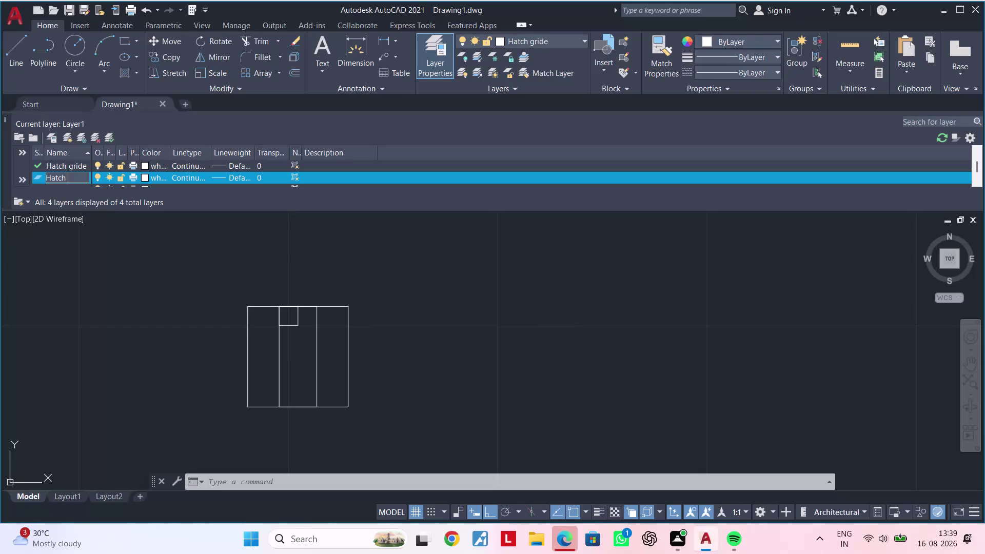
text(c)
text(olor)
click(145, 177)
click(144, 176)
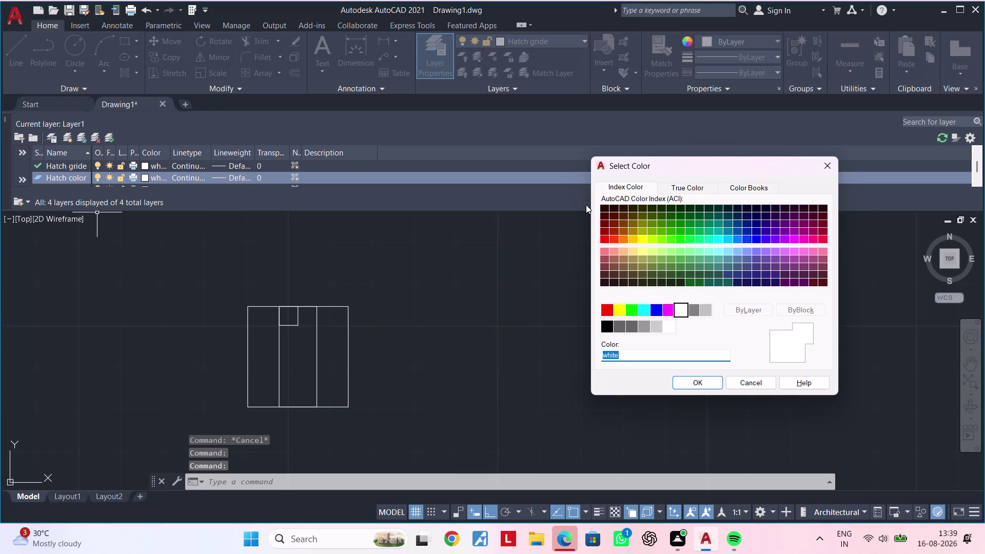
Give the Hatch color layer colour 220.
click(670, 308)
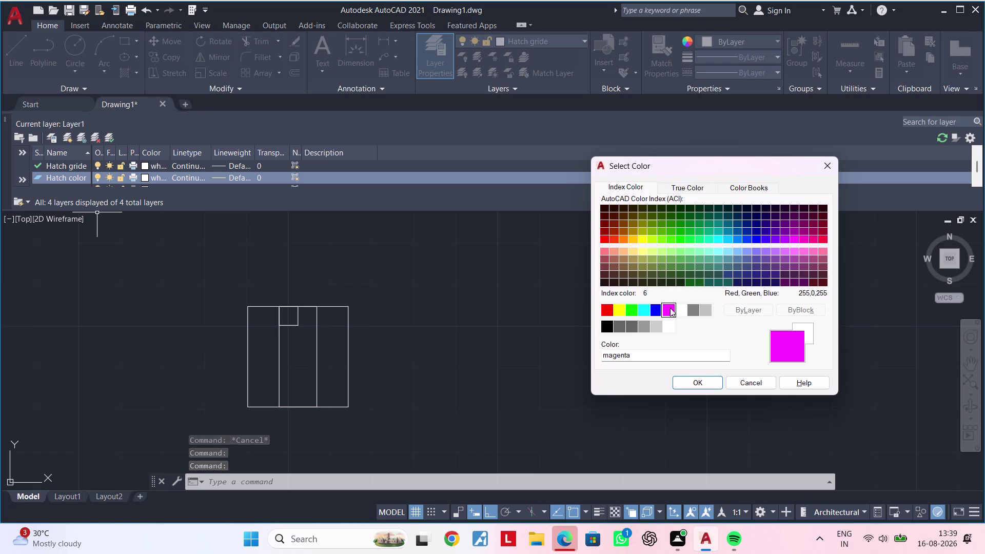
click(802, 240)
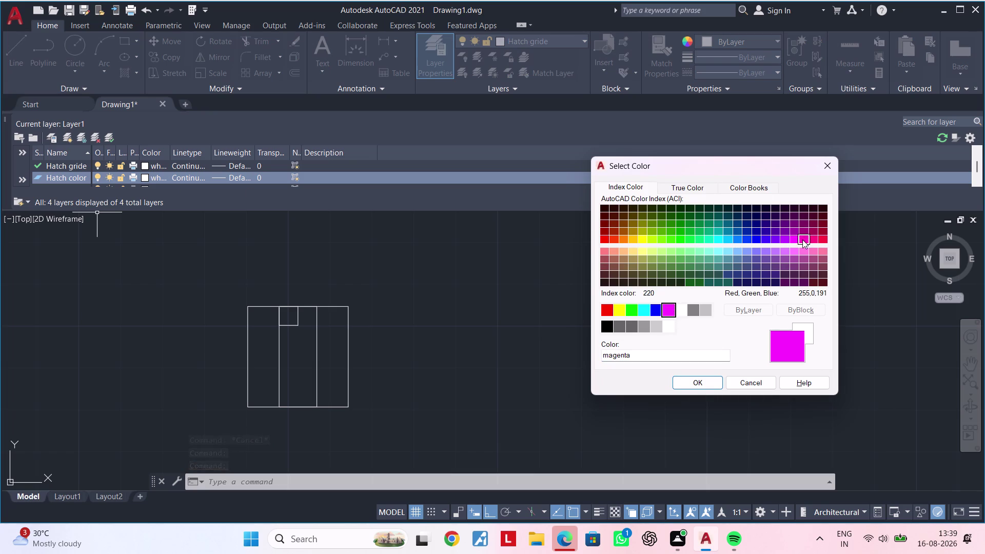
click(709, 383)
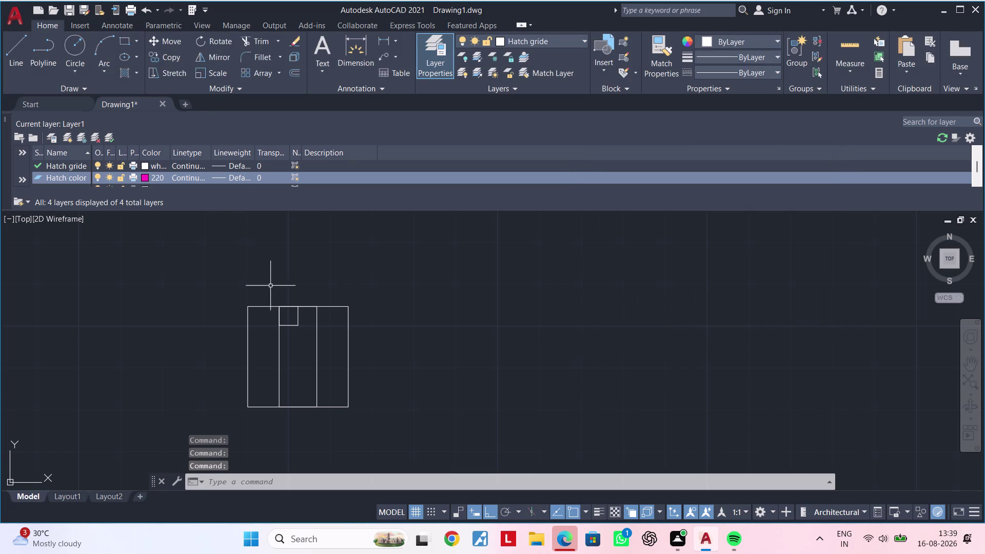
Set the Hatch gride layer colour to grey 8.
click(145, 166)
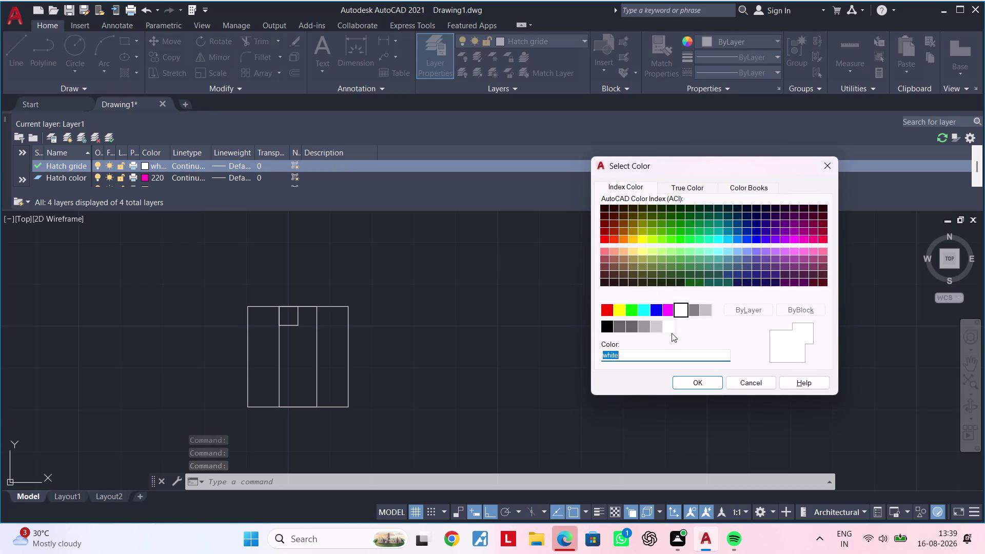
scroll(down, 3)
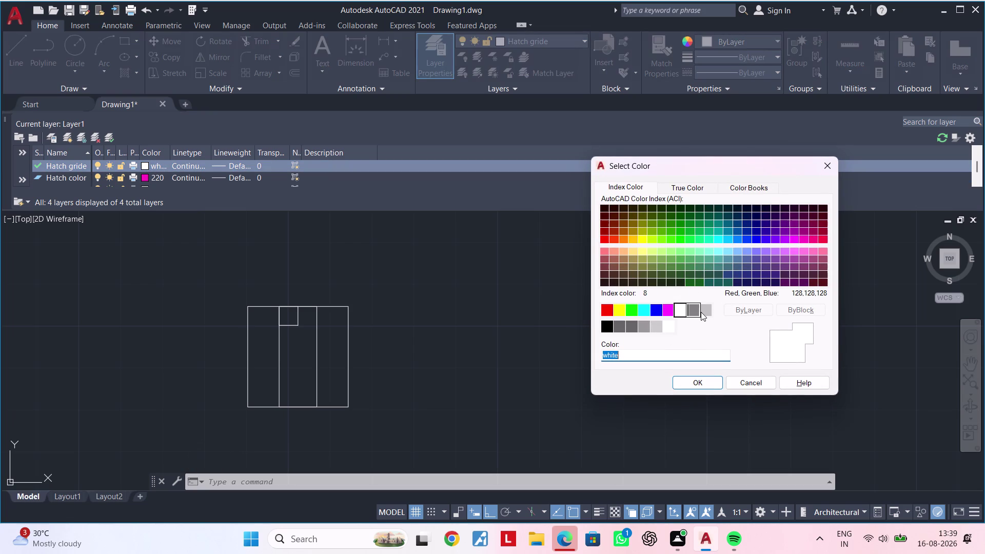
click(696, 312)
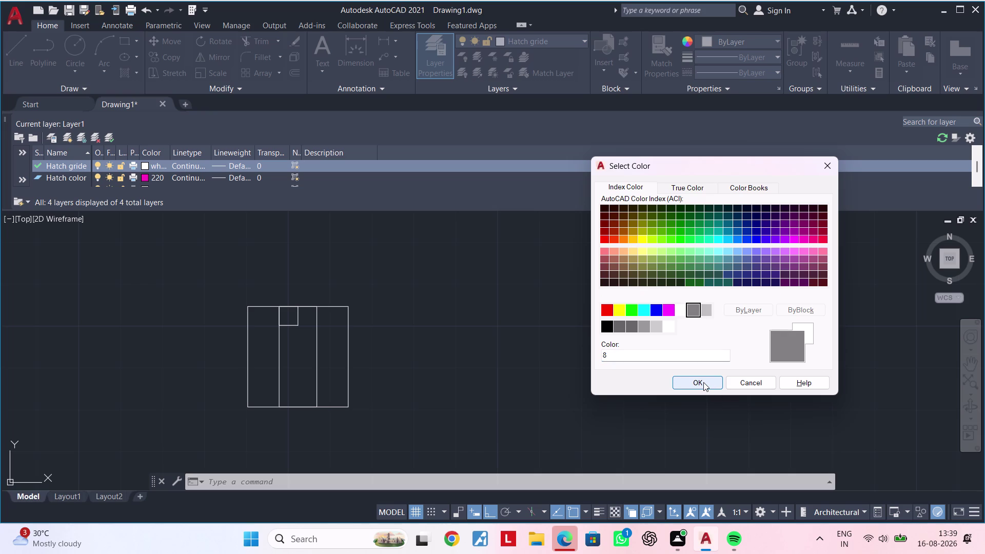
click(703, 382)
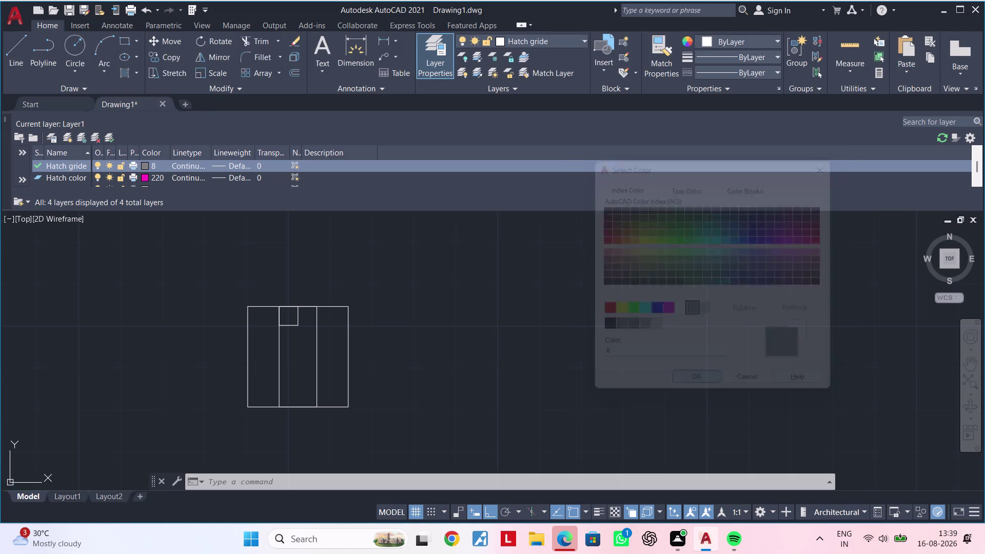
key(Escape)
key(Escape)
key(Escape)
key(Escape)
middle_drag(492, 327, 443, 322)
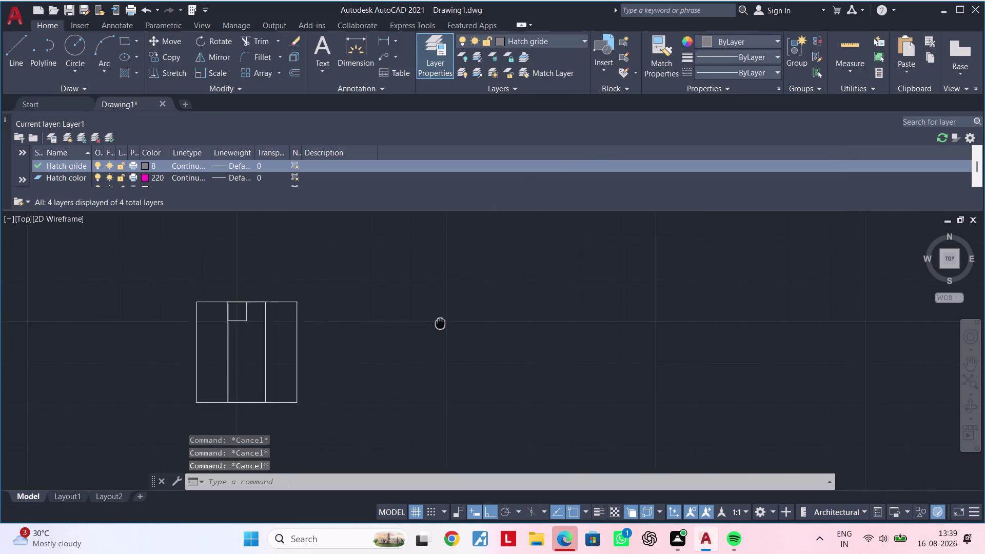
middle_drag(443, 322, 450, 284)
Add a new layer and start naming it 'hatch'.
key(Escape)
key(Escape)
key(Escape)
key(Escape)
key(Escape)
key(Escape)
key(Escape)
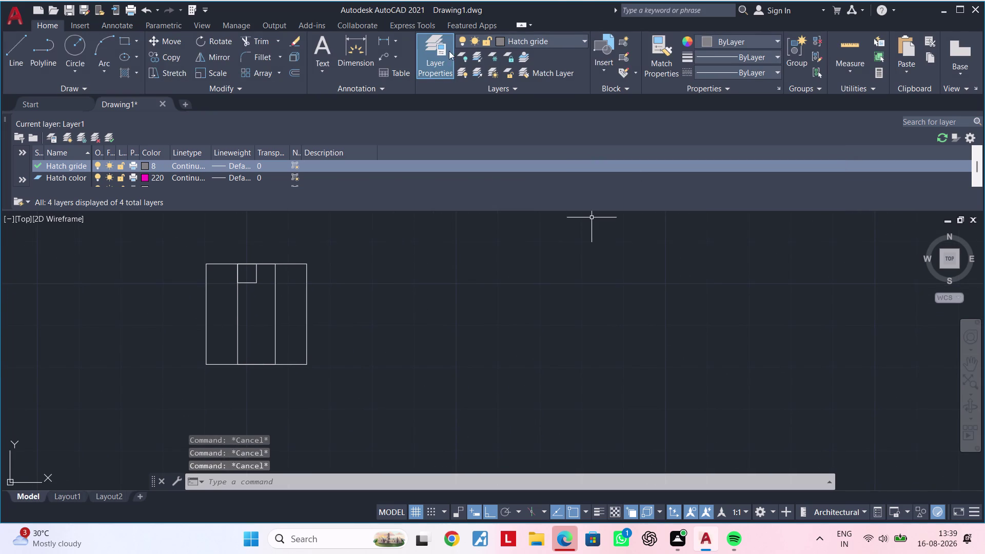
click(67, 138)
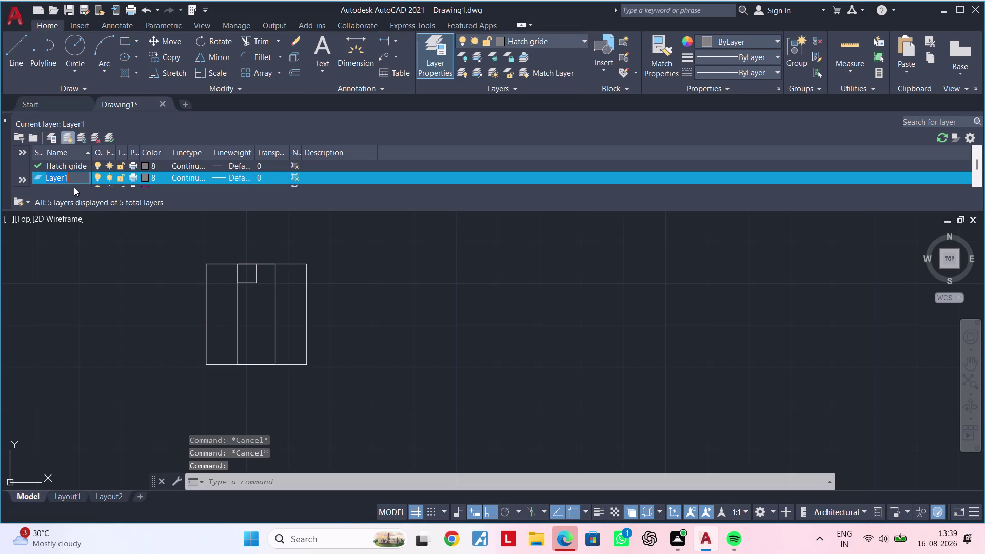
key(BackSpace)
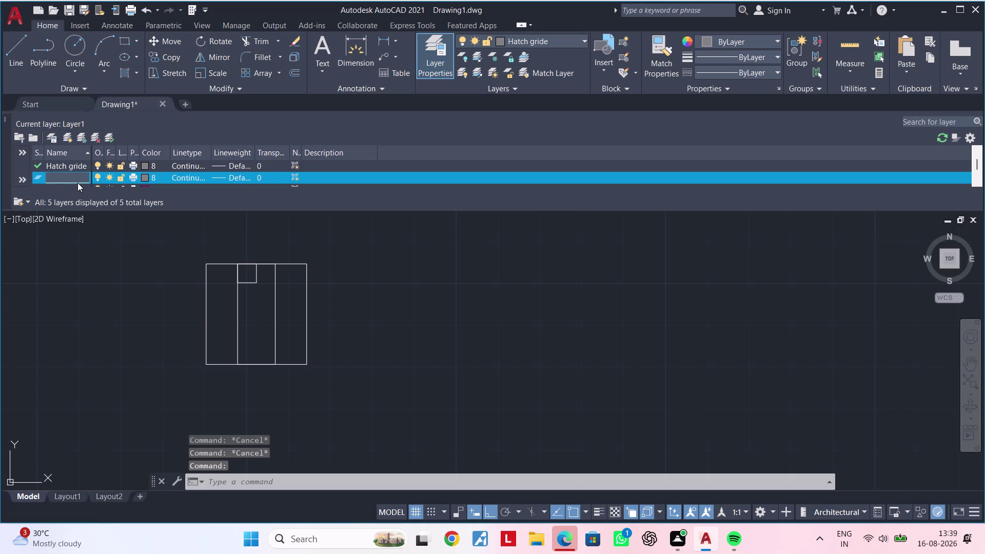
text(hatch)
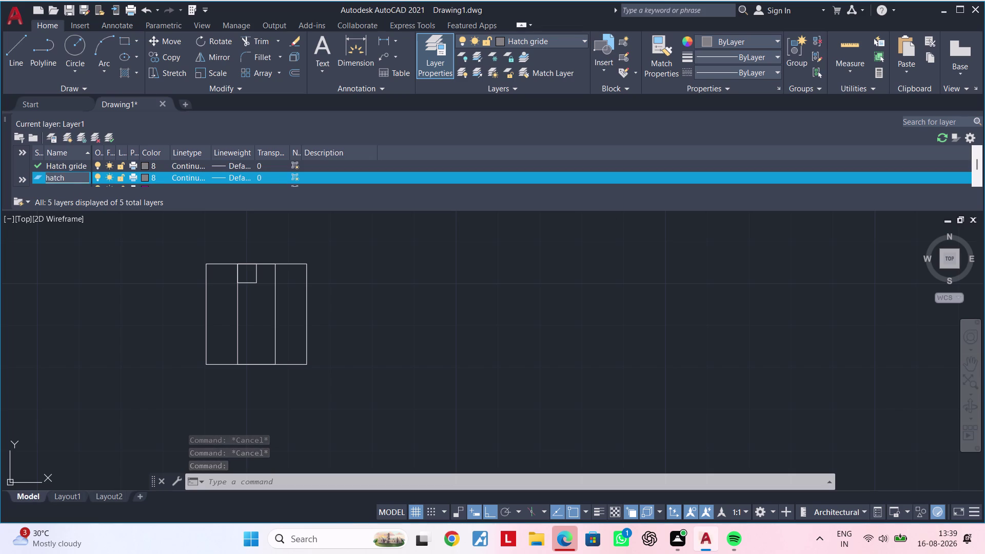